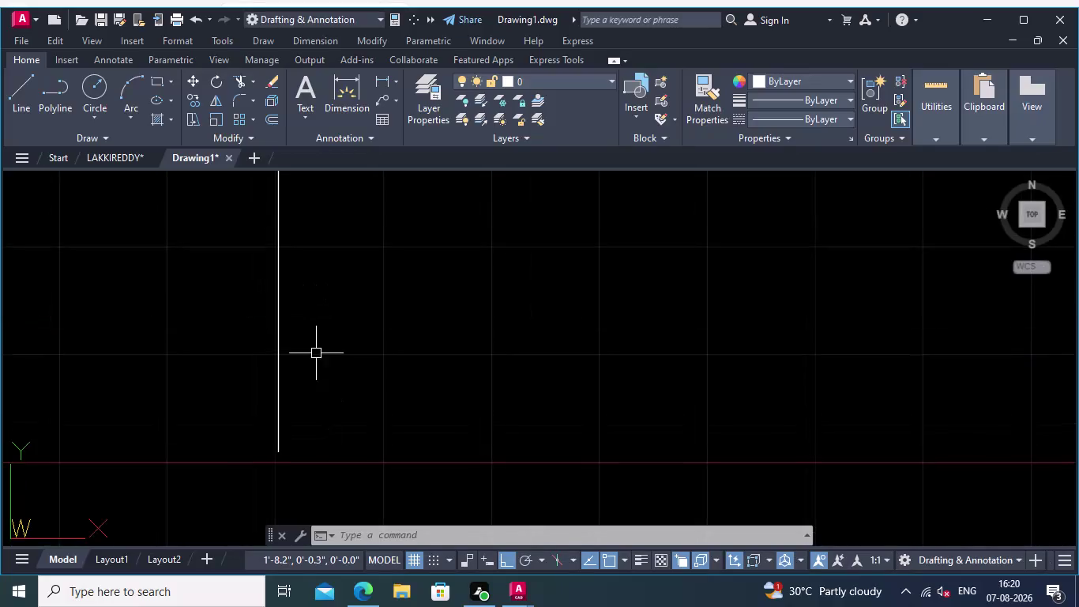
Zoom and pan to bring the vertical line's lower end into view for a new line.
scroll(down, 3)
middle_drag(342, 316, 342, 370)
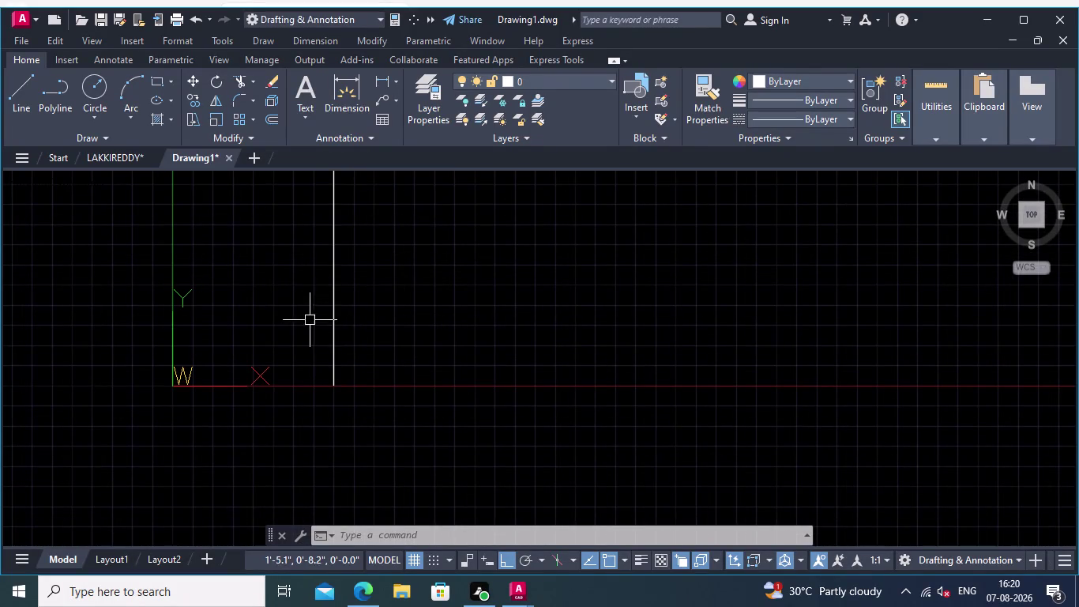
middle_drag(310, 321, 278, 310)
middle_drag(263, 296, 245, 271)
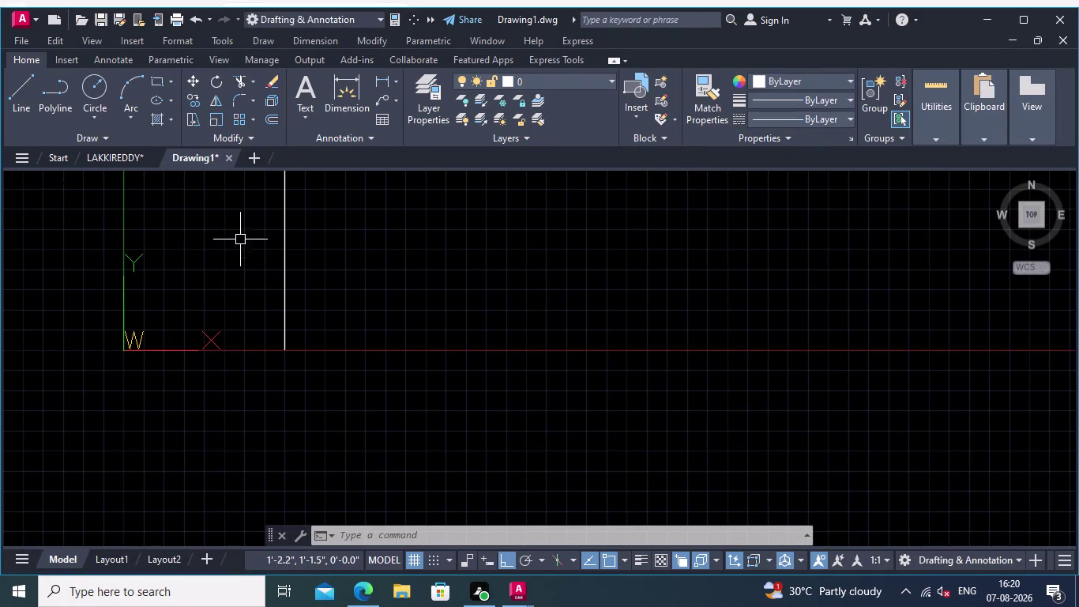
scroll(down, 3)
scroll(up, 3)
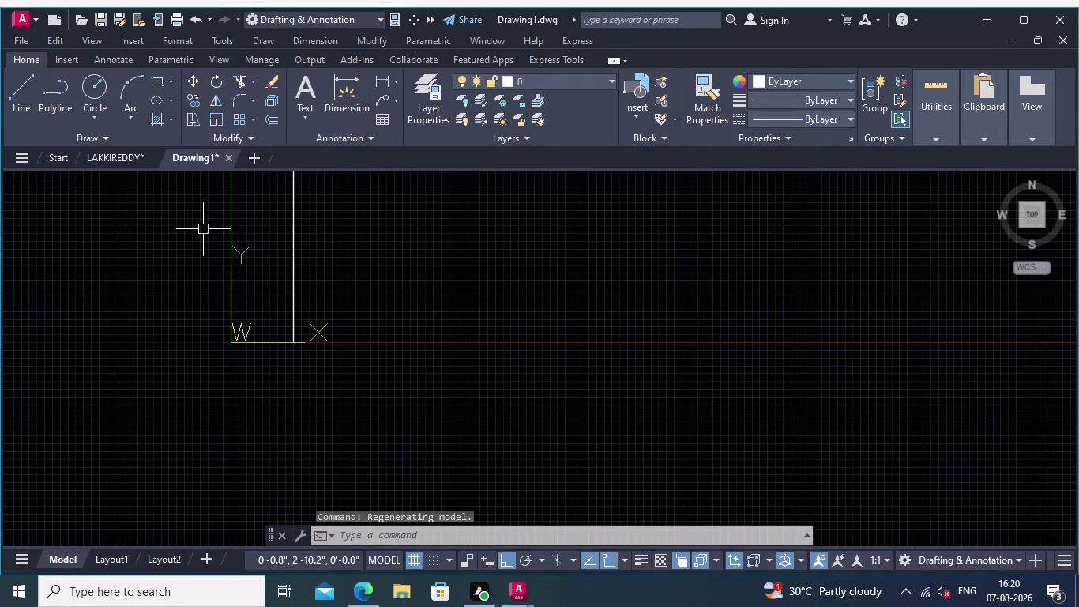
click(16, 82)
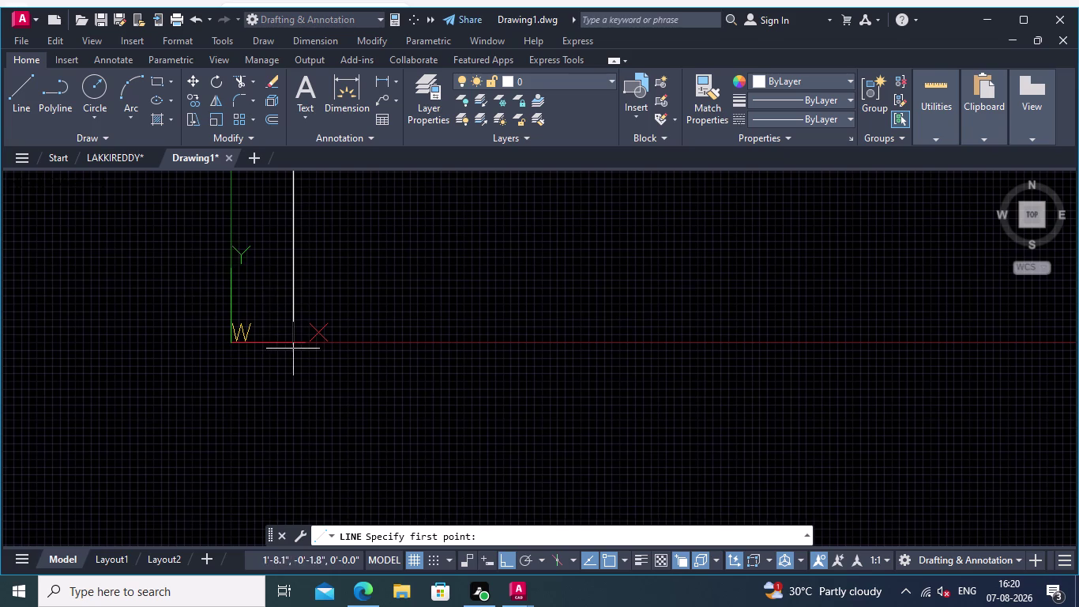
middle_drag(286, 331, 258, 230)
scroll(up, 3)
middle_drag(281, 274, 394, 457)
scroll(up, 3)
scroll(up, 3)
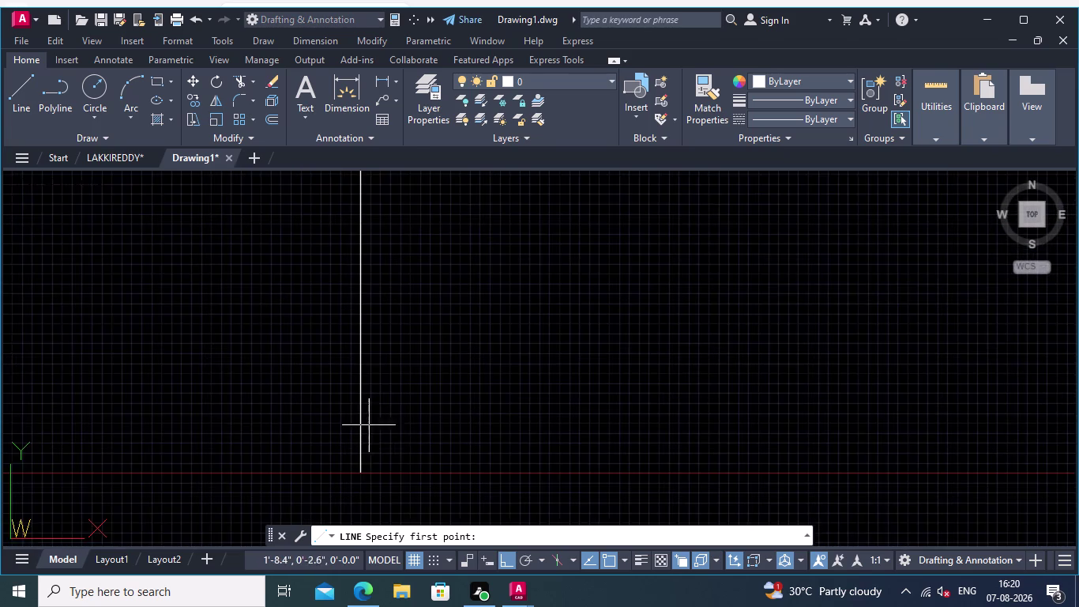
middle_drag(373, 447, 379, 366)
scroll(up, 3)
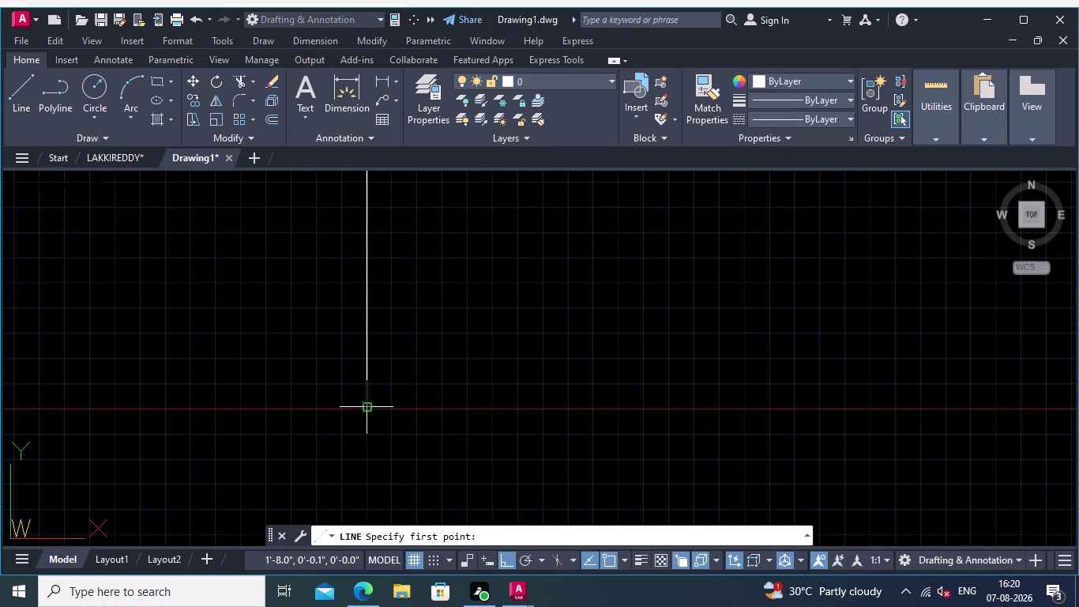
Draw a 0.40 horizontal line rightward from the vertical line's lower endpoint, forming an L corner.
click(367, 408)
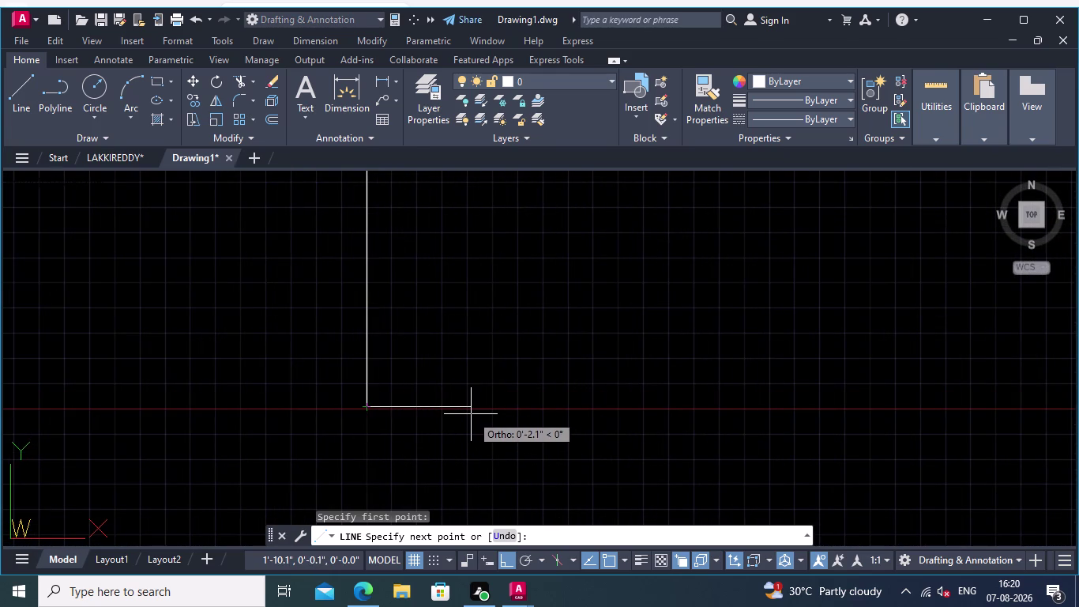
text(0.40)
key(Return)
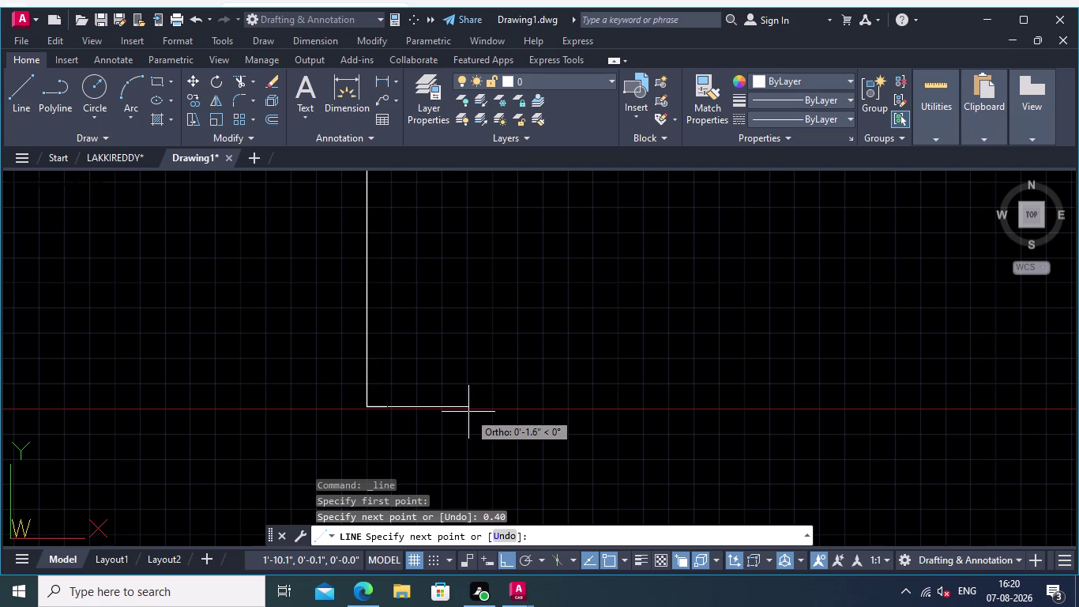
key(Return)
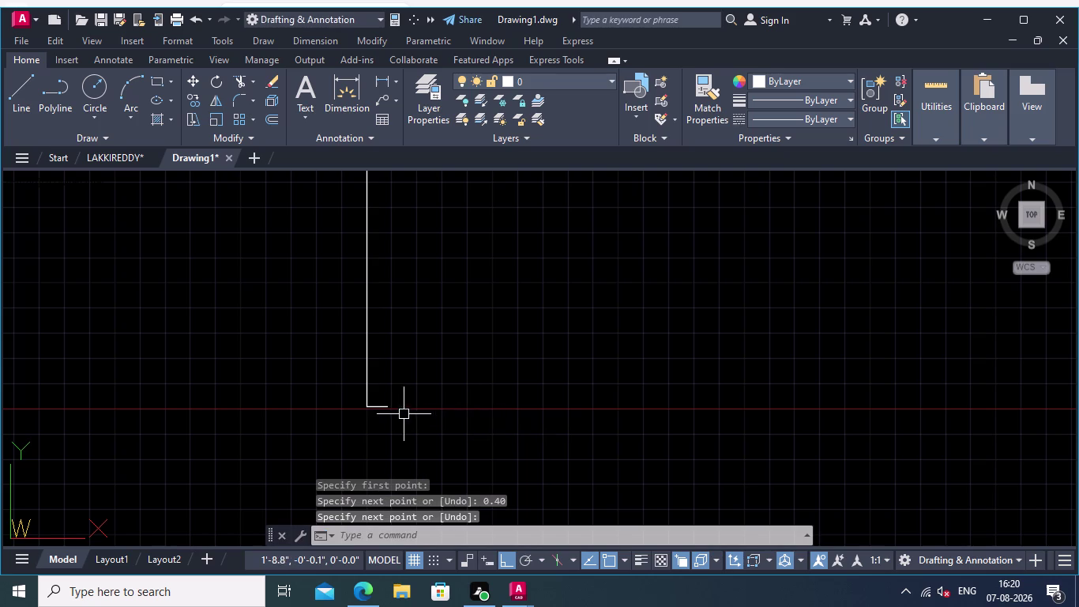
scroll(up, 3)
middle_drag(385, 427, 365, 297)
scroll(up, 3)
middle_drag(337, 305, 364, 456)
scroll(up, 3)
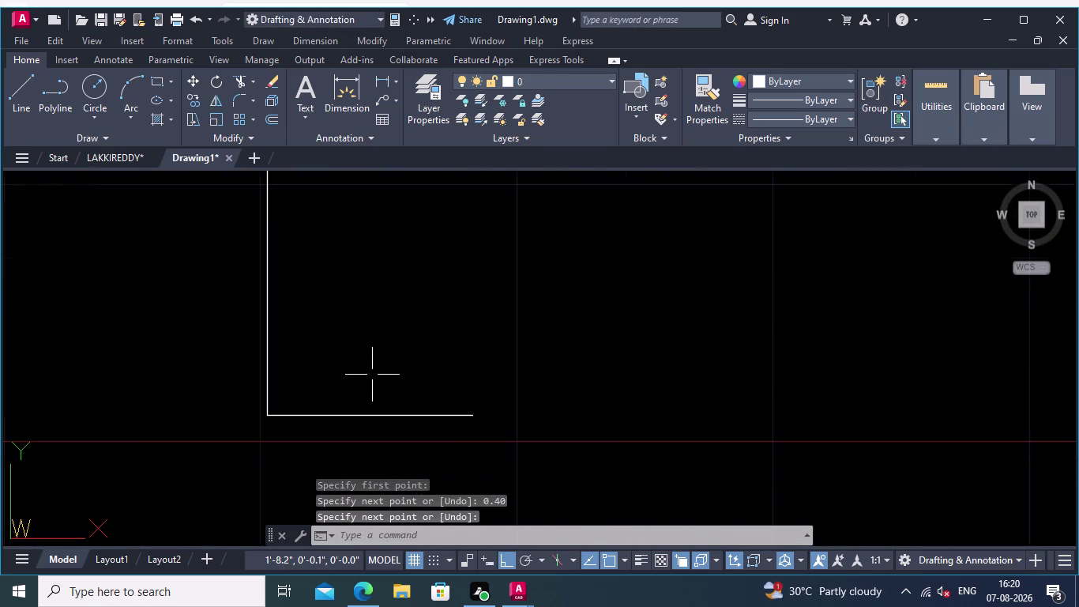
middle_drag(373, 370, 373, 332)
middle_drag(372, 346, 341, 330)
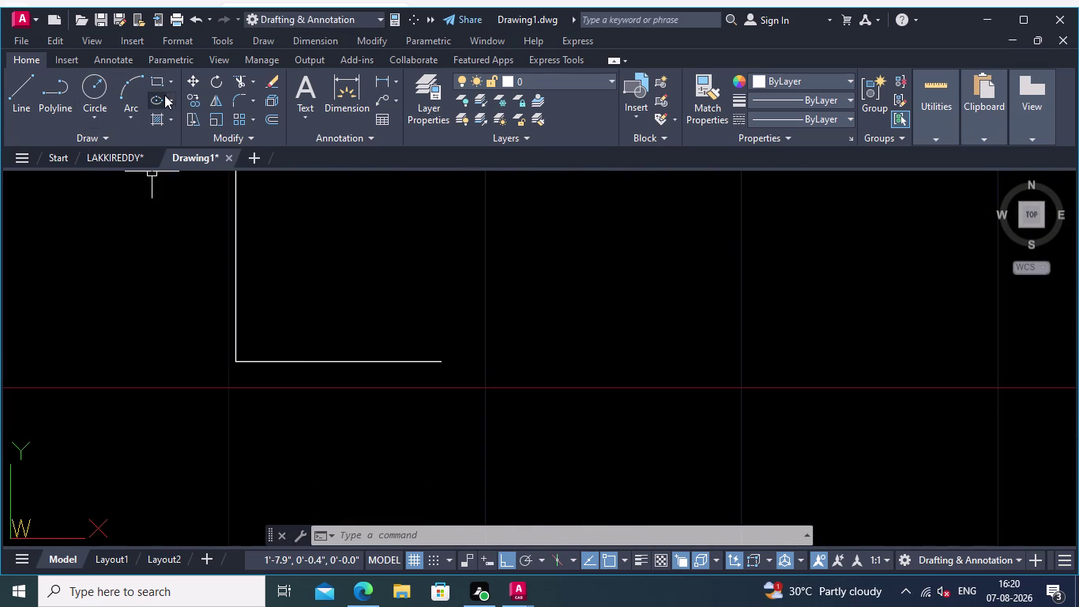
click(271, 119)
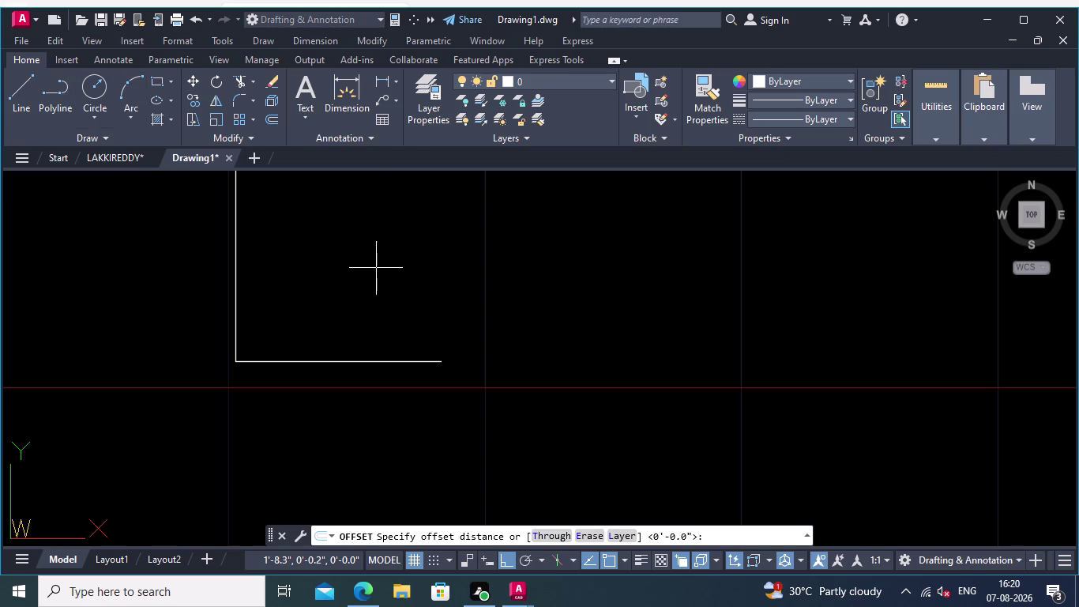
Offset the horizontal base line 0.05 upward to create its parallel copy.
click(372, 359)
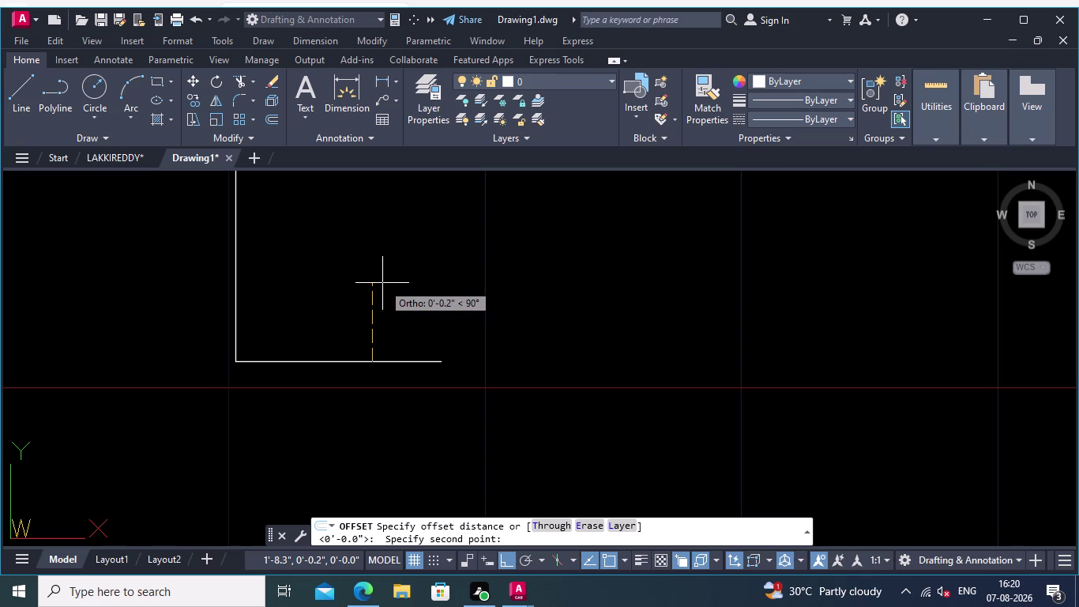
text(0.)
text(05)
key(Return)
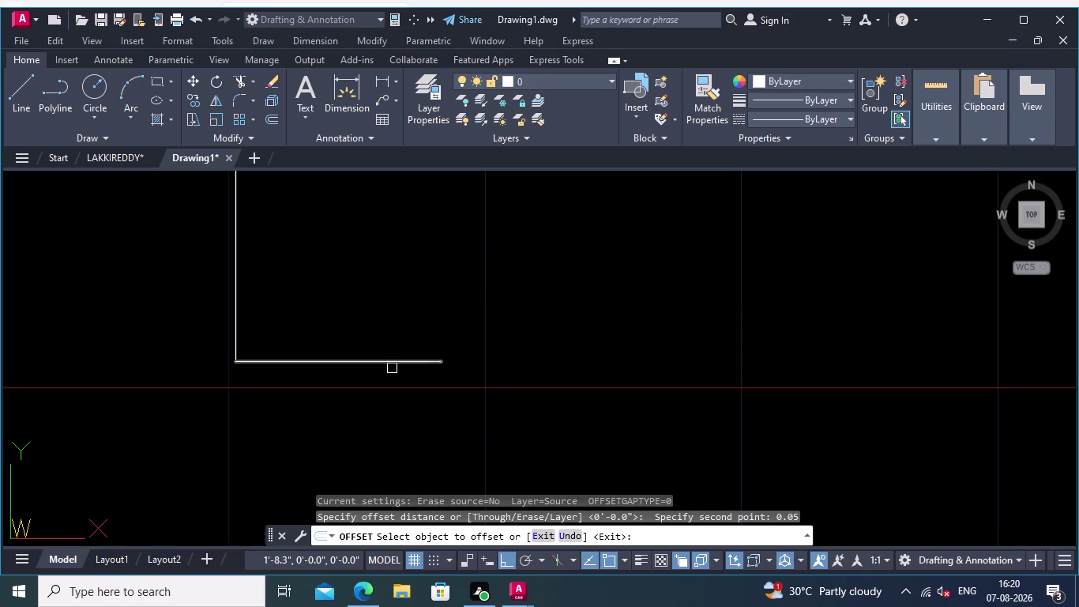
click(392, 364)
click(396, 313)
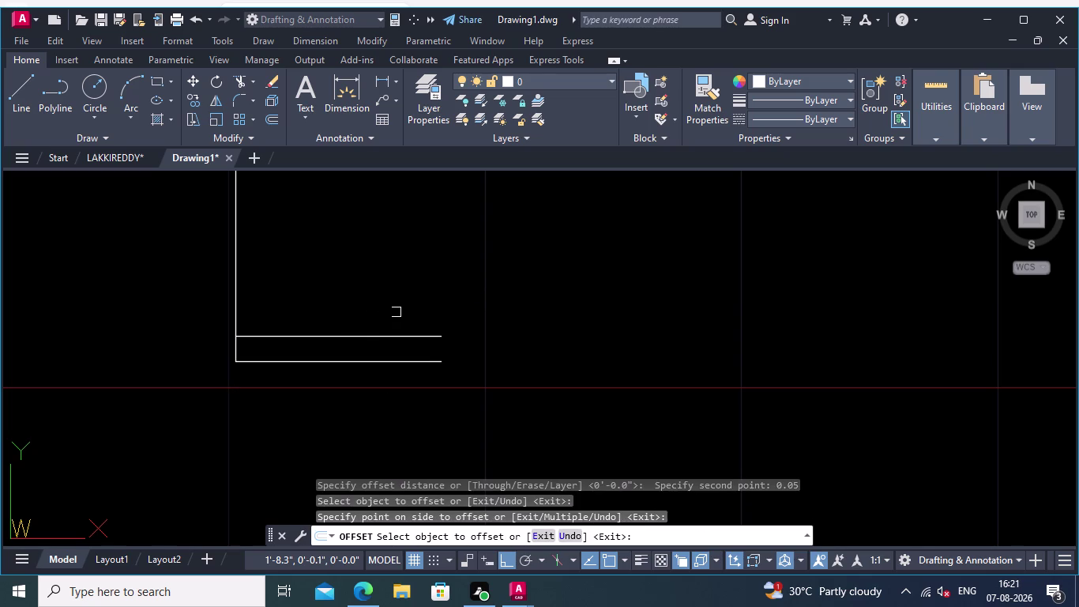
scroll(up, 3)
middle_drag(427, 290, 480, 273)
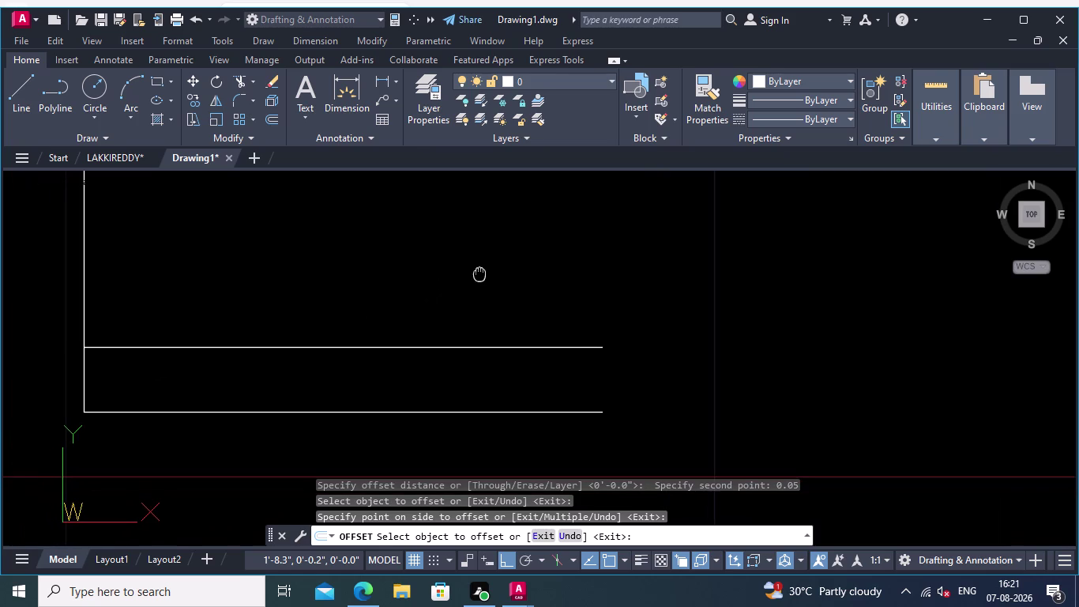
middle_drag(480, 272, 481, 273)
scroll(down, 3)
scroll(down, 3)
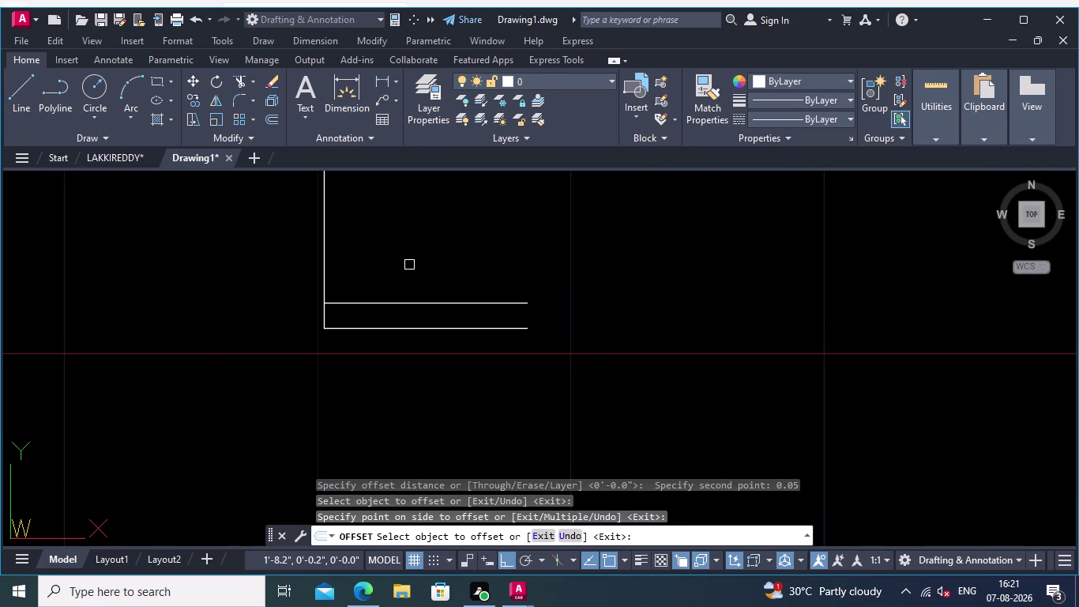
Restart Offset with a distance of 0.01.
key(Return)
key(Return)
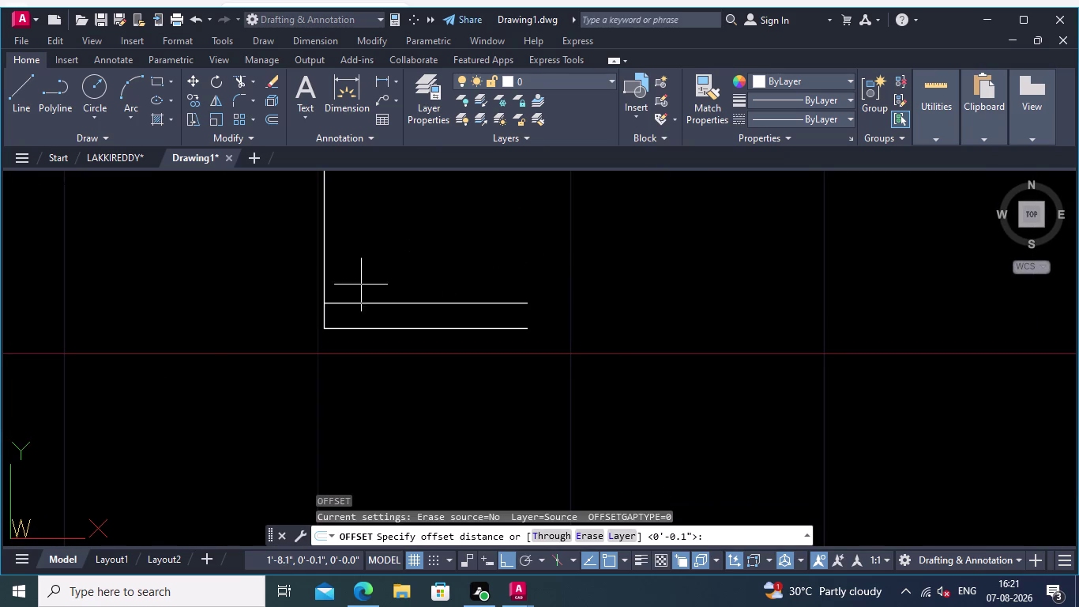
click(322, 281)
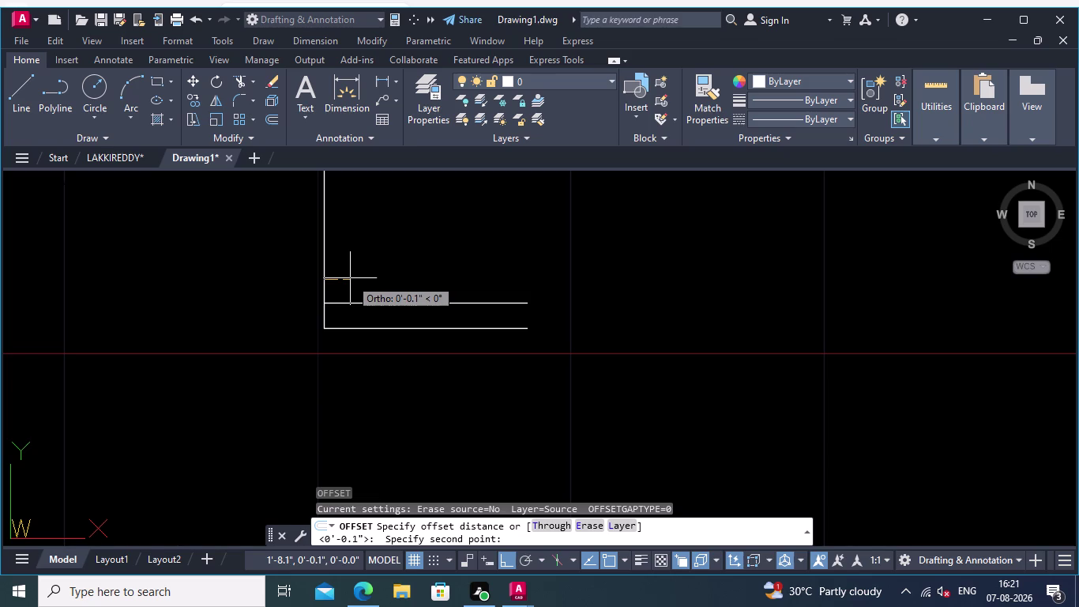
text(0.0)
key(1)
key(Return)
click(325, 289)
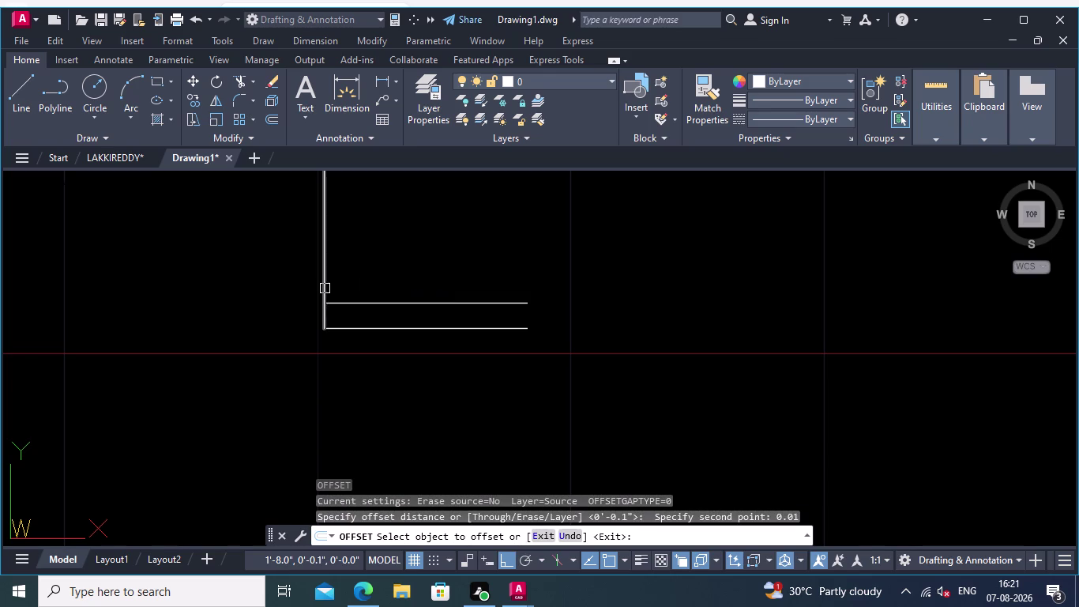
Offset the vertical line right and both horizontal lines inward by 0.01.
click(337, 288)
scroll(up, 3)
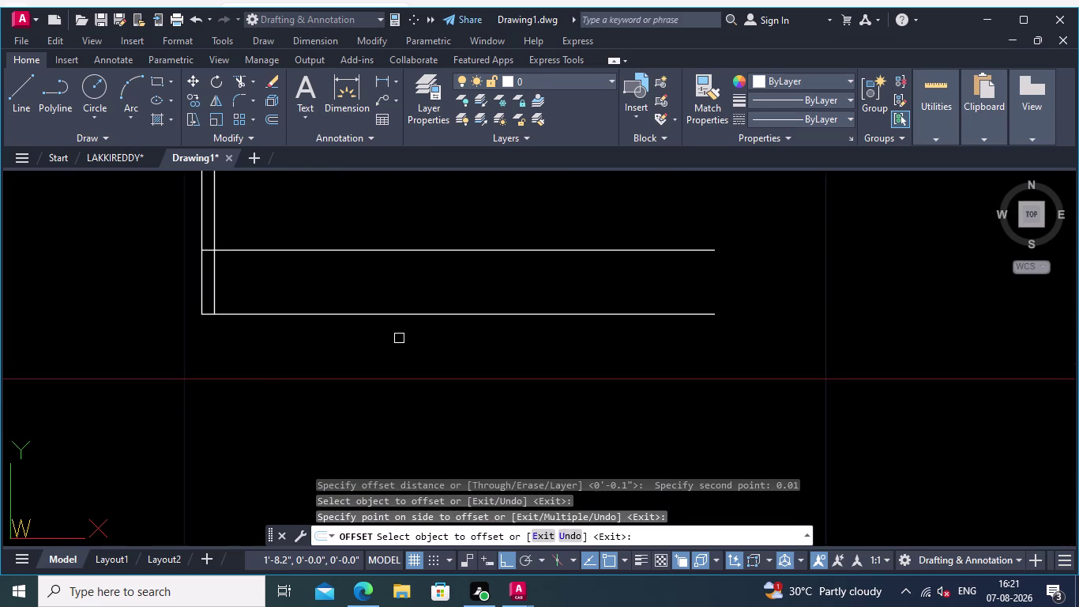
click(388, 252)
click(388, 270)
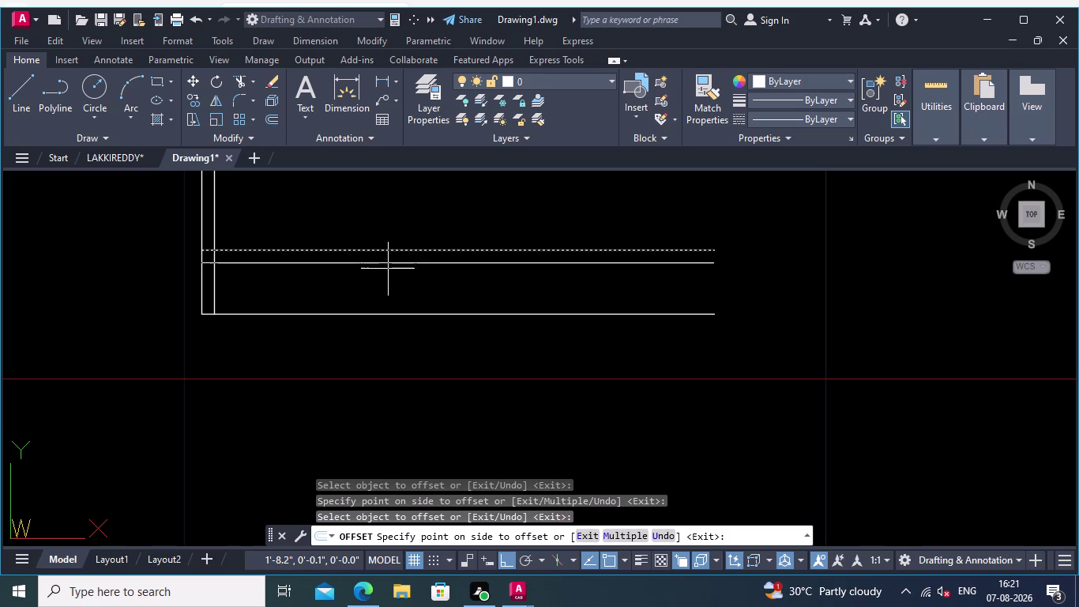
click(404, 315)
click(405, 299)
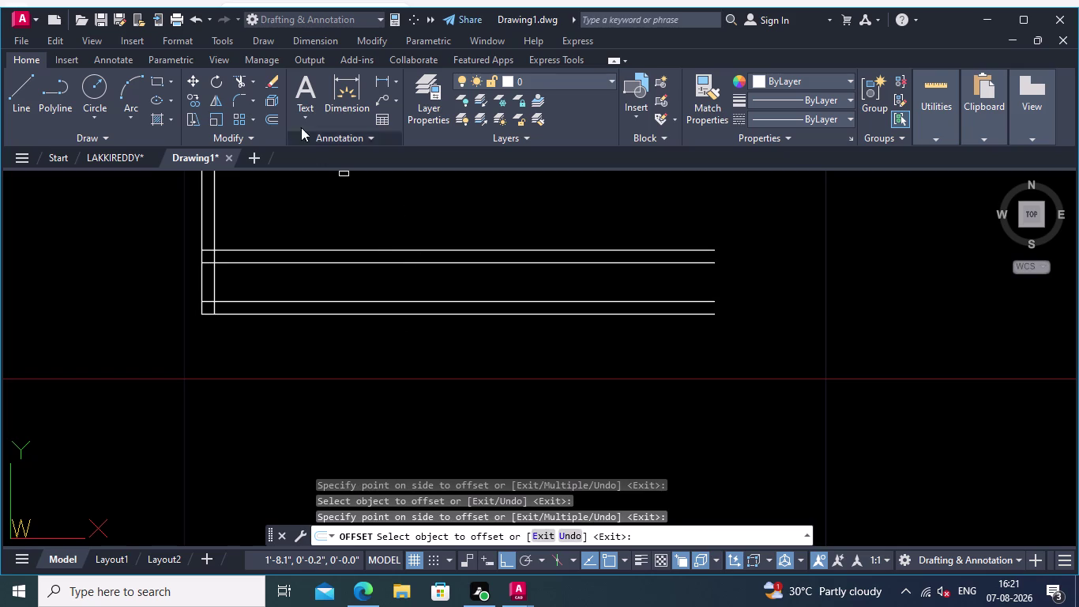
click(240, 81)
middle_drag(290, 223, 338, 222)
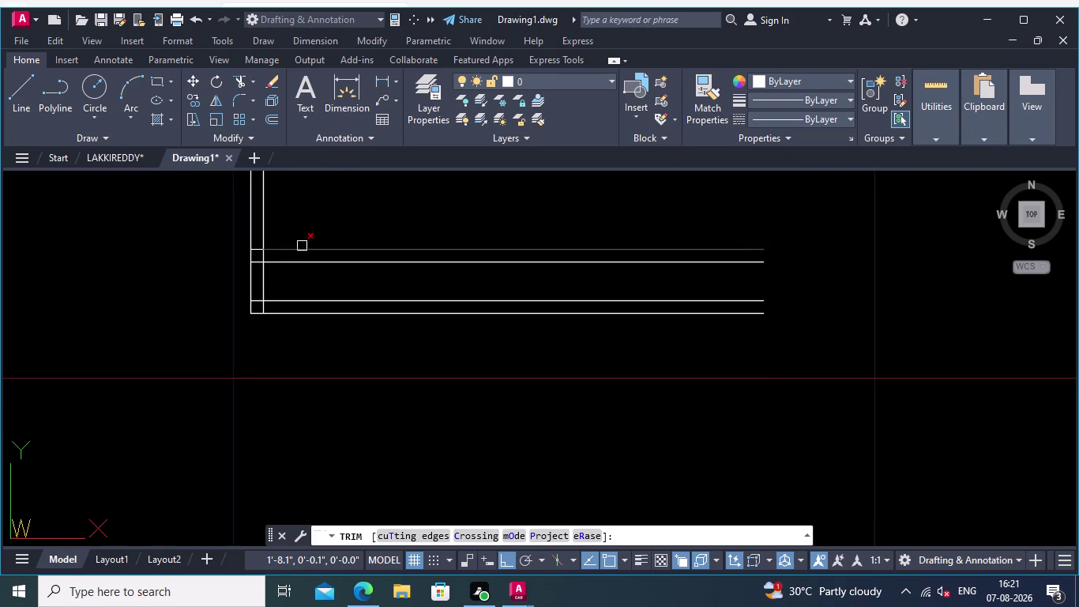
Trim the first overlapping line ends and crossing segments of the double outline.
scroll(up, 3)
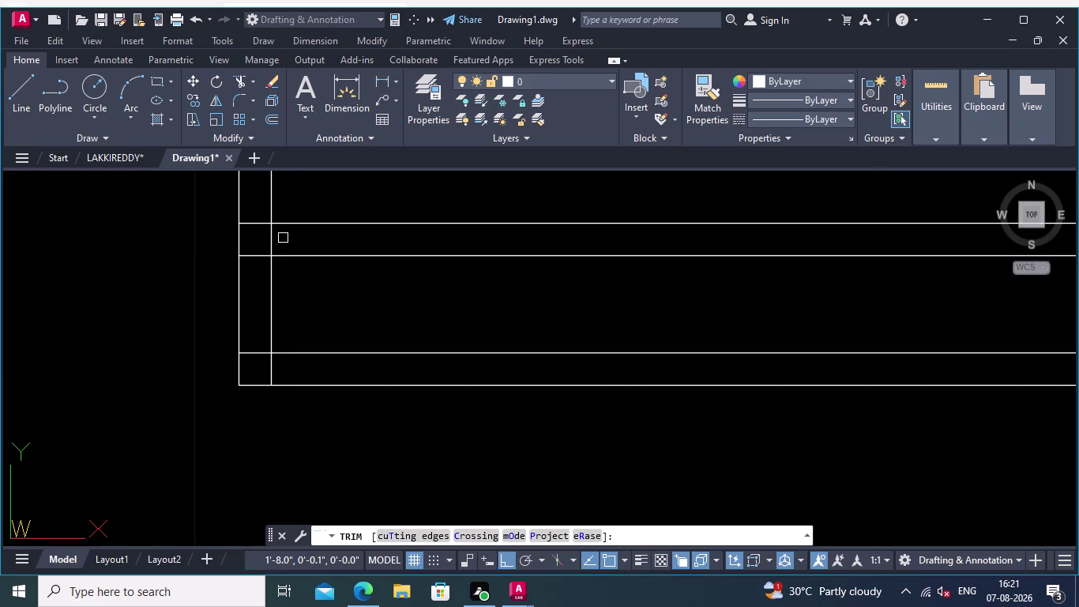
click(283, 238)
click(262, 256)
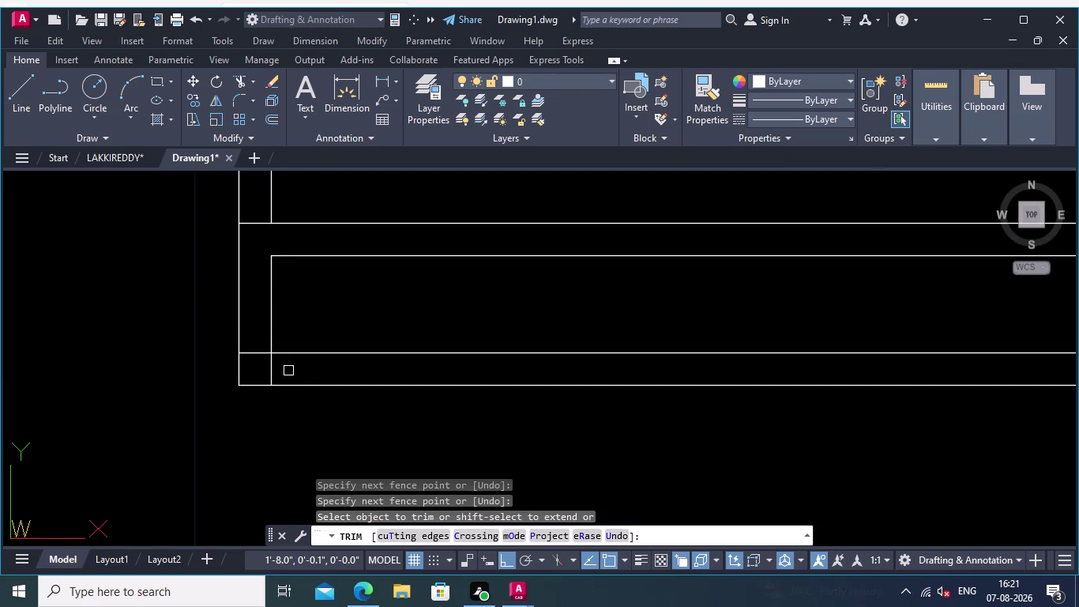
drag(288, 370, 274, 364)
click(260, 351)
click(268, 363)
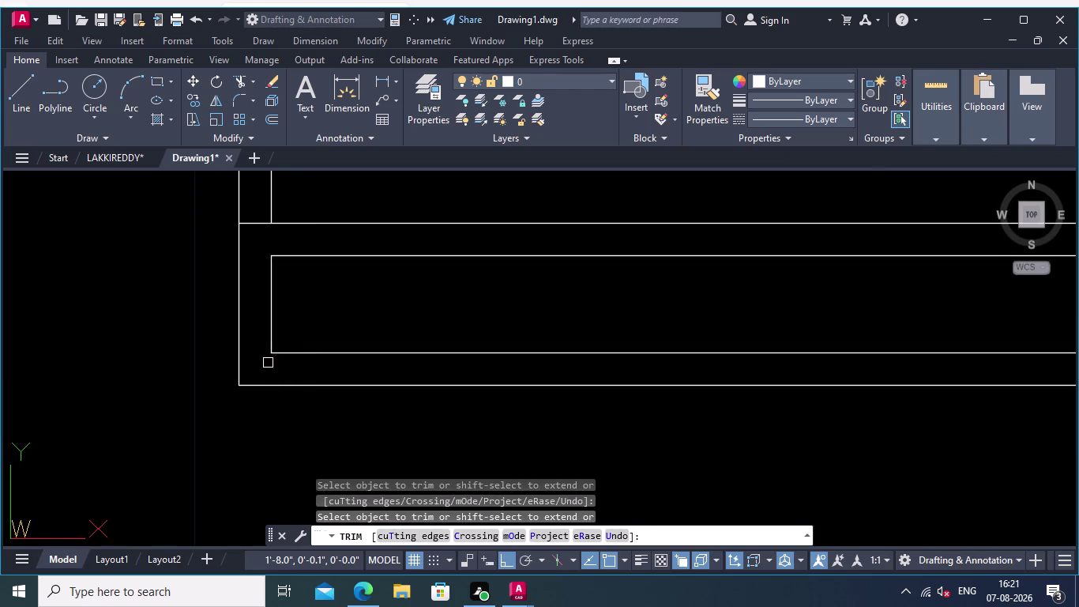
Trim the remaining excess segments at the base's left corner.
scroll(down, 3)
middle_drag(376, 239, 351, 259)
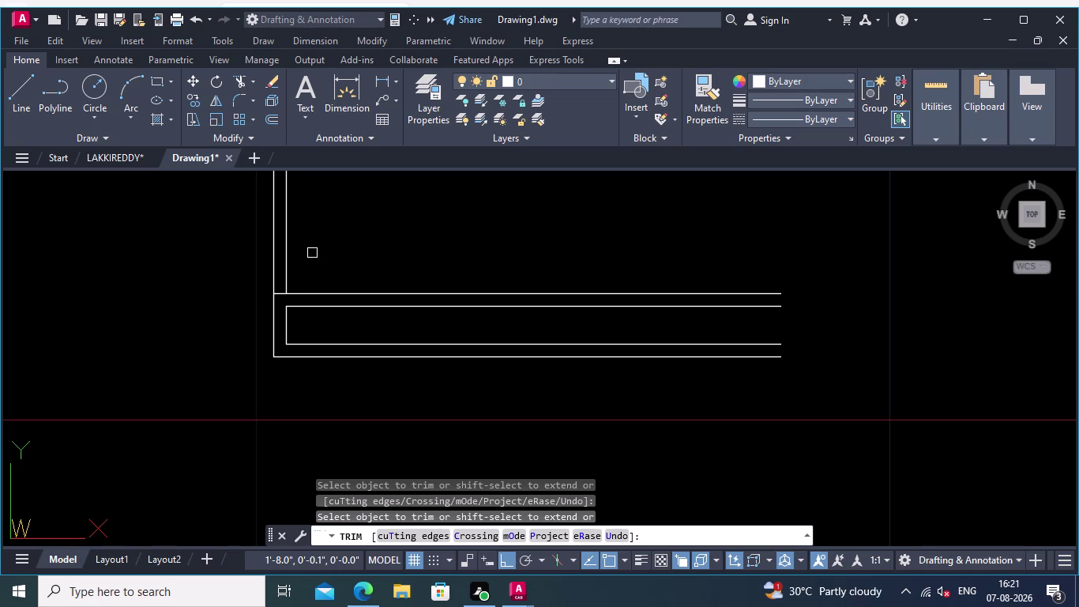
click(305, 264)
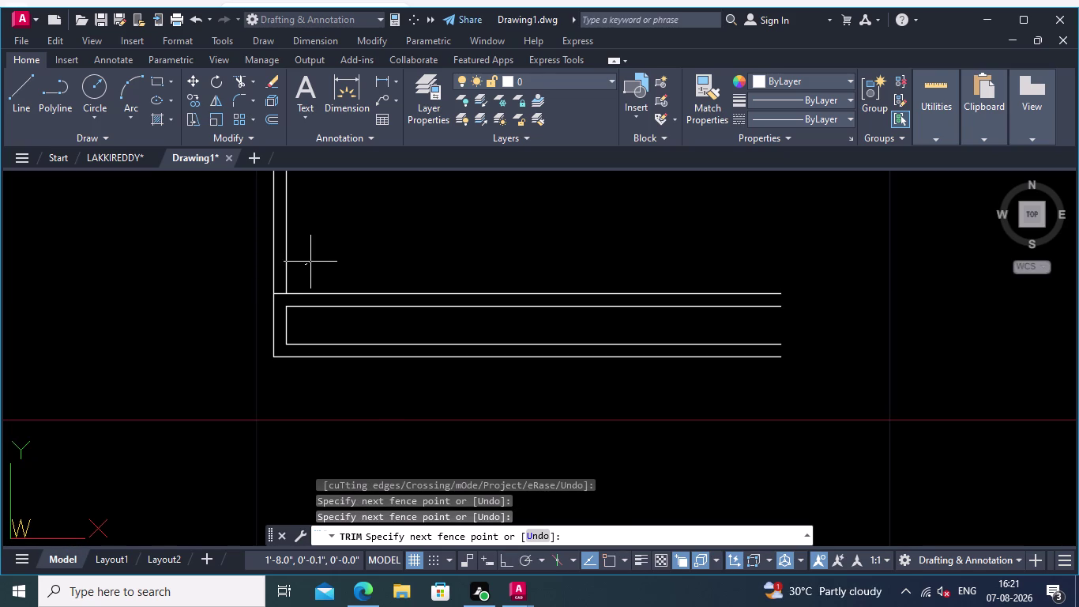
click(231, 263)
middle_drag(355, 244, 319, 243)
middle_drag(585, 238, 404, 238)
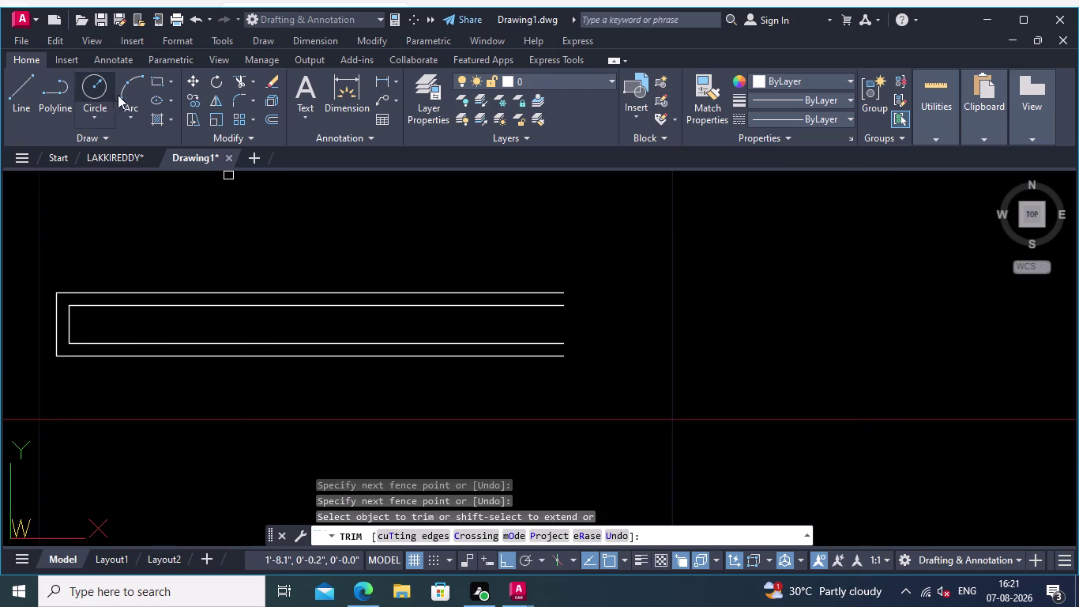
click(20, 78)
middle_drag(673, 320, 618, 321)
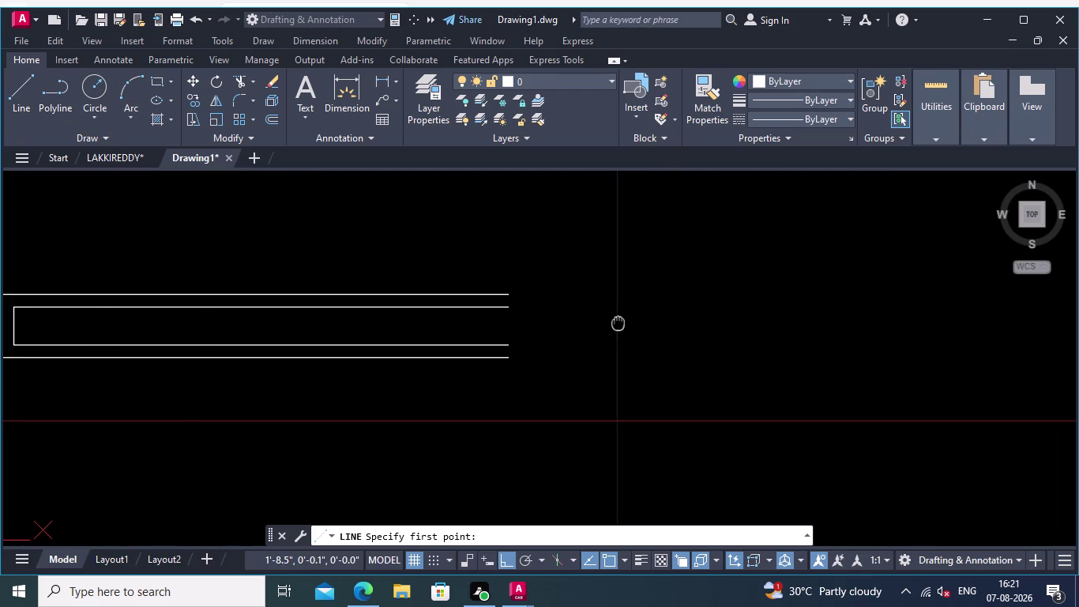
middle_drag(563, 319, 659, 303)
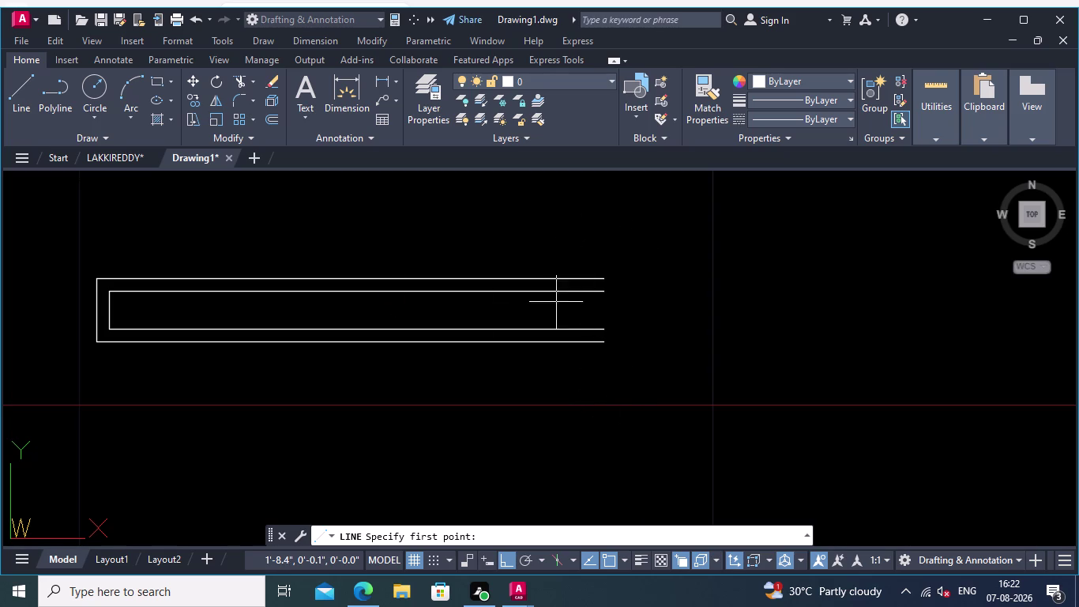
click(16, 83)
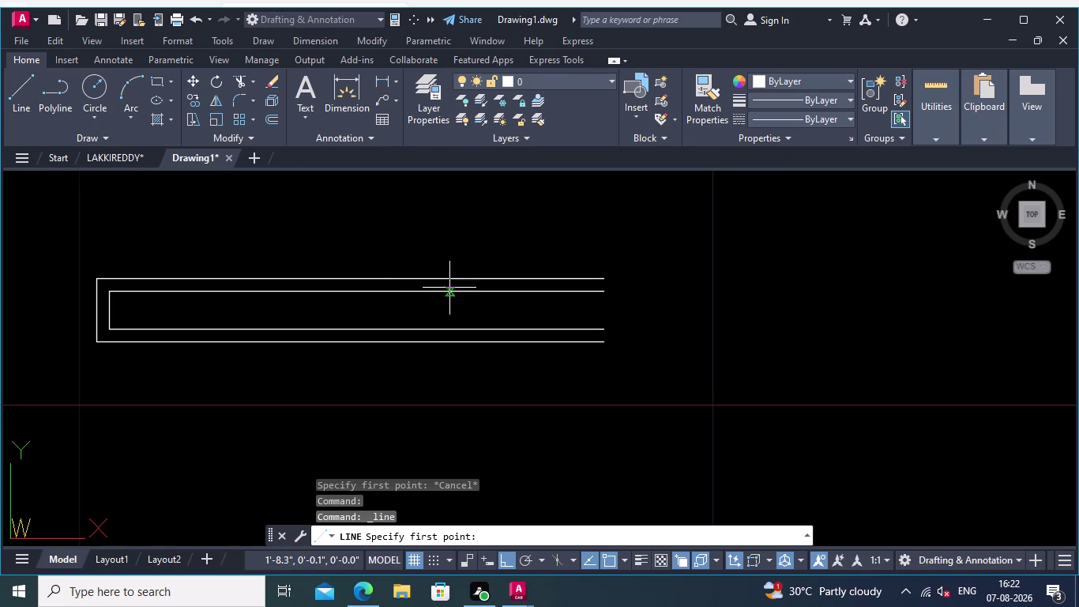
scroll(up, 3)
scroll(up, 3)
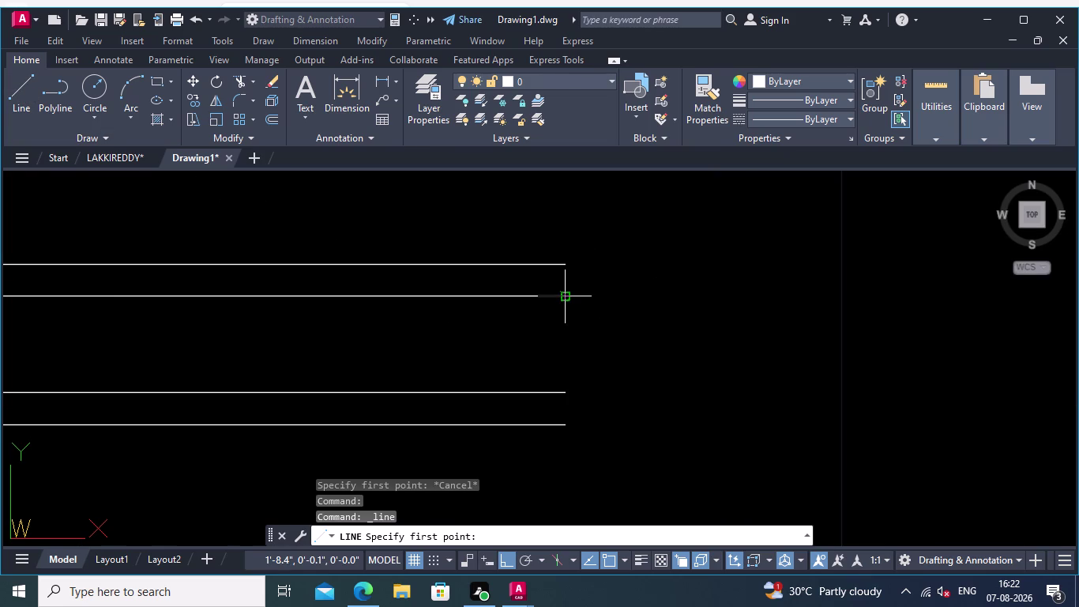
click(563, 296)
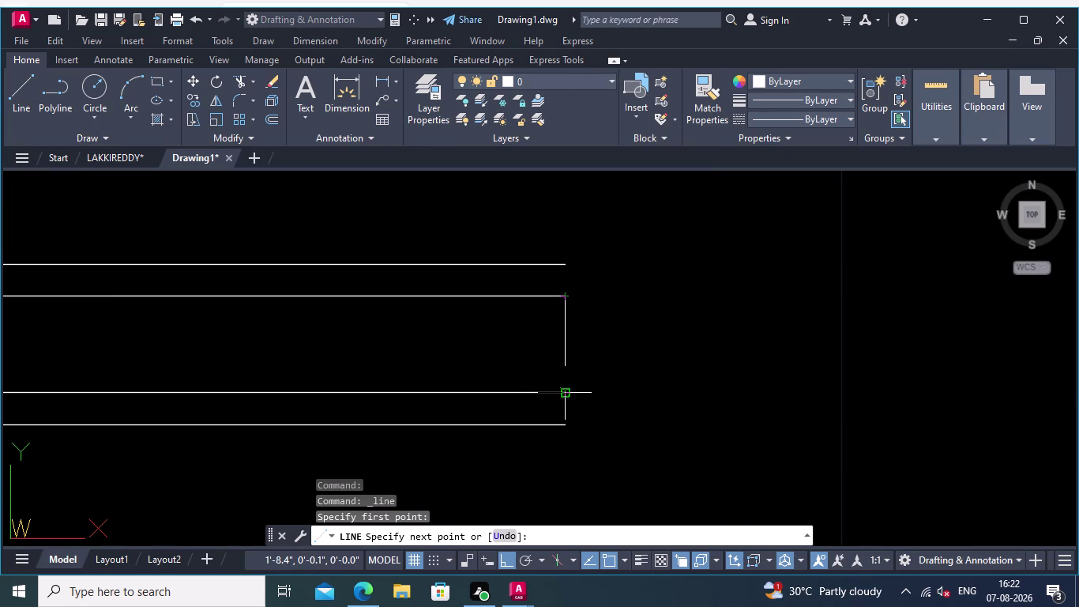
key(Escape)
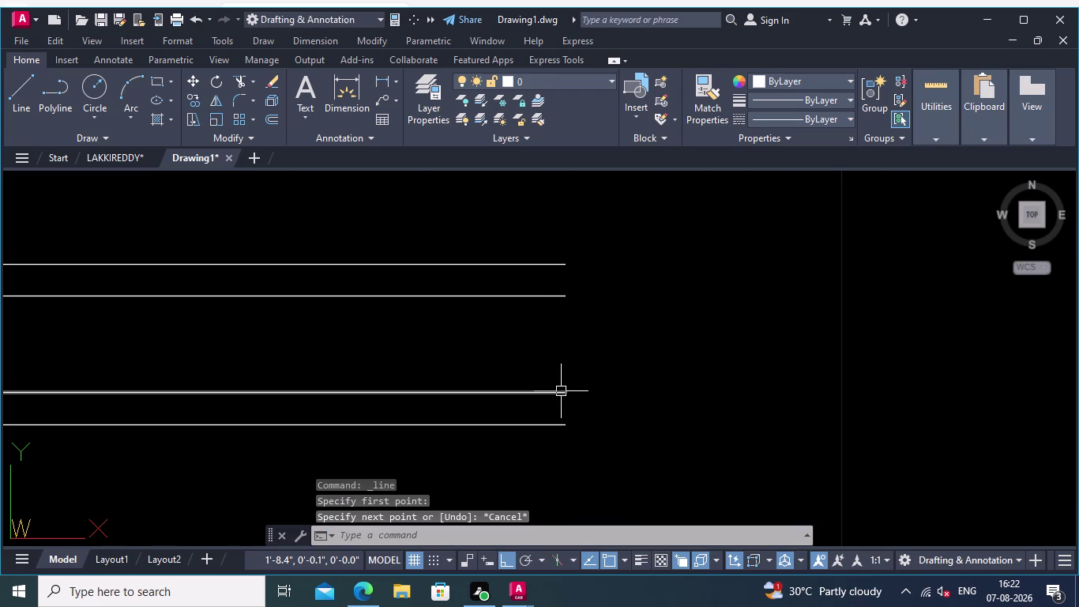
middle_drag(547, 333, 487, 342)
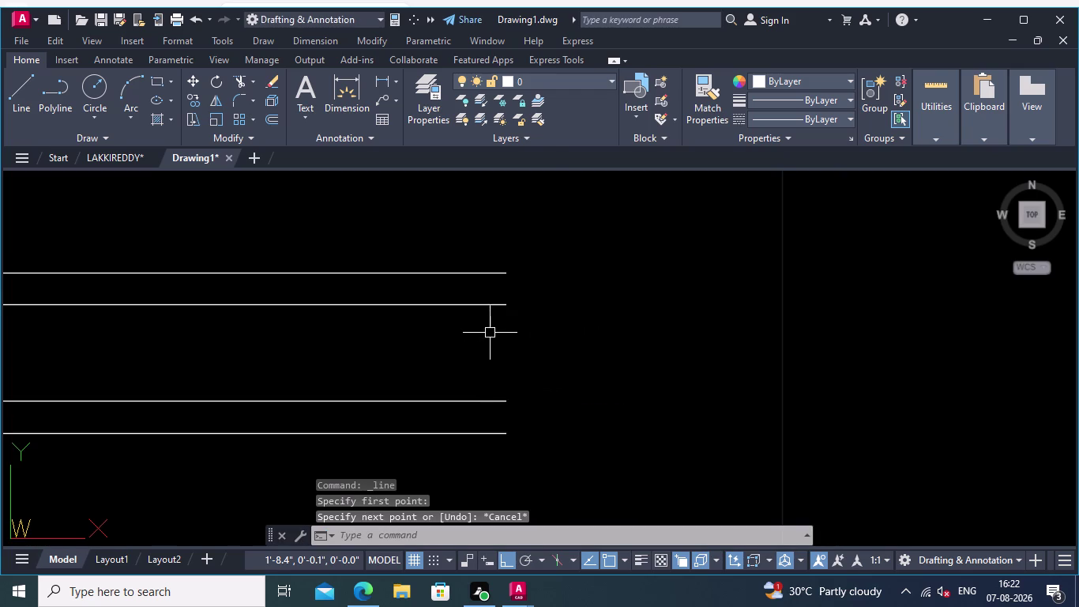
scroll(down, 3)
scroll(down, 3)
scroll(down, 3)
scroll(up, 3)
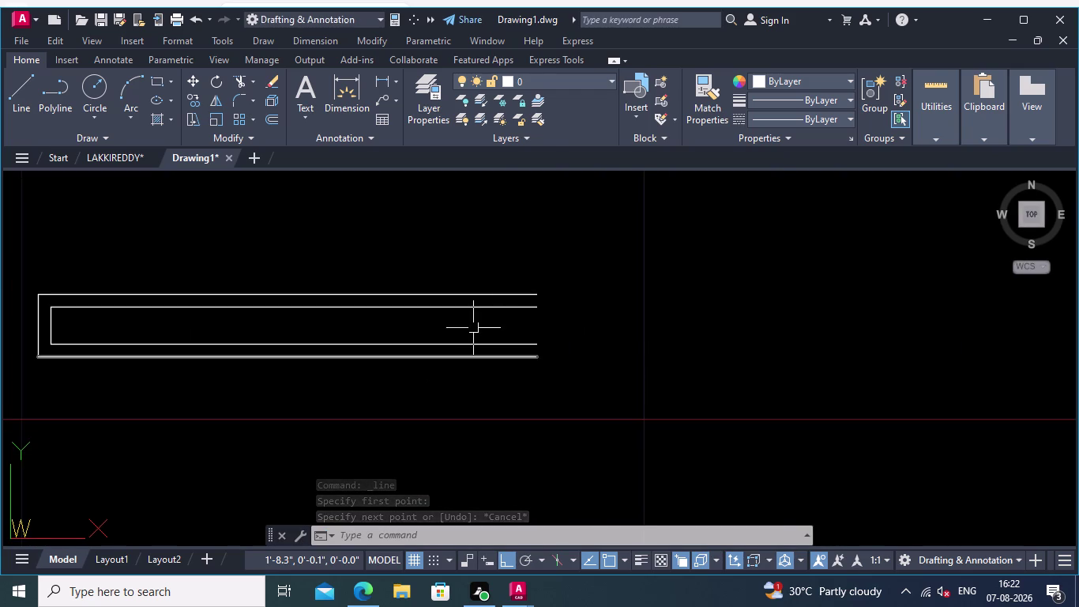
scroll(up, 3)
middle_drag(552, 280, 550, 270)
scroll(down, 3)
click(515, 334)
click(509, 373)
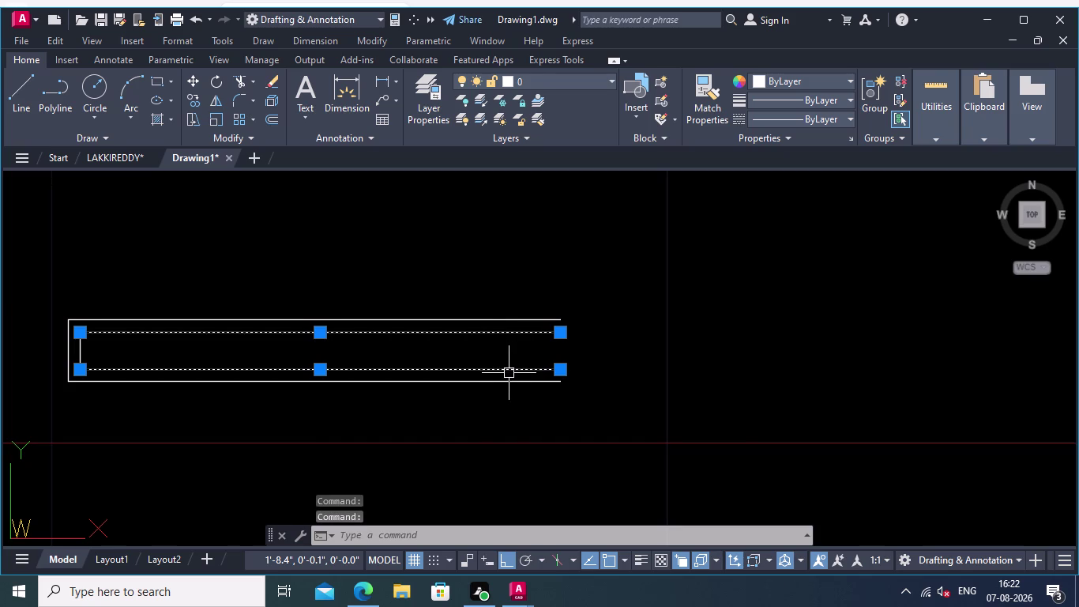
Delete the inner horizontal offset lines and the leftover short vertical line.
key(Delete)
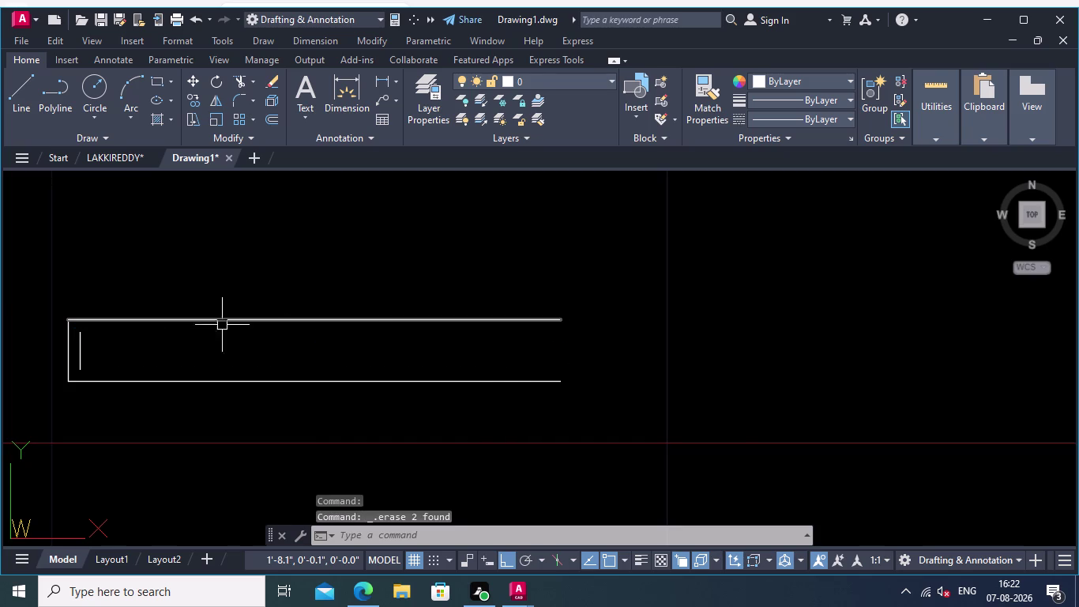
middle_drag(293, 335, 701, 383)
scroll(up, 3)
click(528, 416)
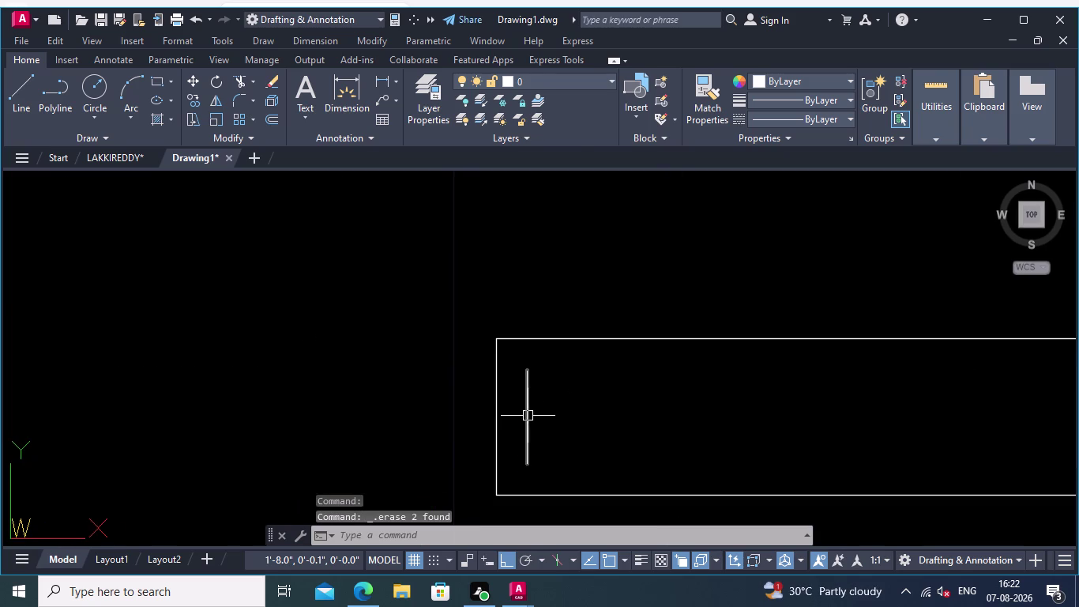
key(Delete)
scroll(down, 3)
middle_drag(775, 319, 616, 300)
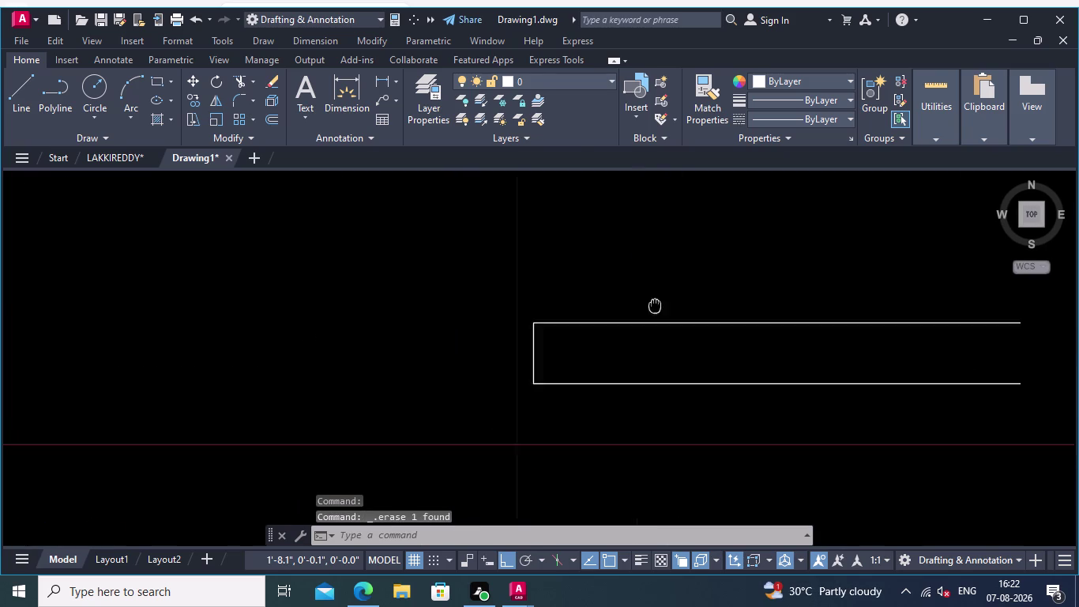
middle_drag(616, 299, 574, 290)
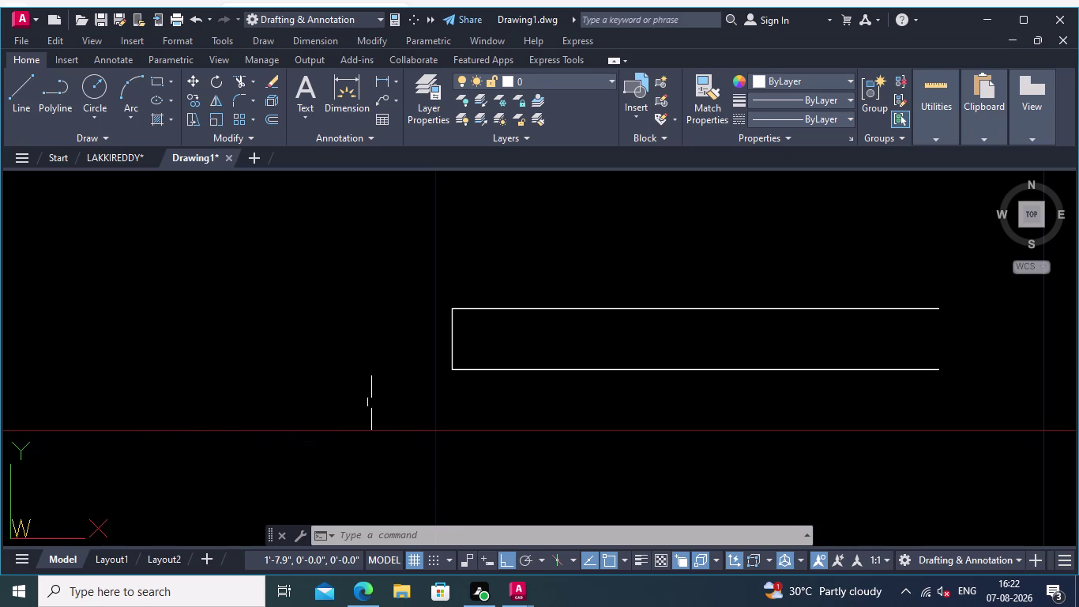
middle_drag(436, 388, 355, 373)
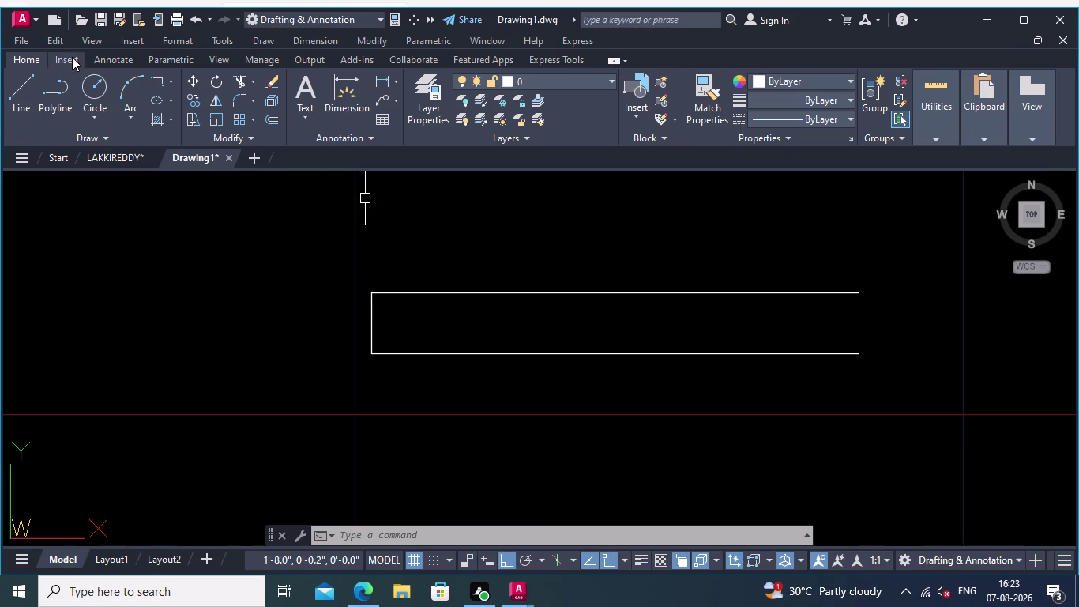
click(26, 76)
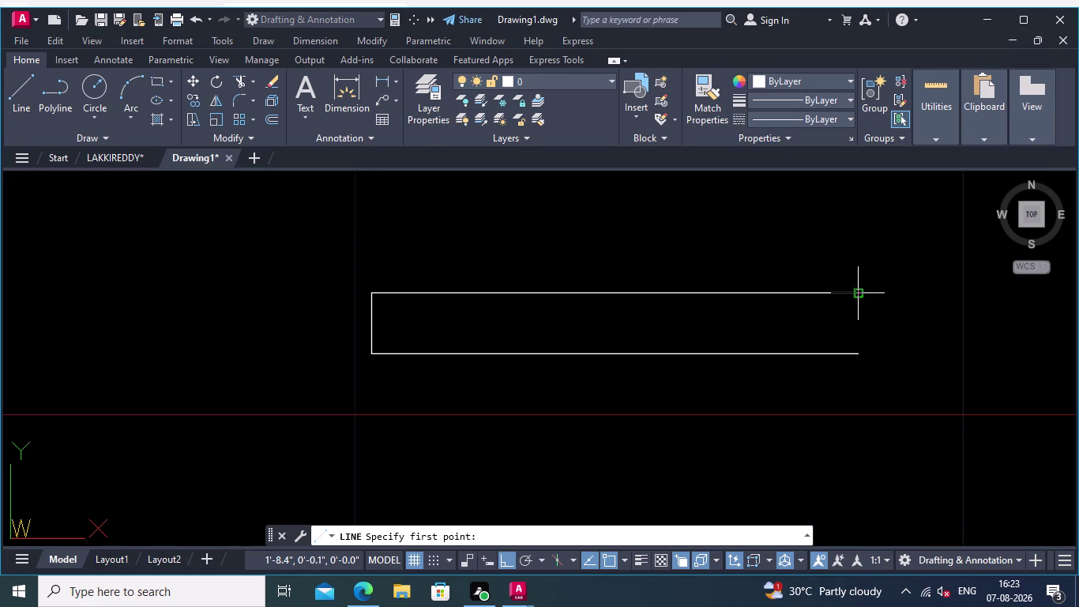
Draw a line between the outline's top-right and bottom-right endpoints to close it.
click(855, 294)
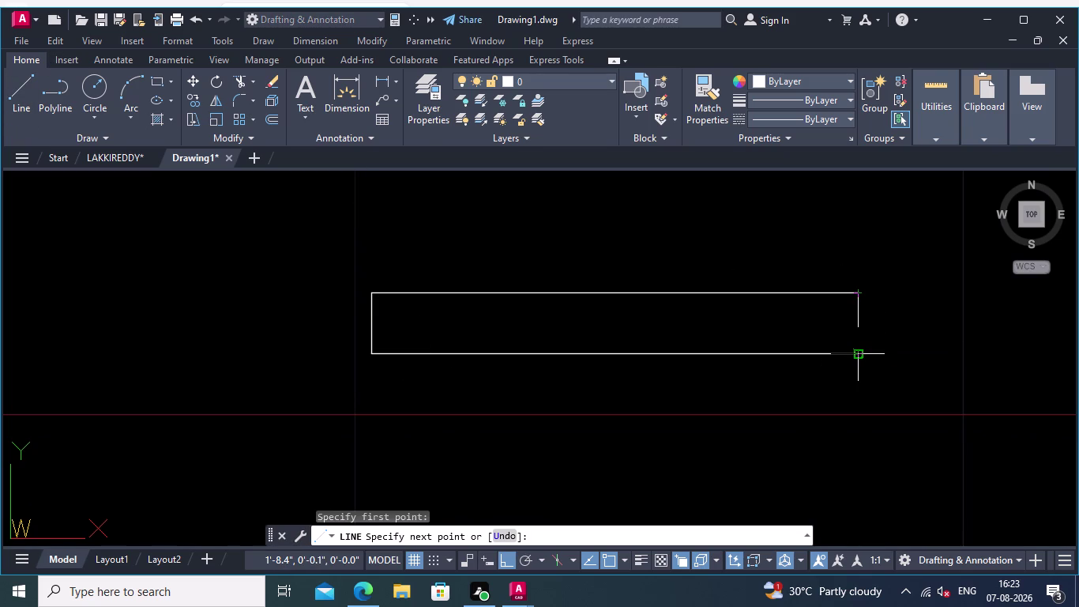
click(856, 350)
key(Return)
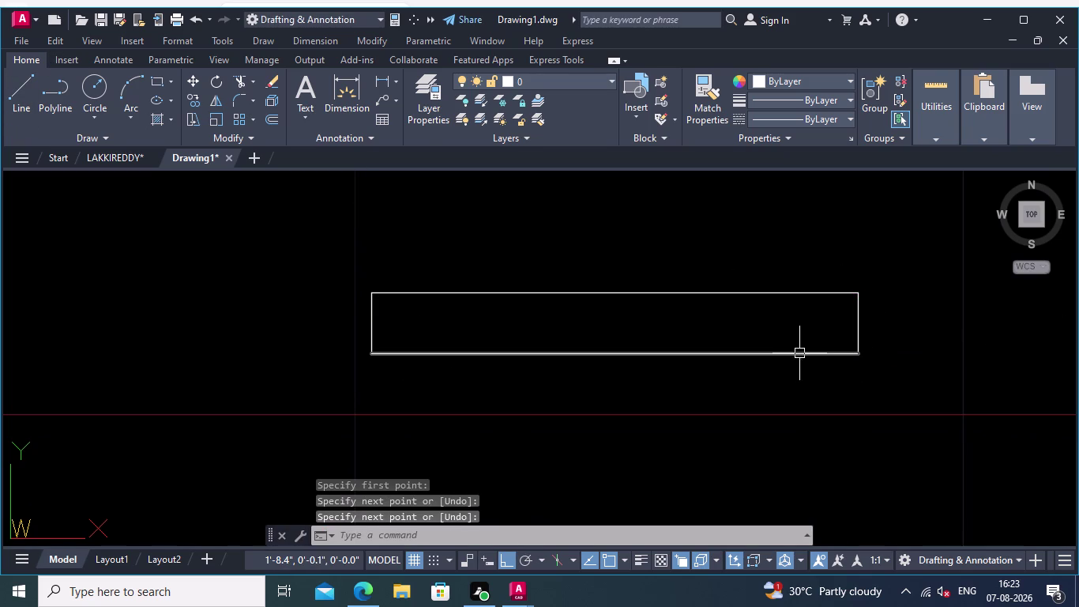
middle_drag(795, 339, 759, 328)
JOIN the outline's top, bottom, right and left sides into a single polyline.
text(jo)
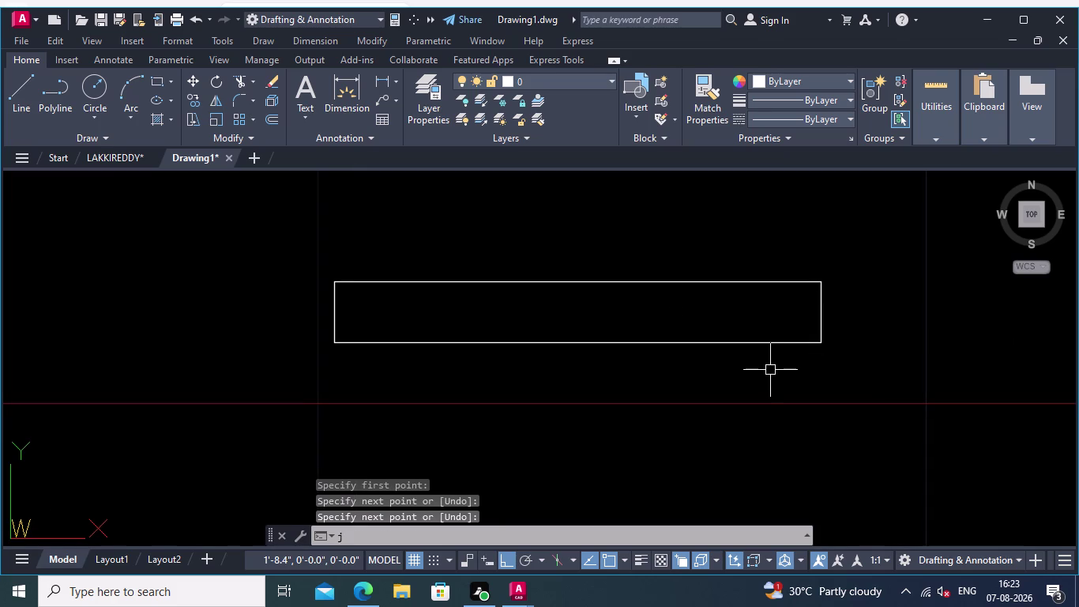
text(in)
key(Return)
click(827, 395)
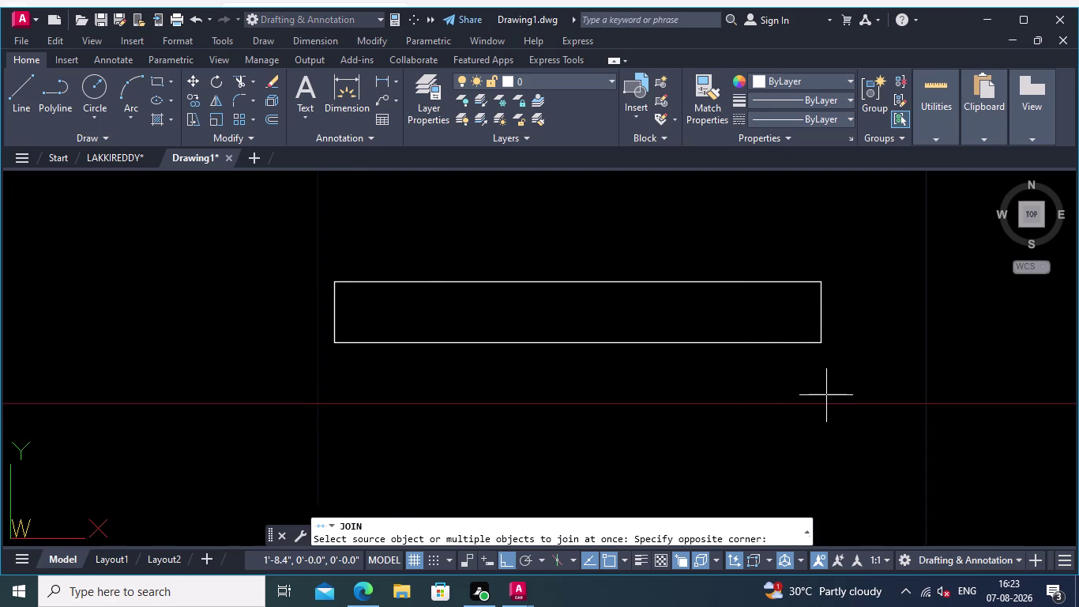
click(403, 222)
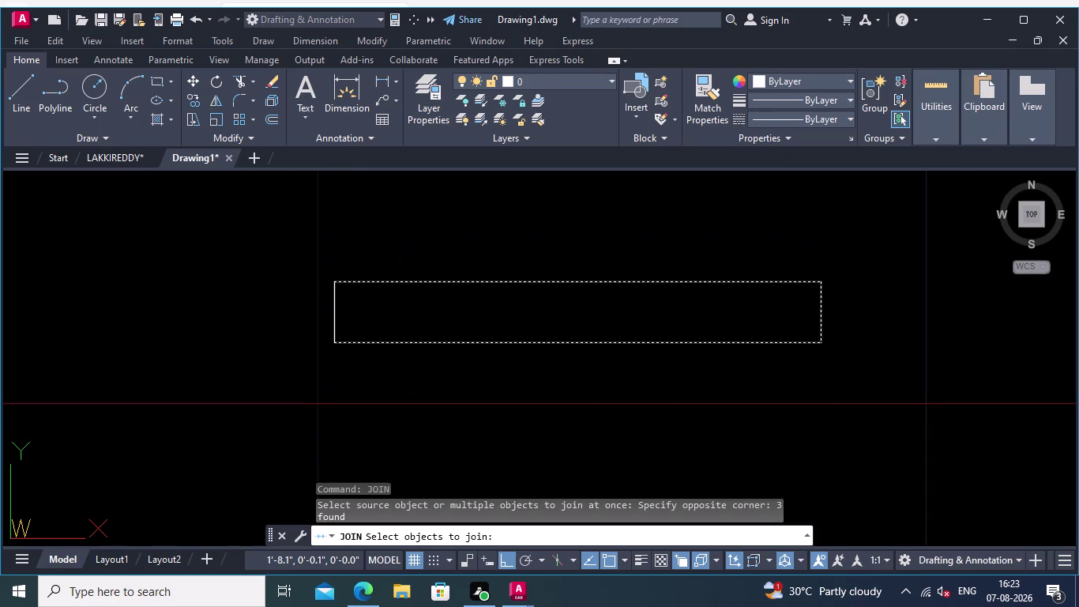
middle_drag(453, 275, 709, 323)
click(596, 363)
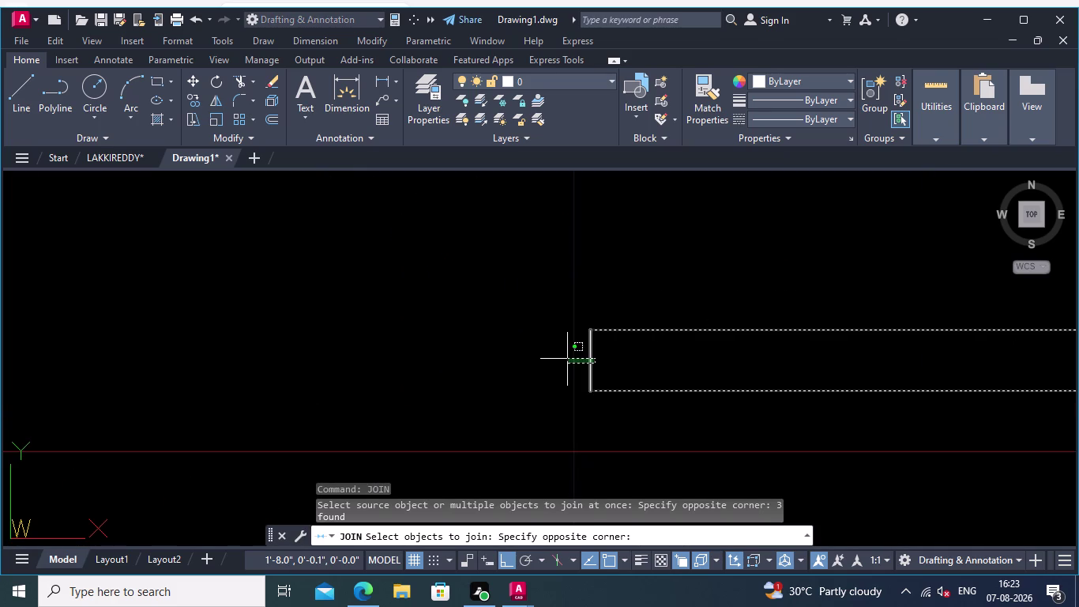
click(567, 359)
key(Return)
scroll(down, 3)
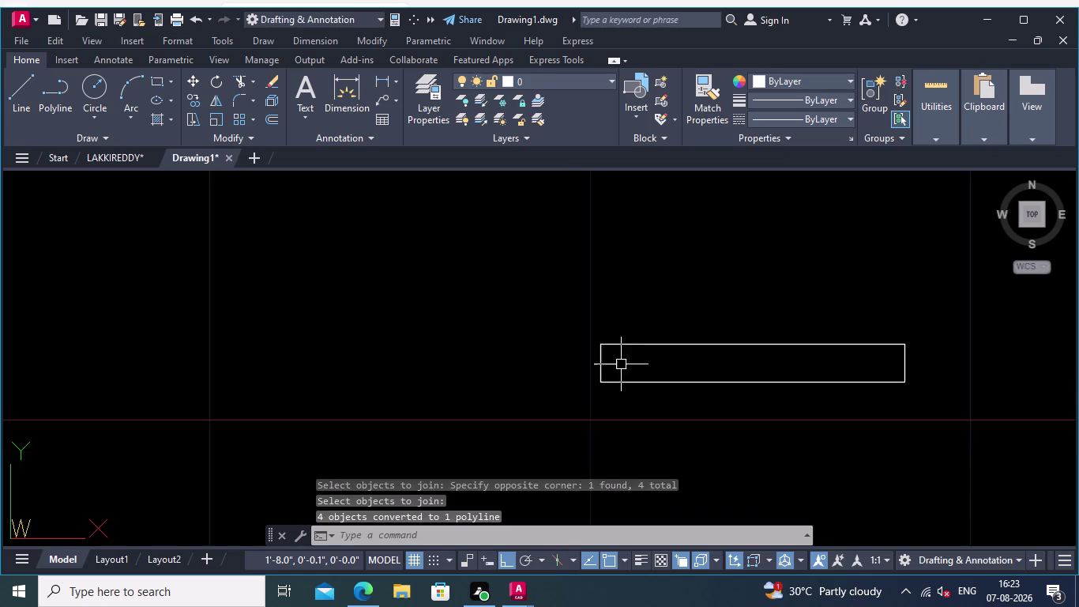
middle_drag(625, 355, 541, 299)
click(271, 113)
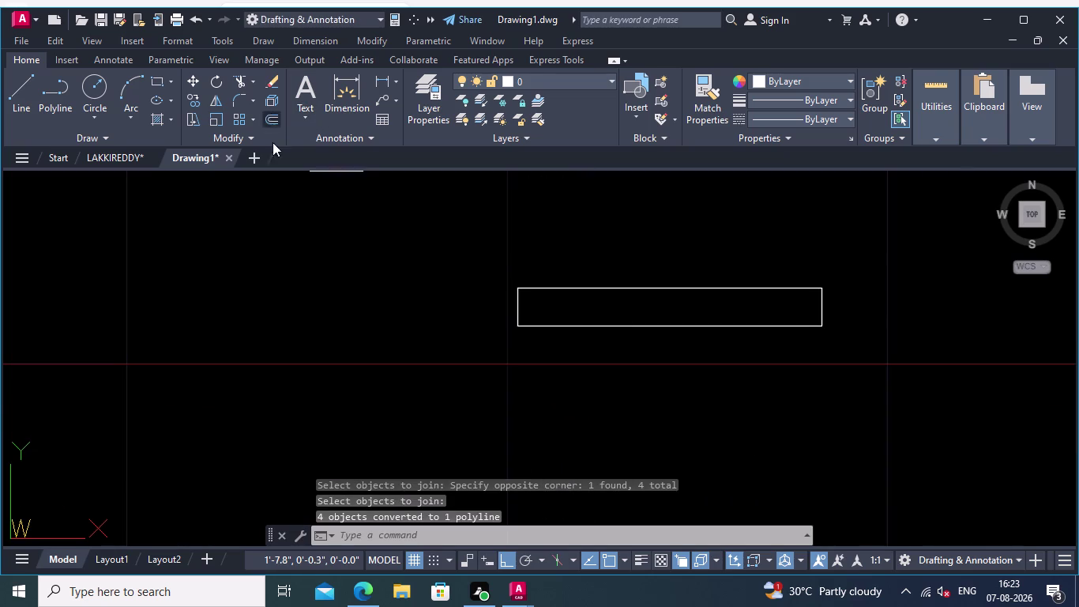
scroll(up, 3)
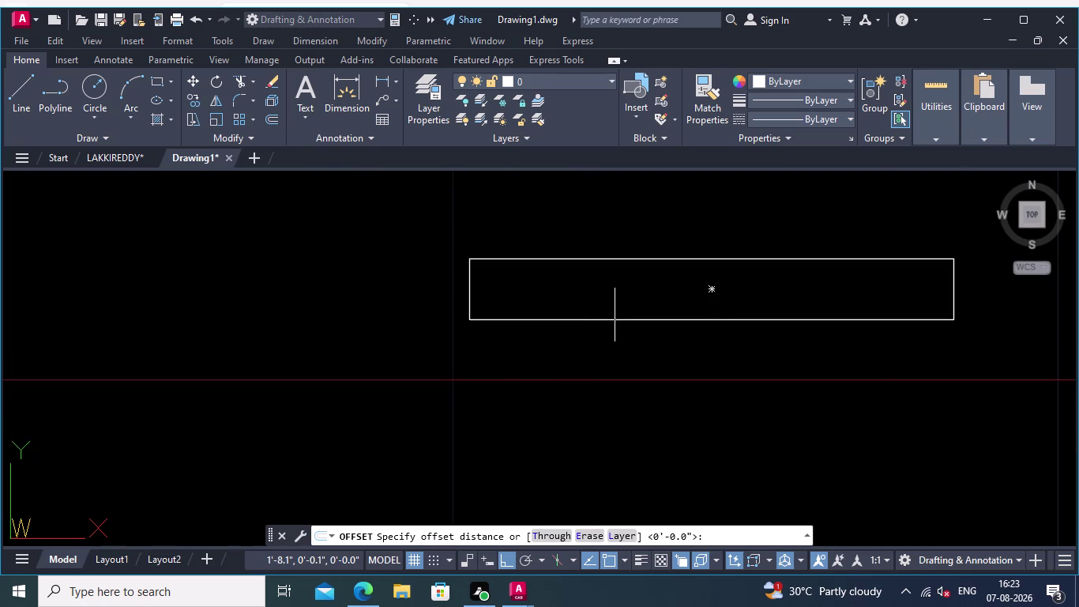
Offset the closed base polyline 0.01 inward to form an inner rectangle.
click(670, 259)
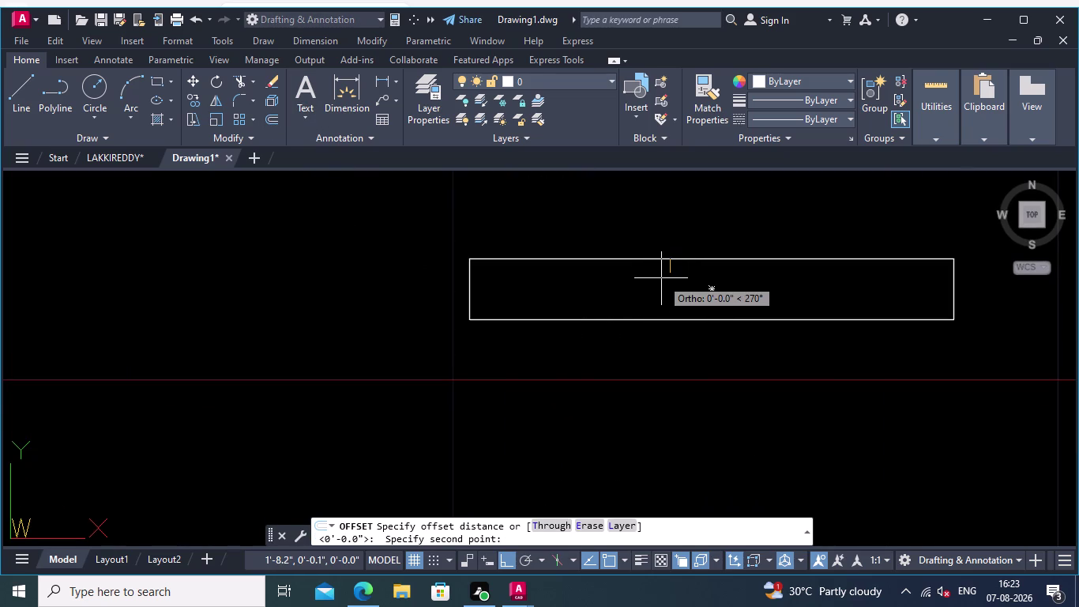
text(0.01)
key(Return)
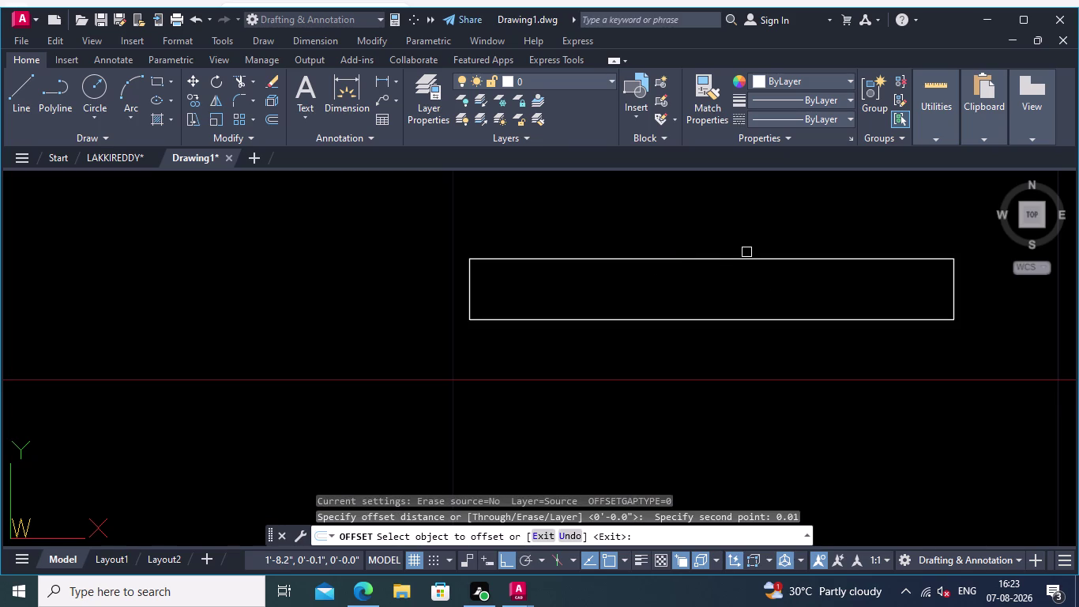
click(745, 256)
click(739, 292)
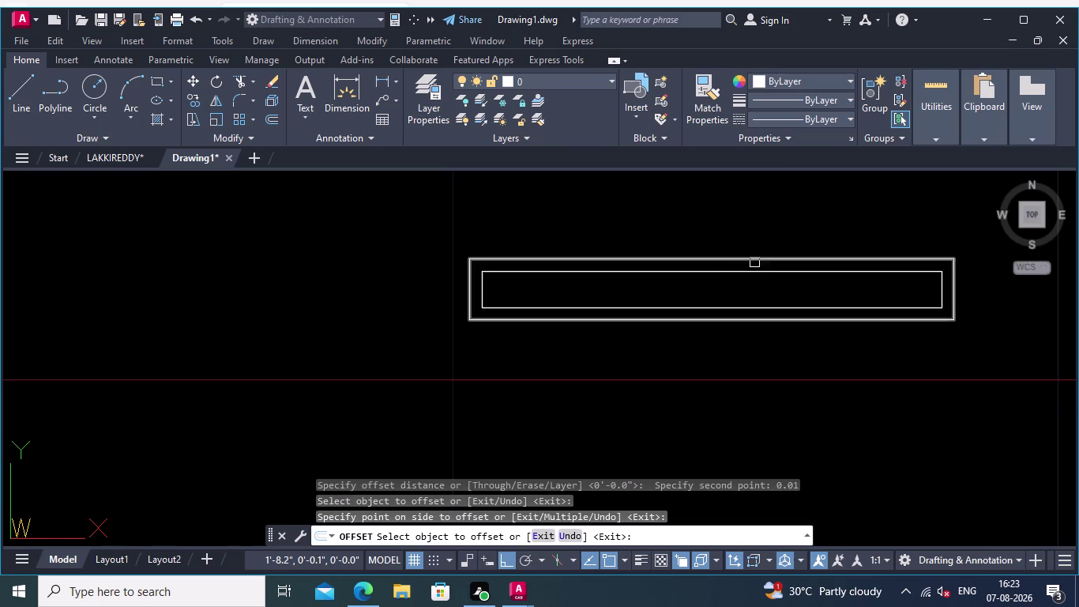
middle_drag(754, 262, 689, 294)
key(Return)
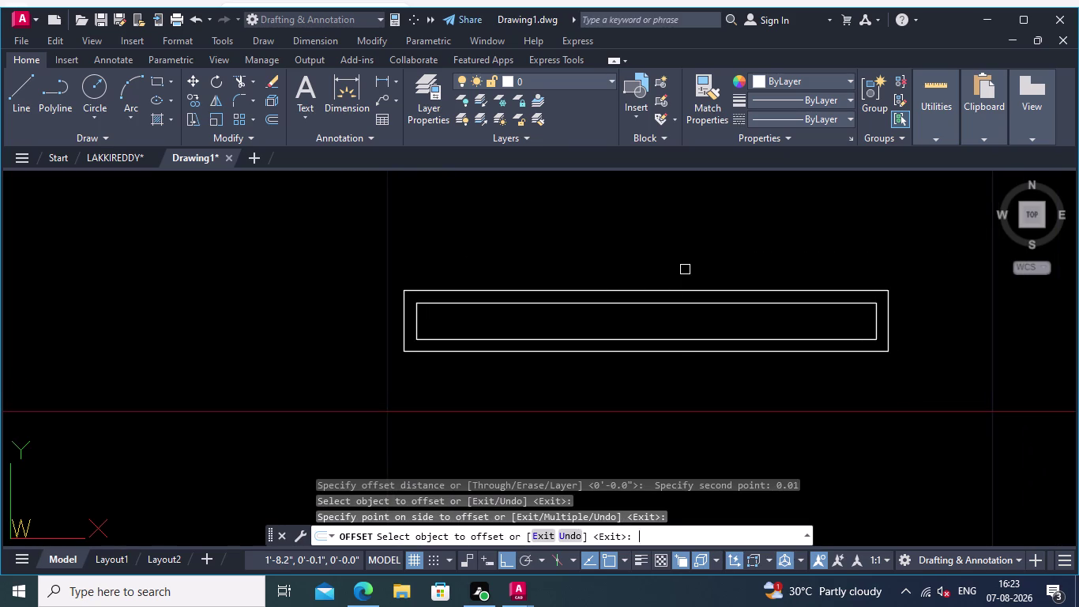
middle_drag(644, 263, 716, 272)
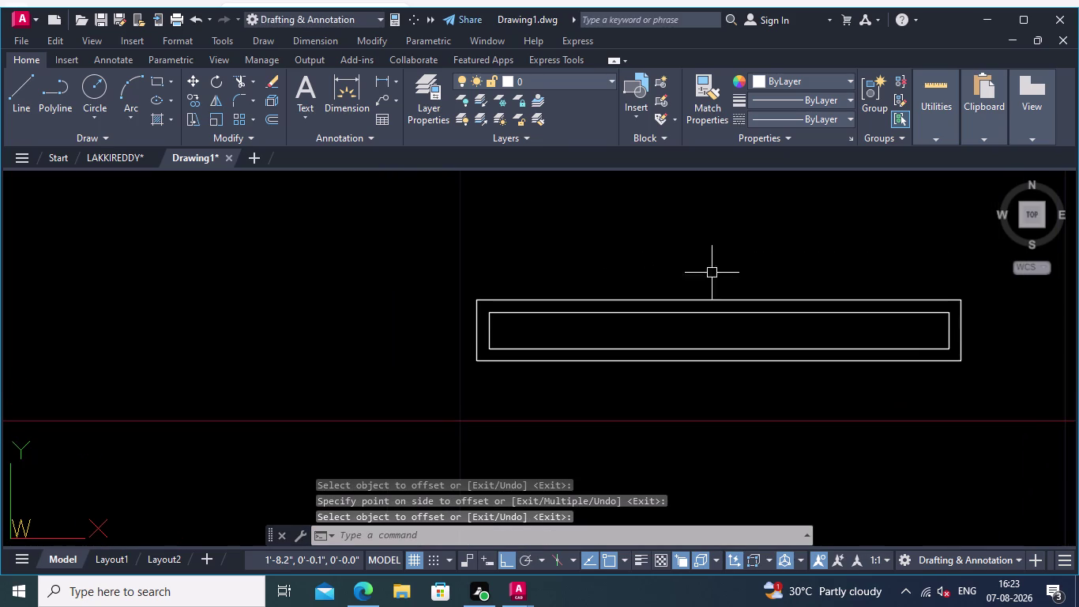
middle_drag(509, 244, 644, 258)
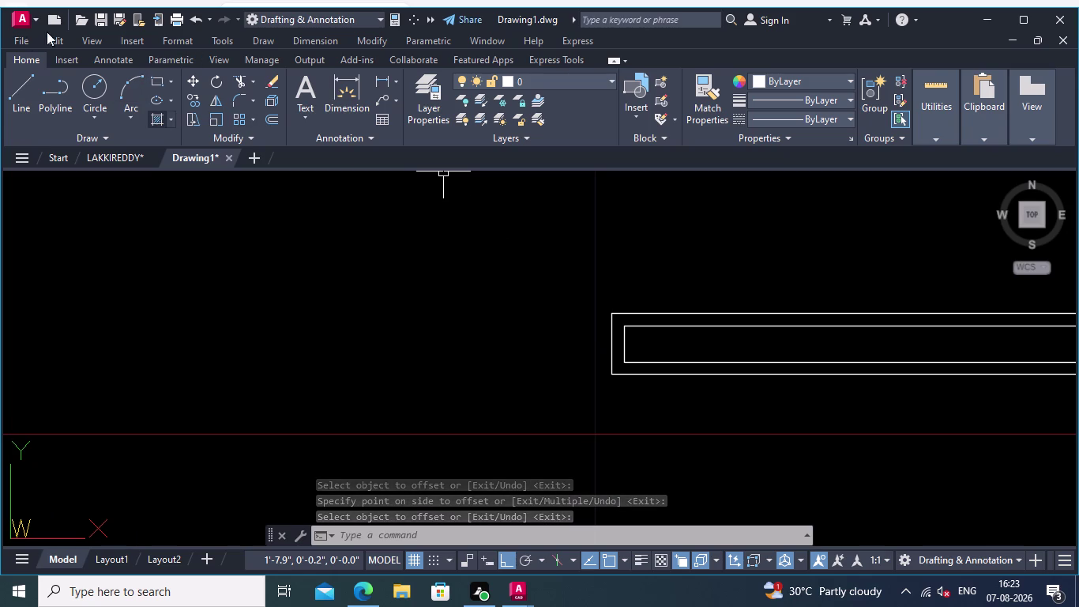
click(27, 75)
middle_drag(586, 313, 342, 273)
Make a first attempt at a 0.05 line from the base's top-left corner.
scroll(up, 3)
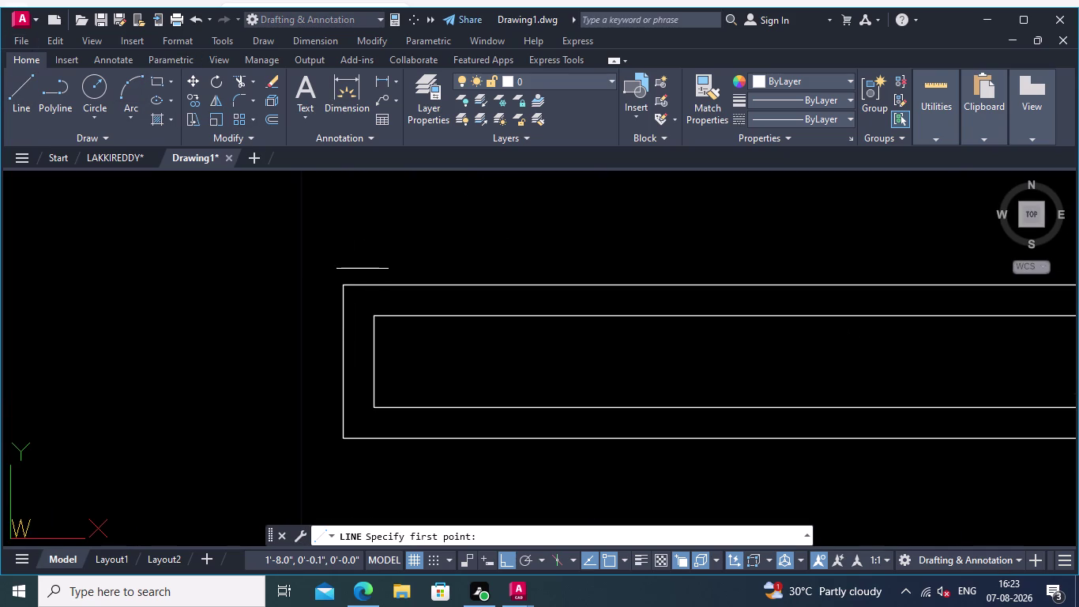
click(344, 283)
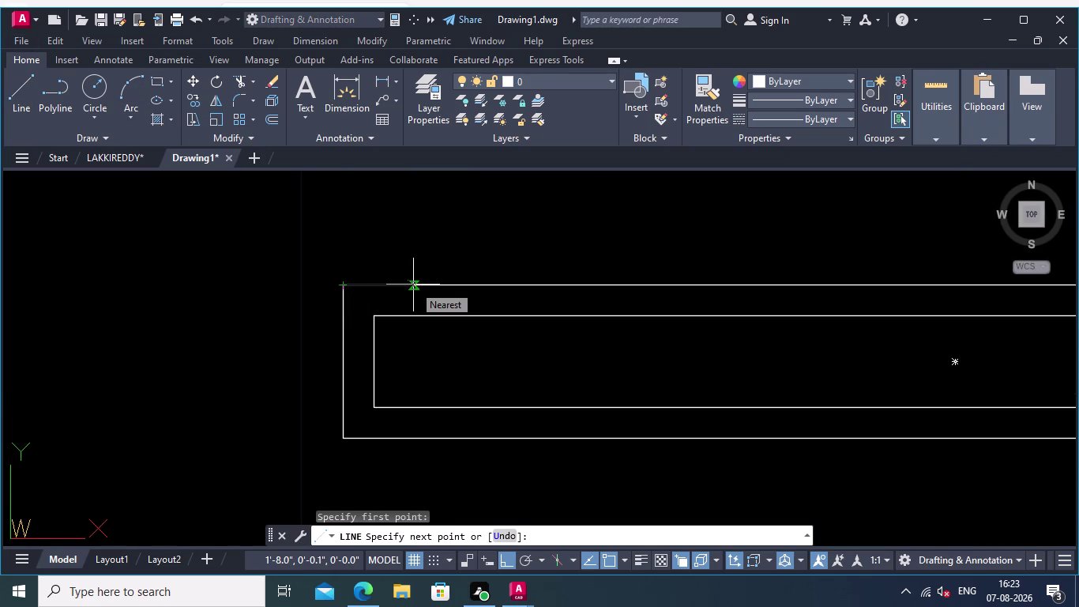
text(0.05)
key(Return)
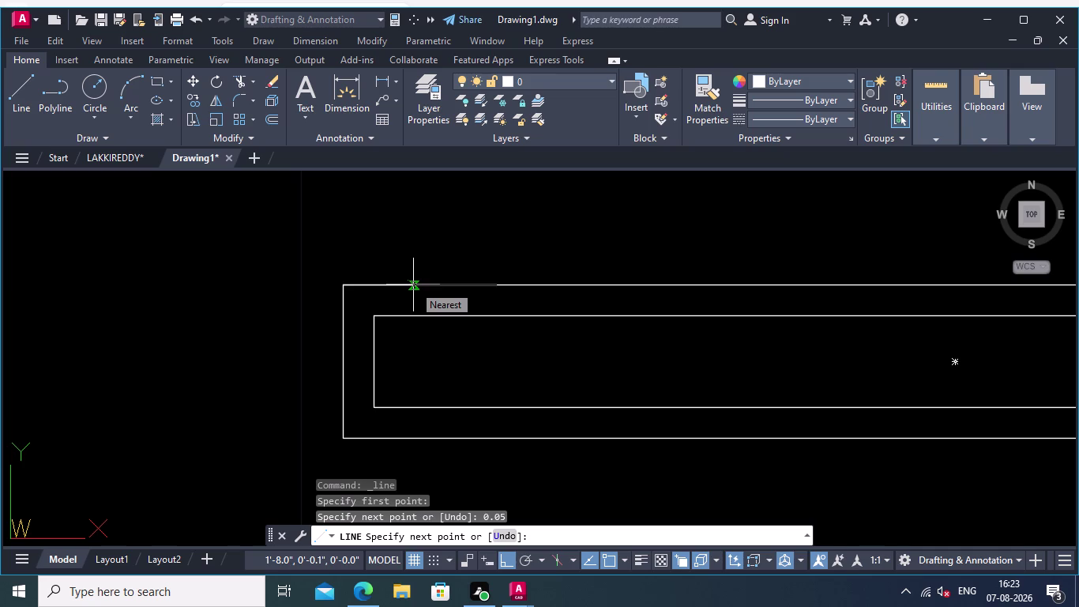
key(Return)
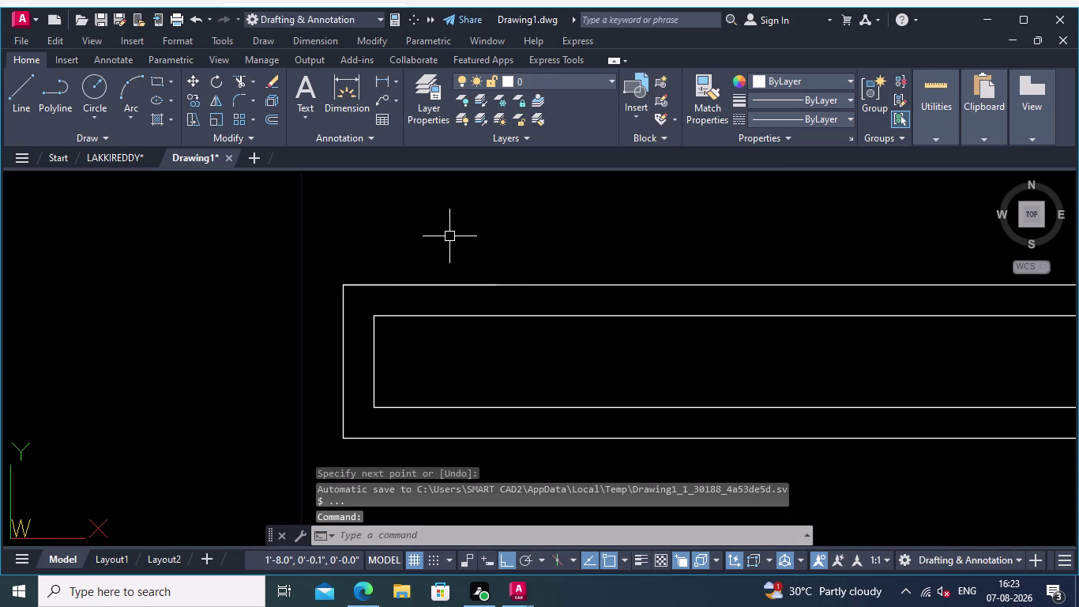
click(22, 84)
From the top-left corner, draw 0.05 along the base top, then 0.05 upward.
click(340, 287)
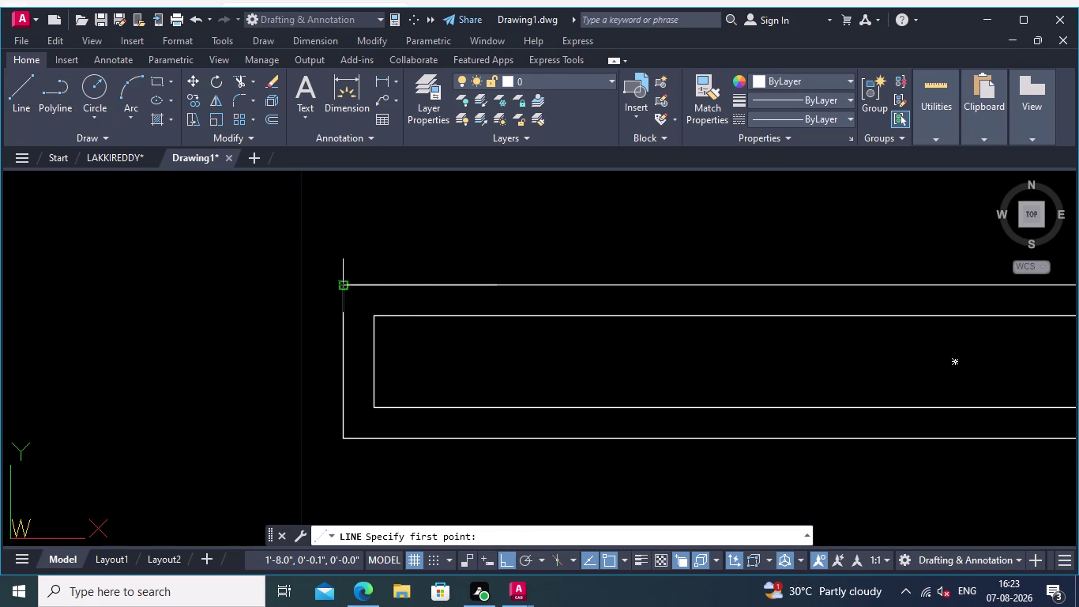
text(0.05)
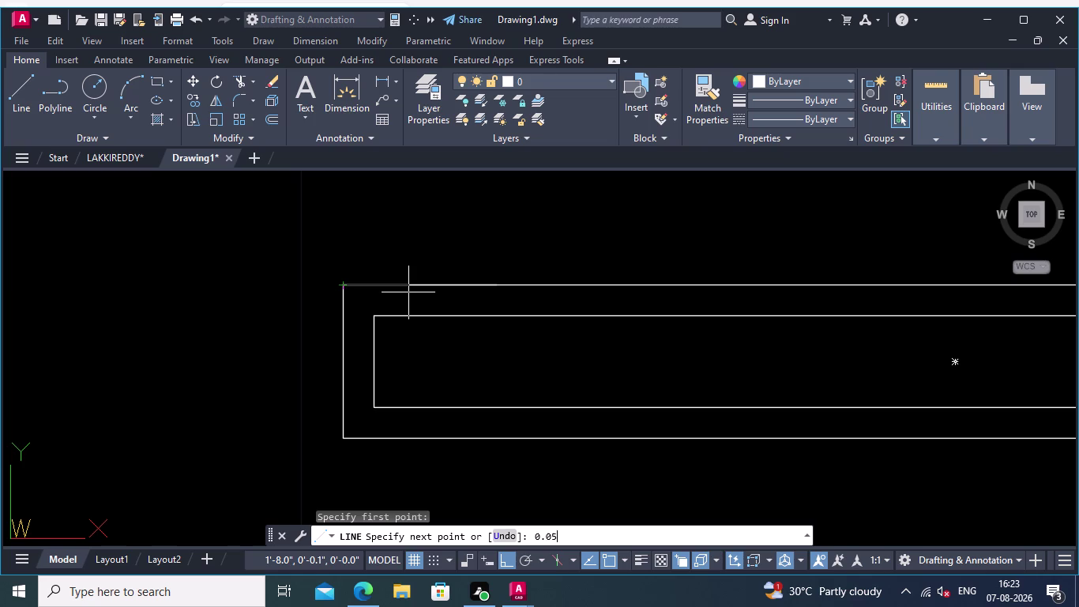
key(Return)
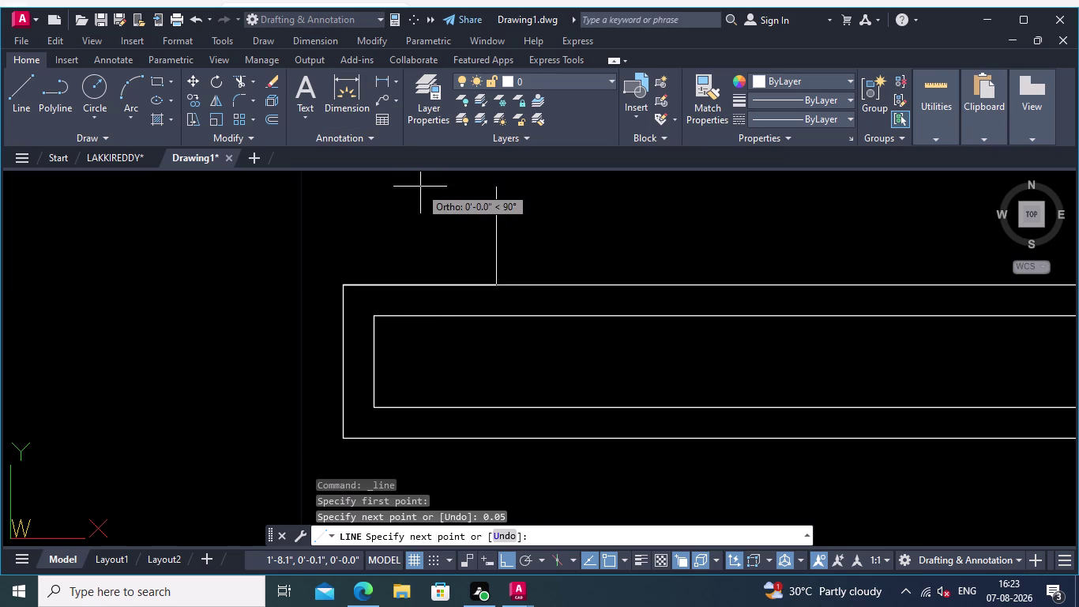
middle_drag(471, 211, 372, 282)
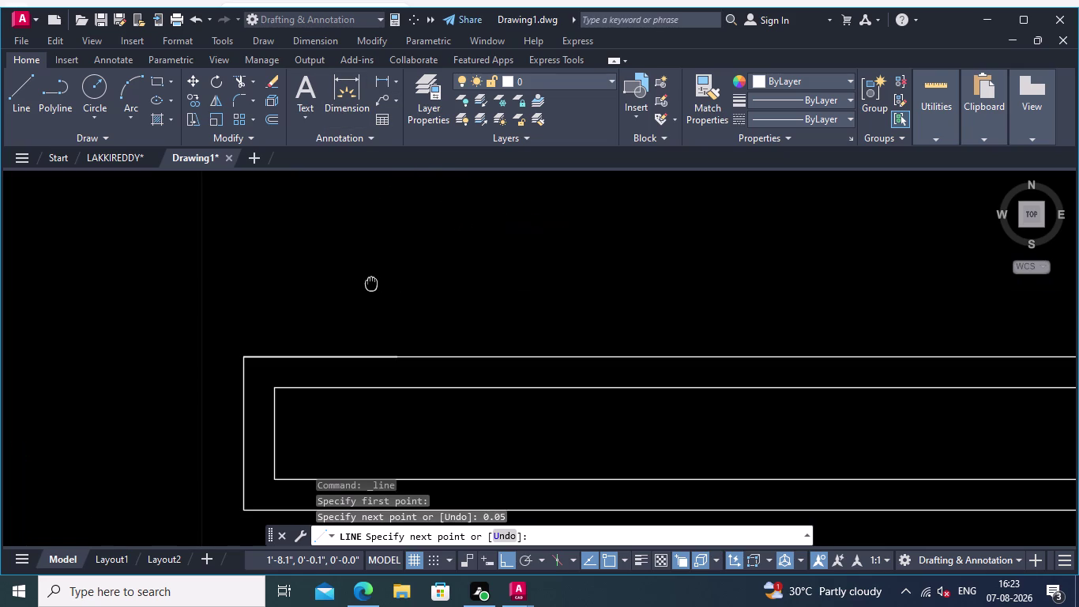
middle_drag(371, 282, 369, 253)
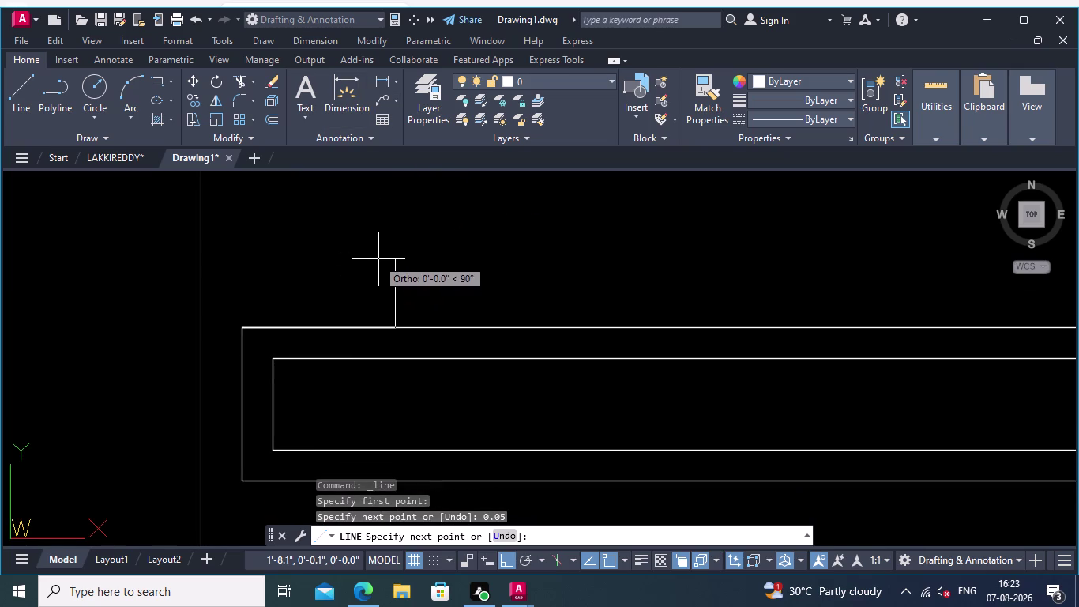
text(0.05)
key(Return)
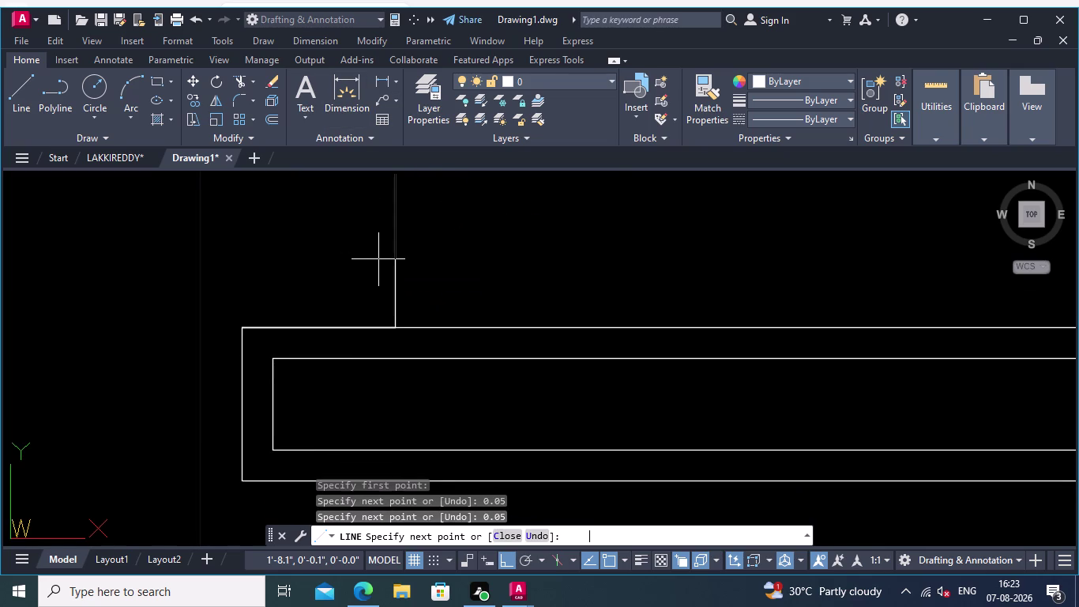
middle_drag(623, 266, 488, 268)
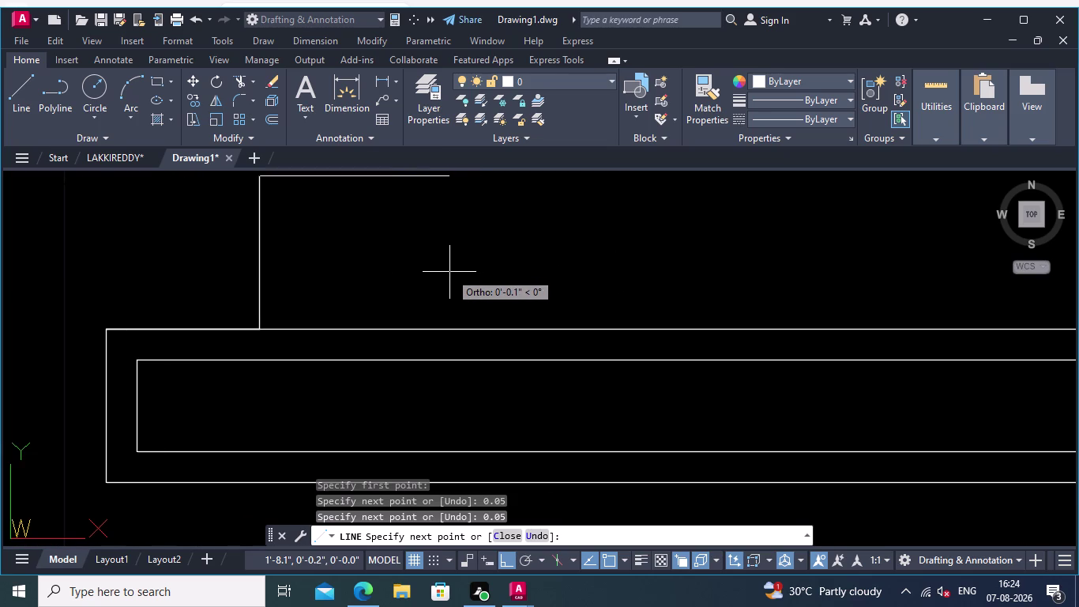
key(Escape)
scroll(down, 3)
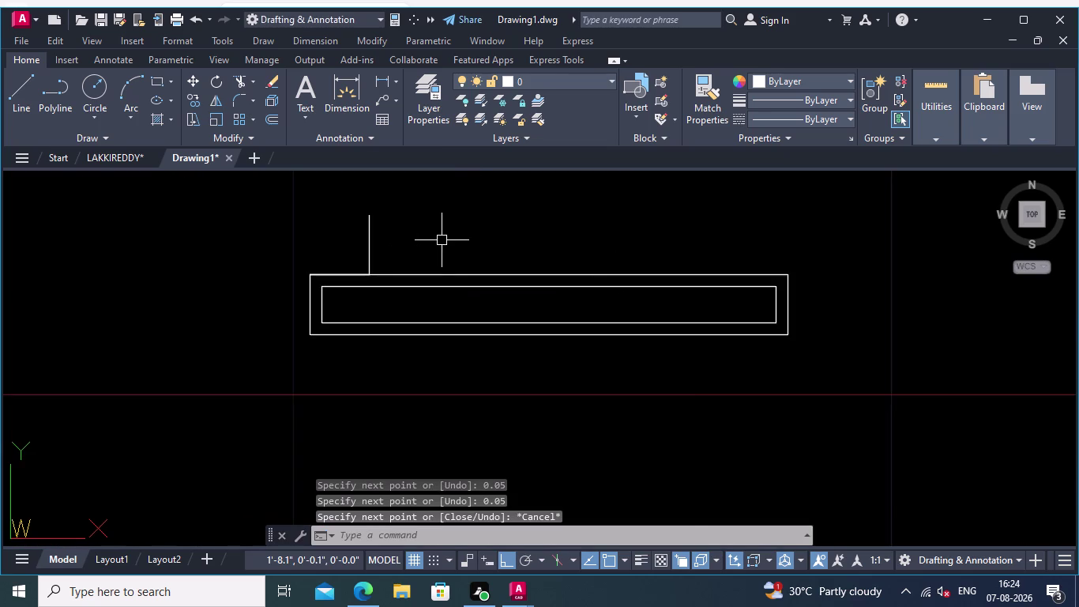
middle_drag(443, 241, 245, 240)
click(22, 84)
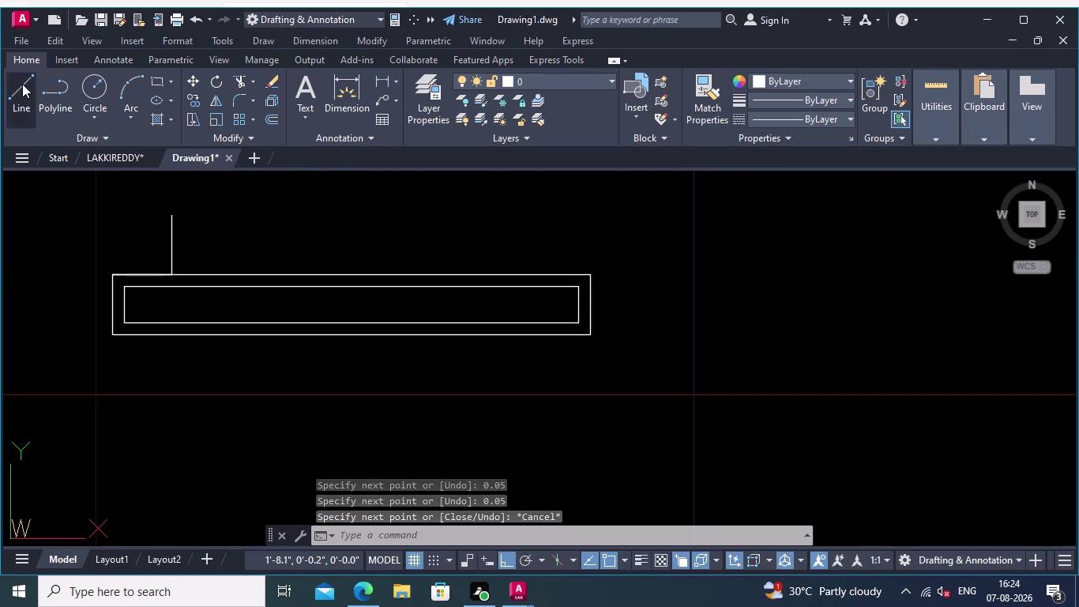
Start a line at the base's top-right corner, running 0.05 leftward along its top.
scroll(up, 3)
scroll(up, 3)
middle_drag(580, 275, 659, 278)
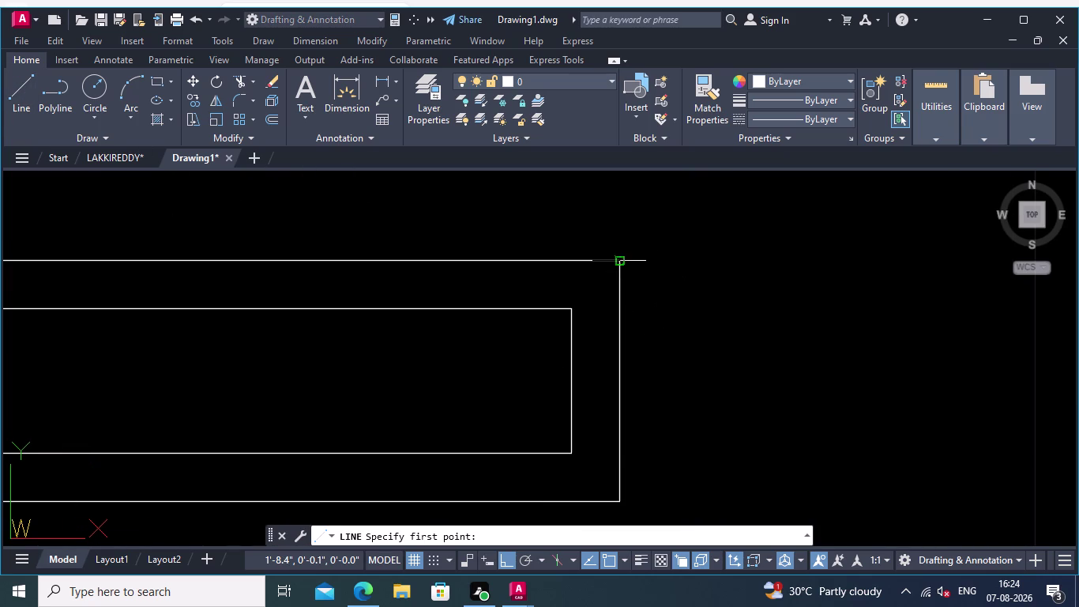
click(618, 262)
text(0.0)
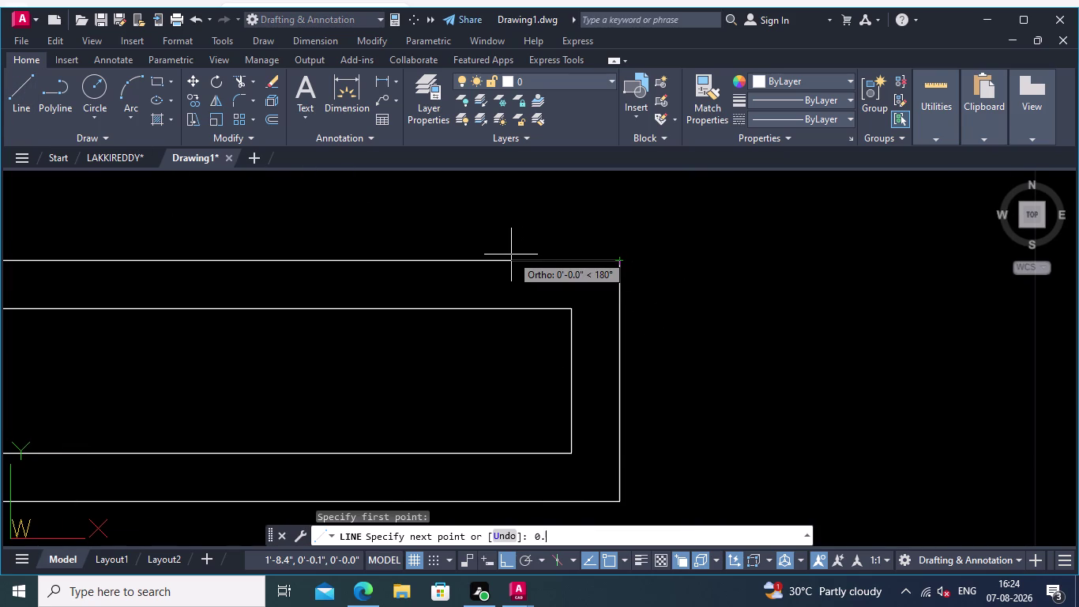
text(5)
key(Return)
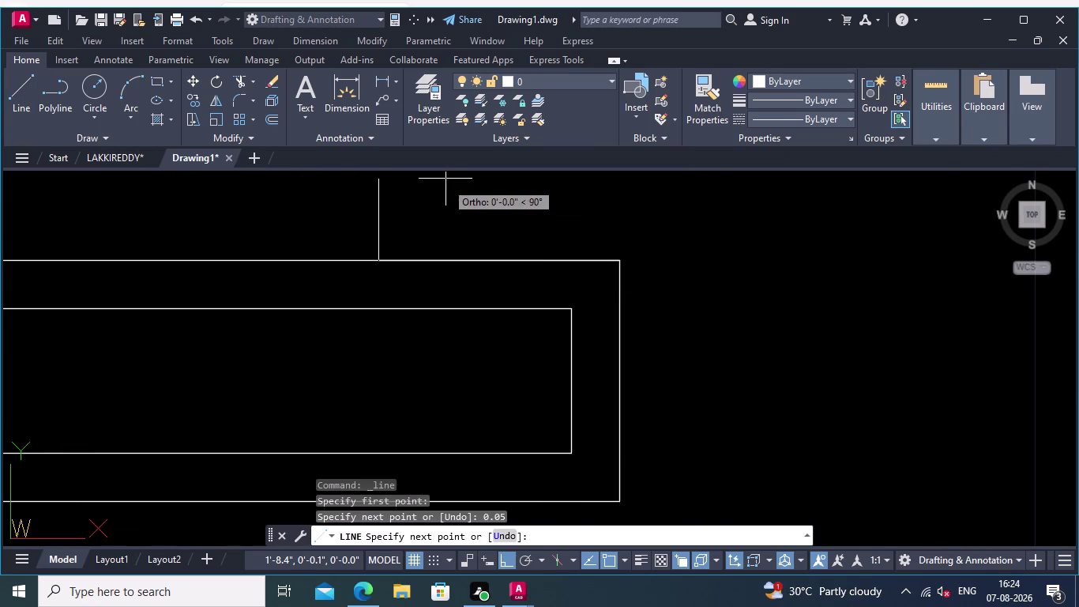
Raise the shaft's right edge 0.05 upward from that point.
middle_drag(449, 210, 537, 275)
scroll(down, 3)
middle_drag(526, 207, 526, 295)
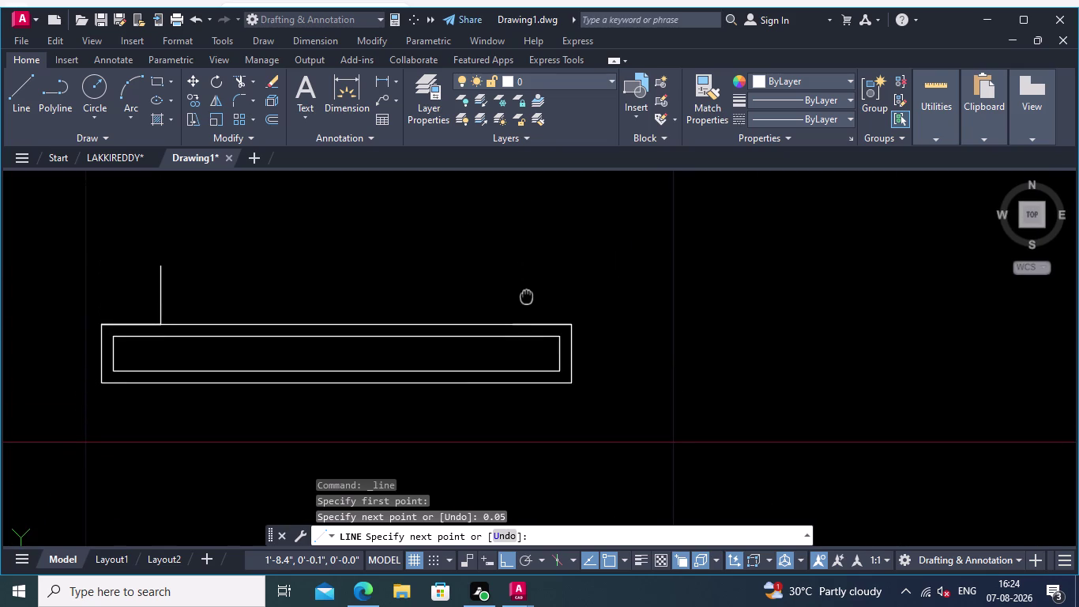
middle_drag(526, 295, 523, 296)
text(0.0)
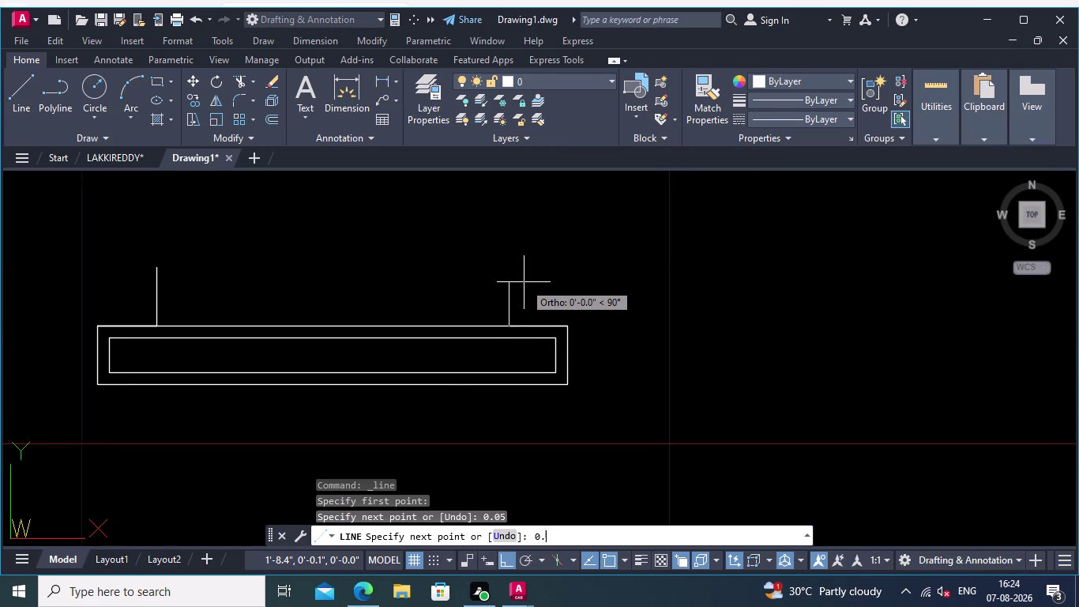
text(5)
key(Return)
middle_drag(306, 256, 316, 262)
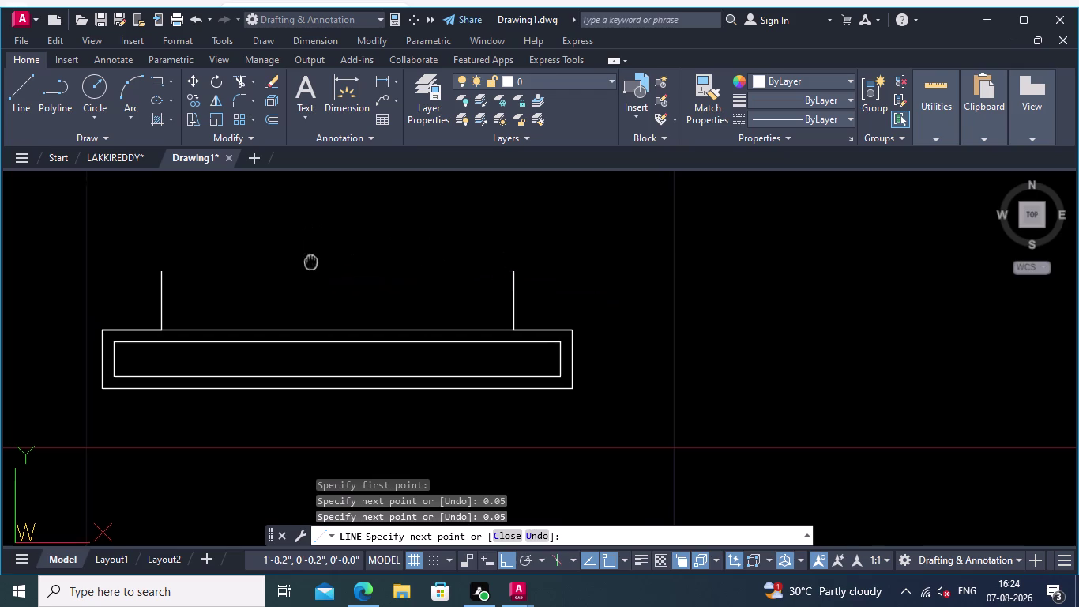
middle_drag(316, 262, 607, 313)
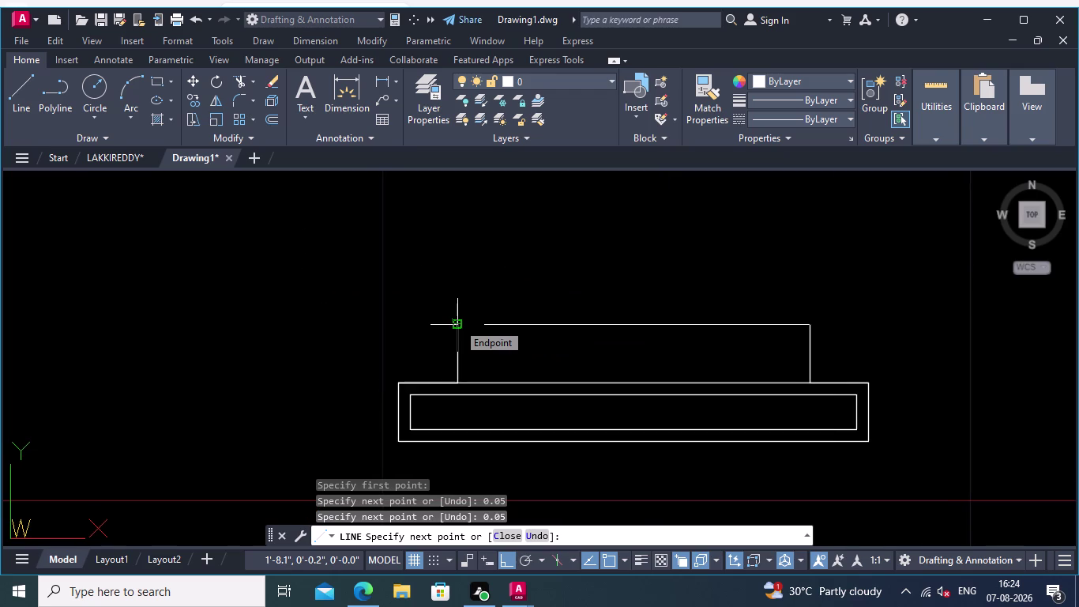
Close the shaft's top edge onto the left edge's top endpoint and end the line.
click(457, 322)
key(Return)
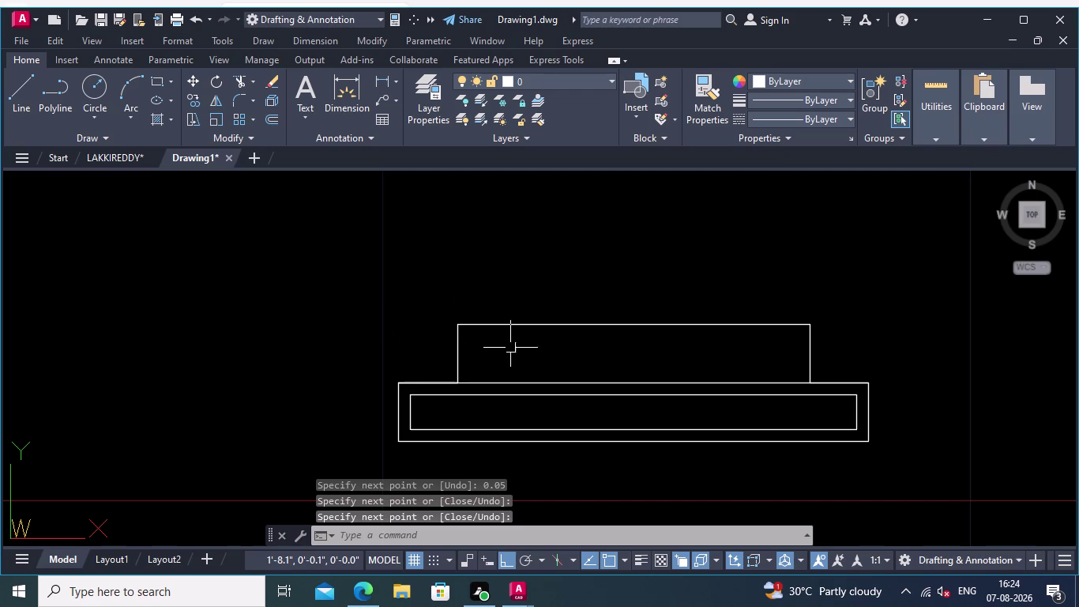
middle_drag(593, 358, 572, 333)
middle_drag(600, 308, 545, 307)
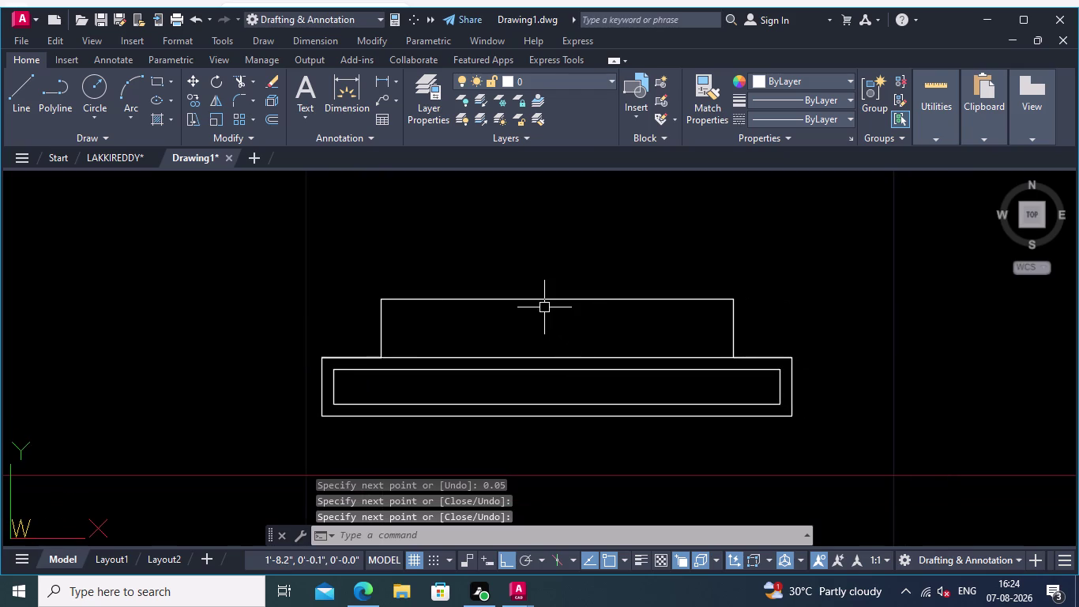
scroll(up, 3)
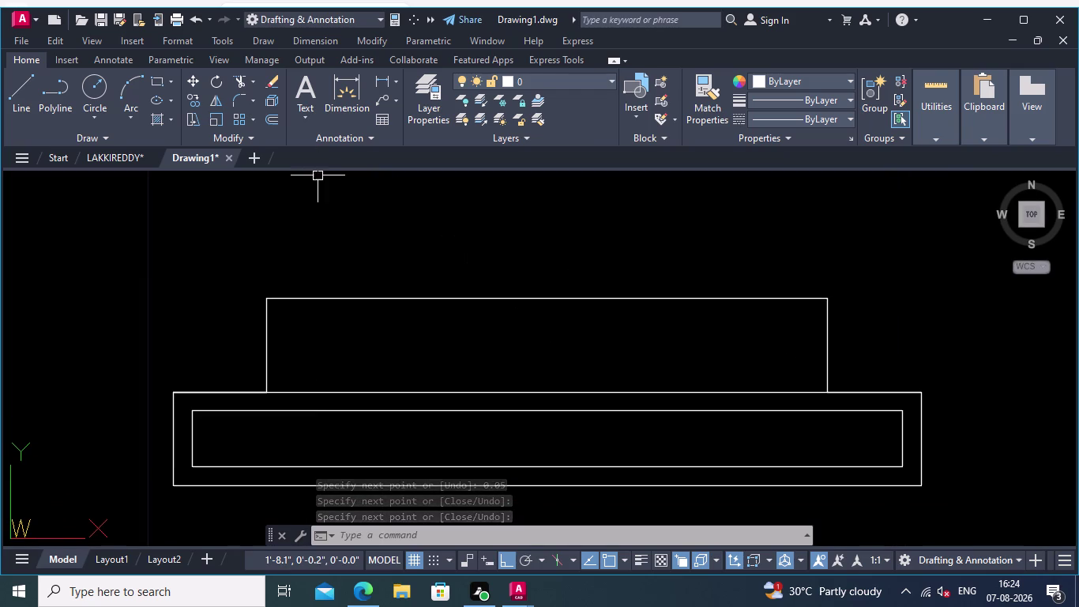
Start JOIN and select the shaft's top and right edges.
text(j)
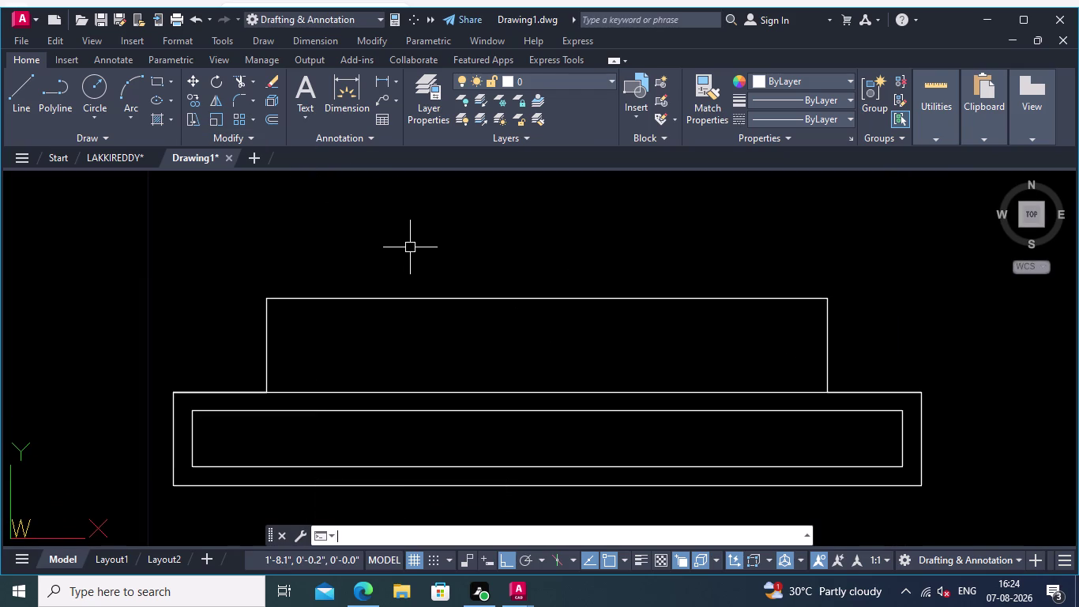
text(oin)
key(Return)
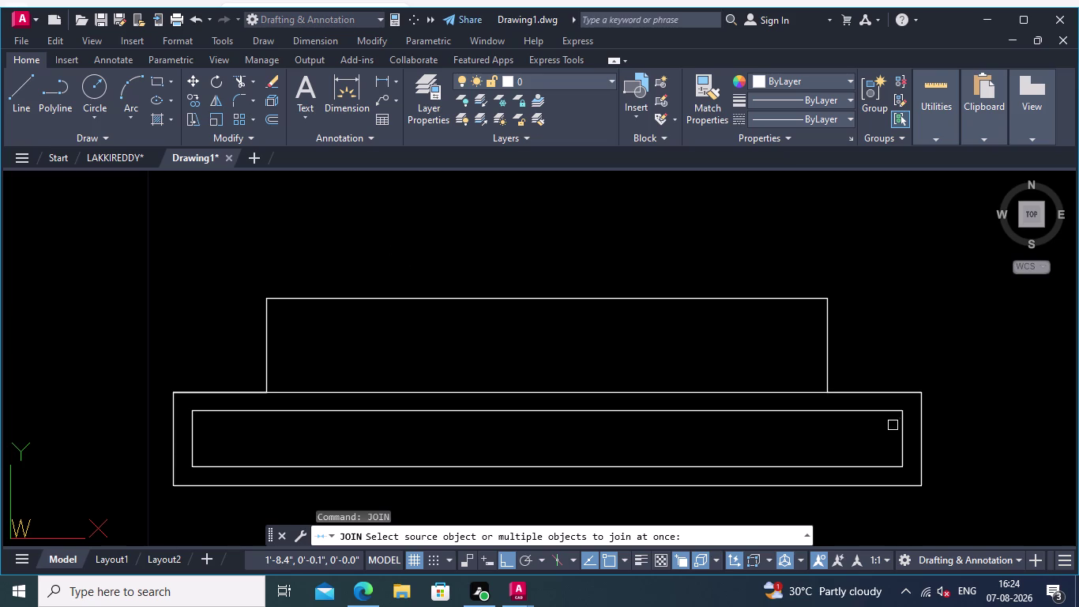
drag(908, 337, 900, 338)
click(689, 271)
middle_drag(573, 328, 617, 328)
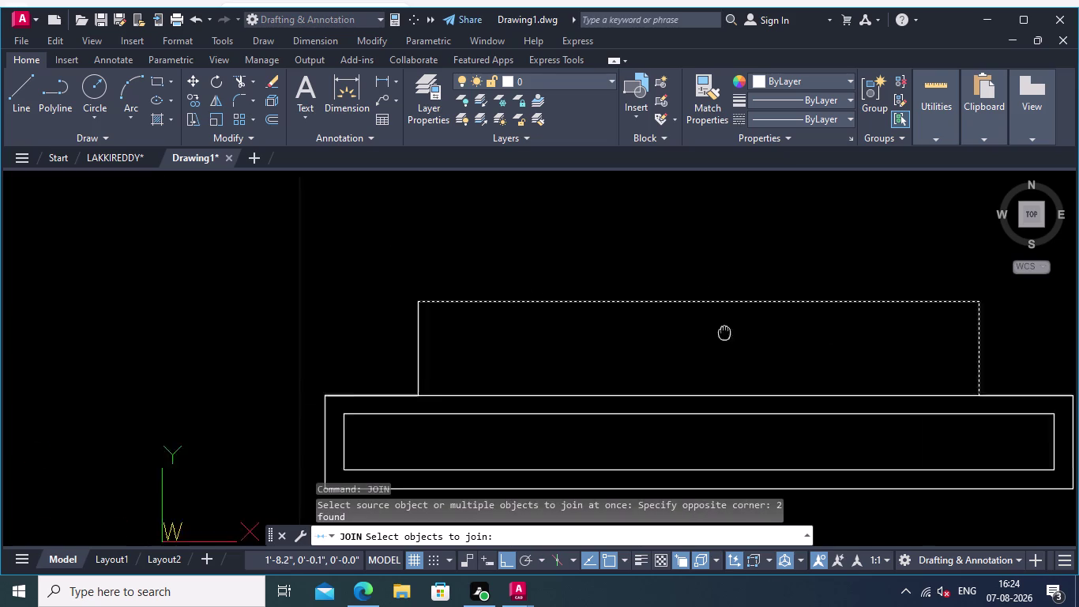
middle_drag(618, 328, 852, 340)
Add the shaft's left edge and merge all three edges into one polyline.
click(497, 347)
click(584, 292)
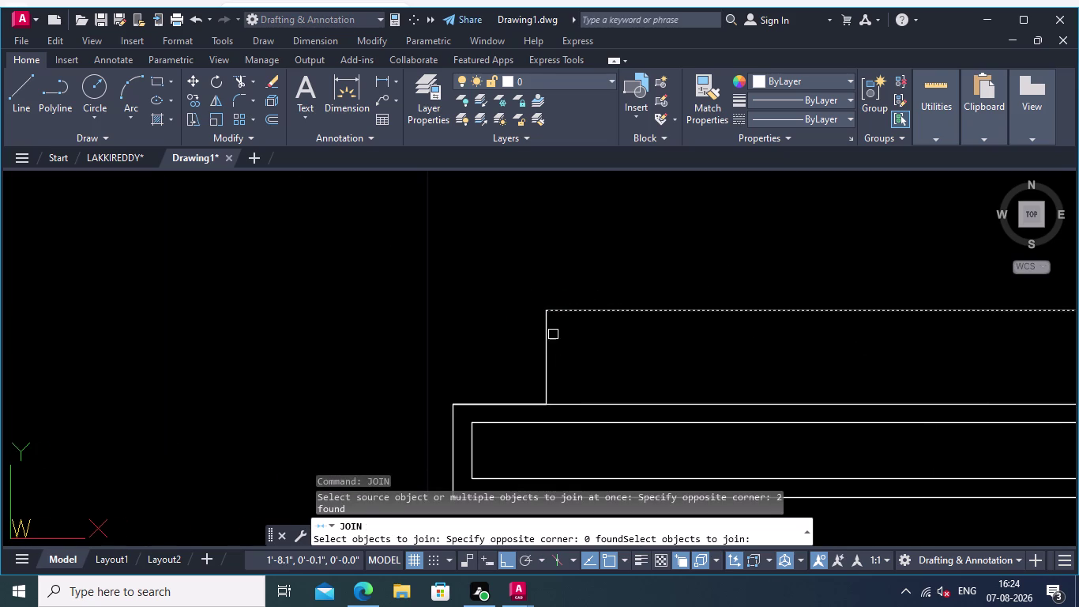
click(541, 350)
click(573, 359)
click(580, 361)
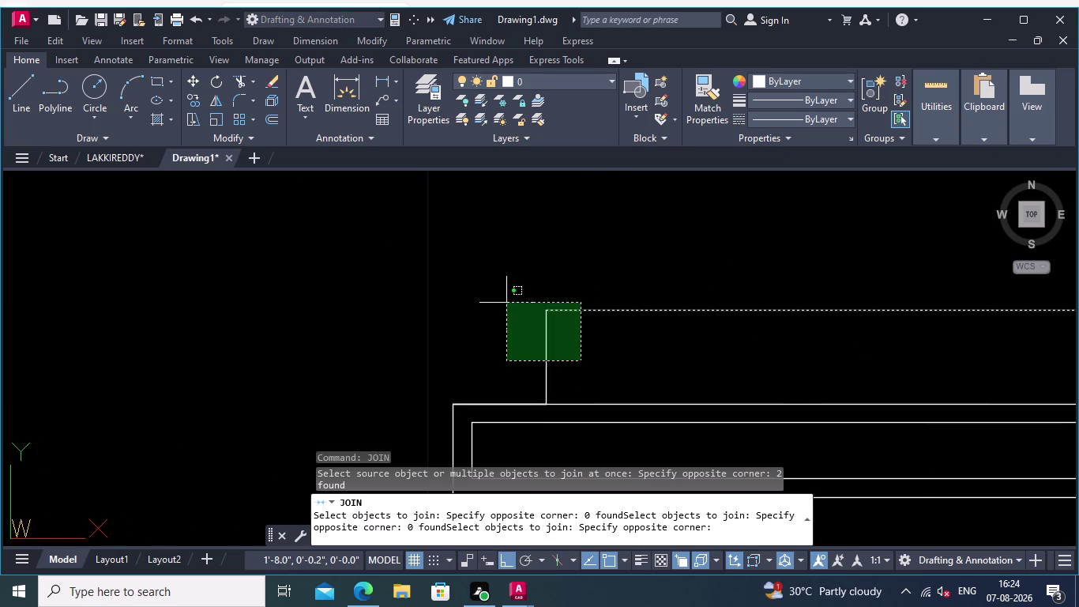
click(507, 303)
middle_drag(539, 300, 483, 274)
key(Return)
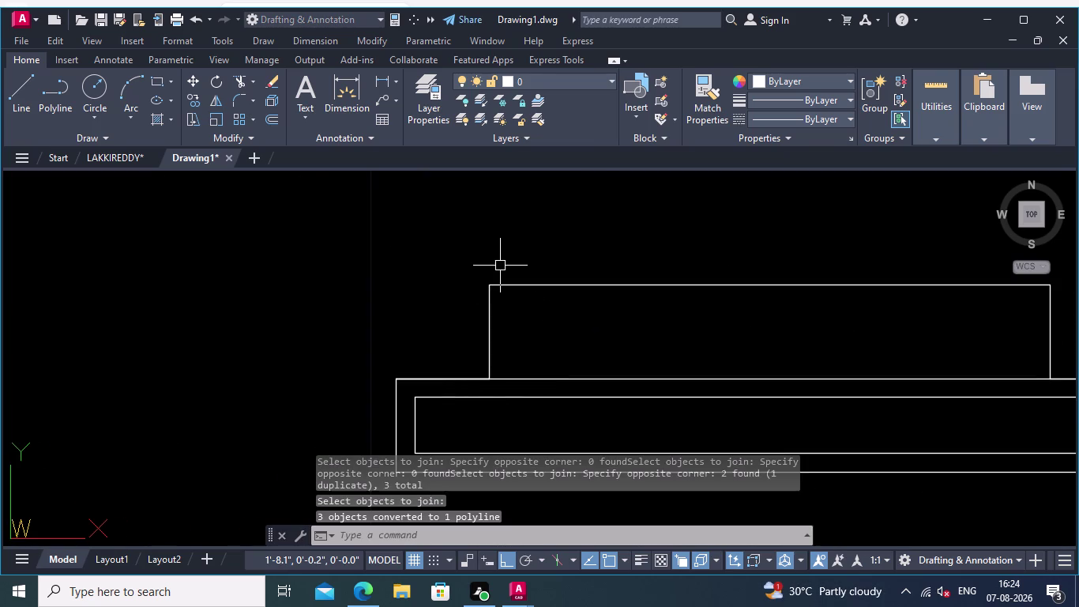
click(273, 119)
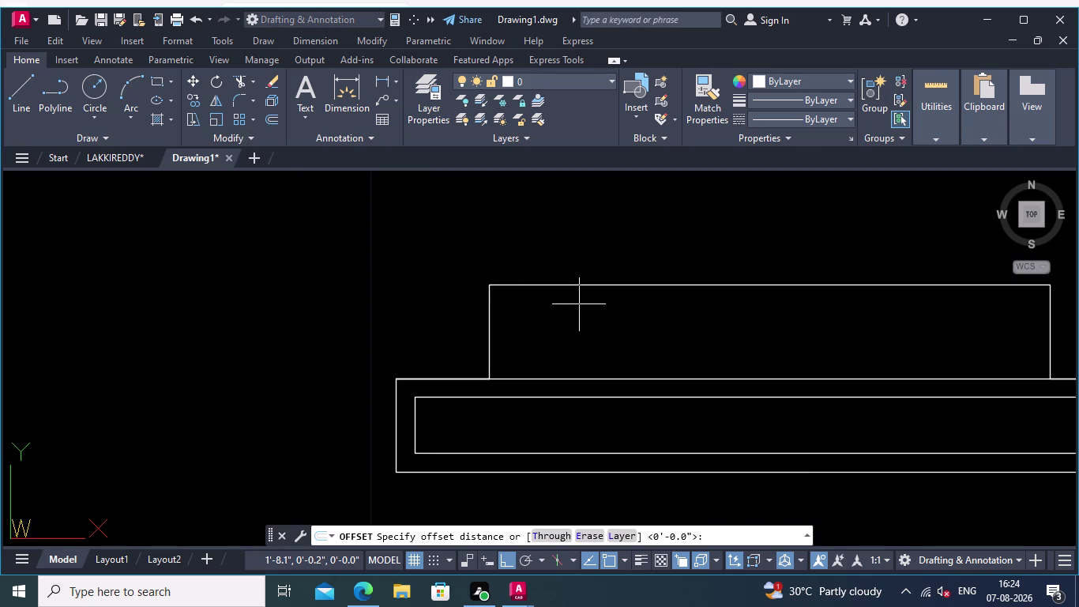
Try a 0.05 offset of the shaft outline, then cancel it.
click(760, 287)
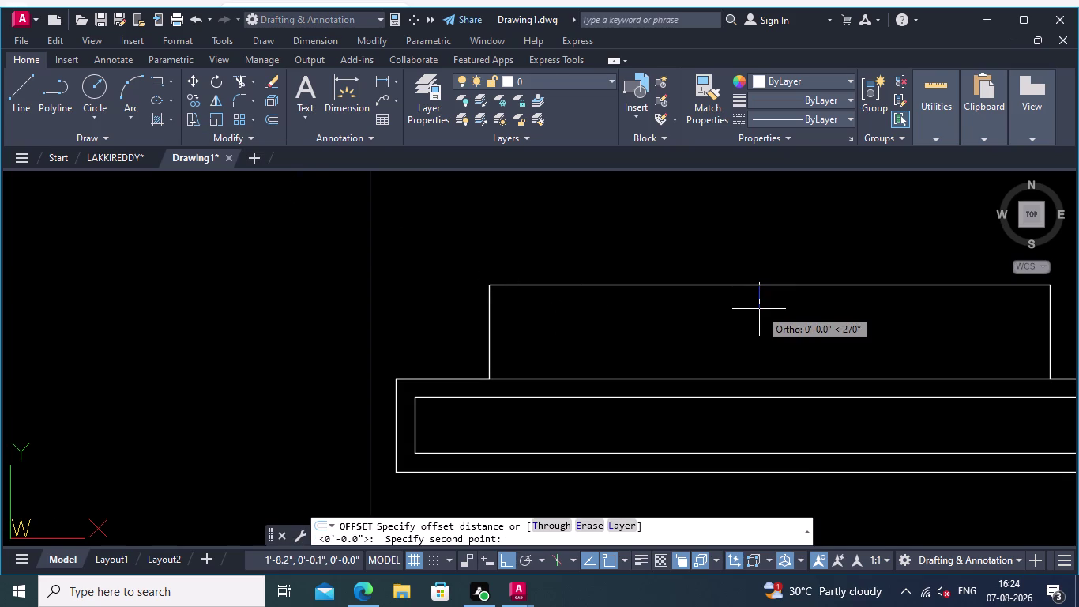
text(0.05)
key(Return)
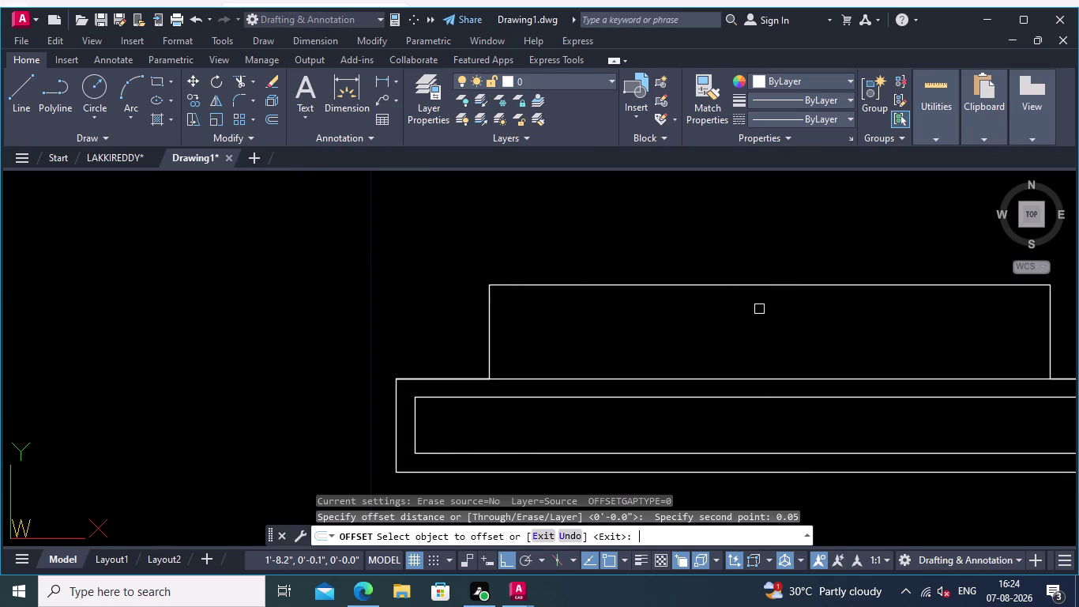
click(782, 286)
click(777, 343)
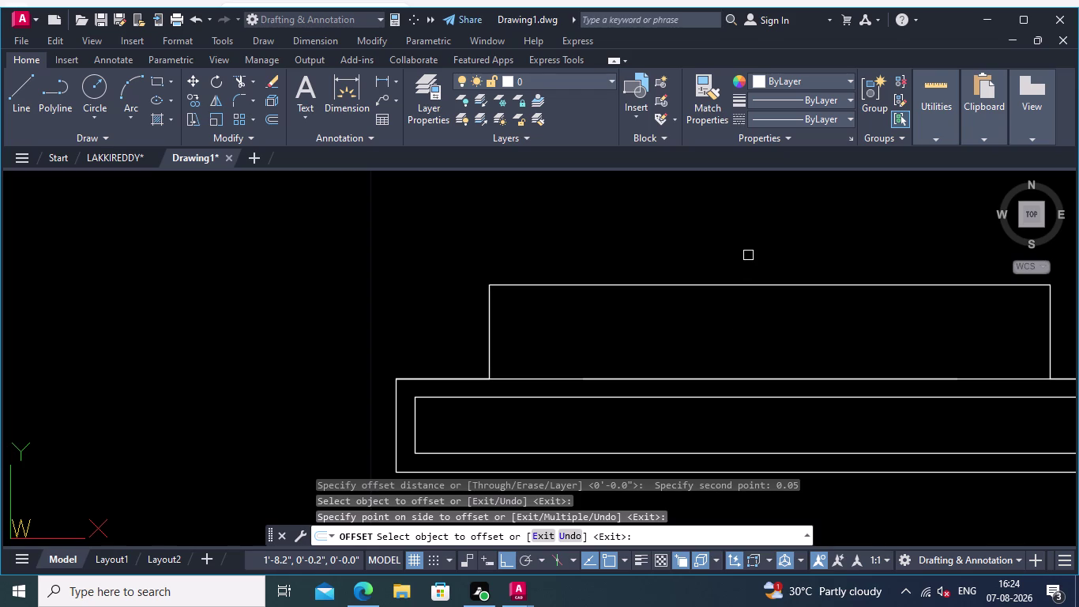
key(Return)
Offset the outline 0.01 to its inside.
key(Return)
text(0)
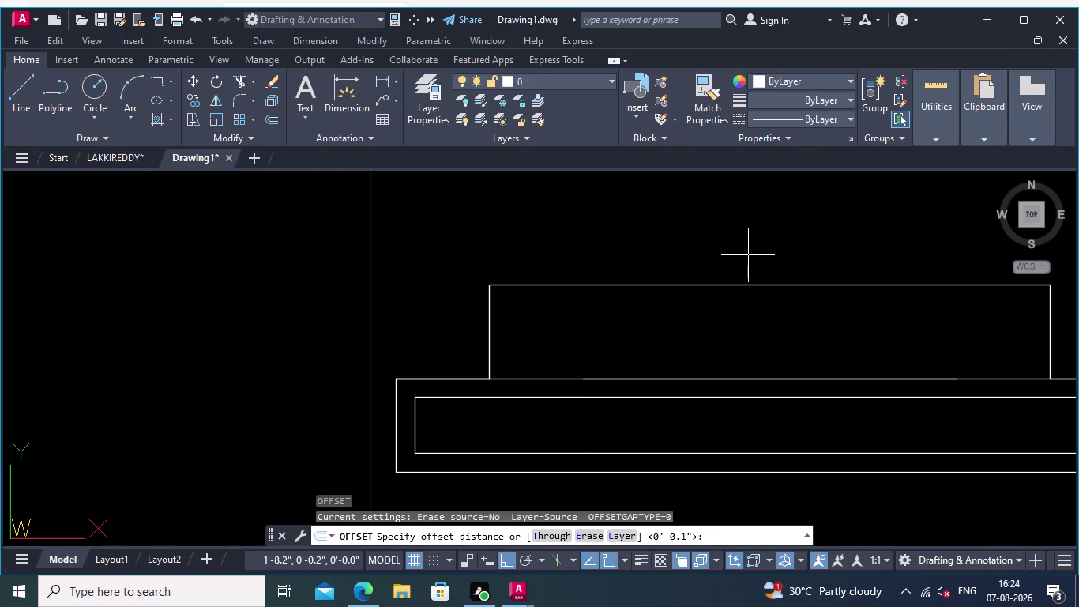
text(.04)
key(BackSpace)
key(1)
key(Return)
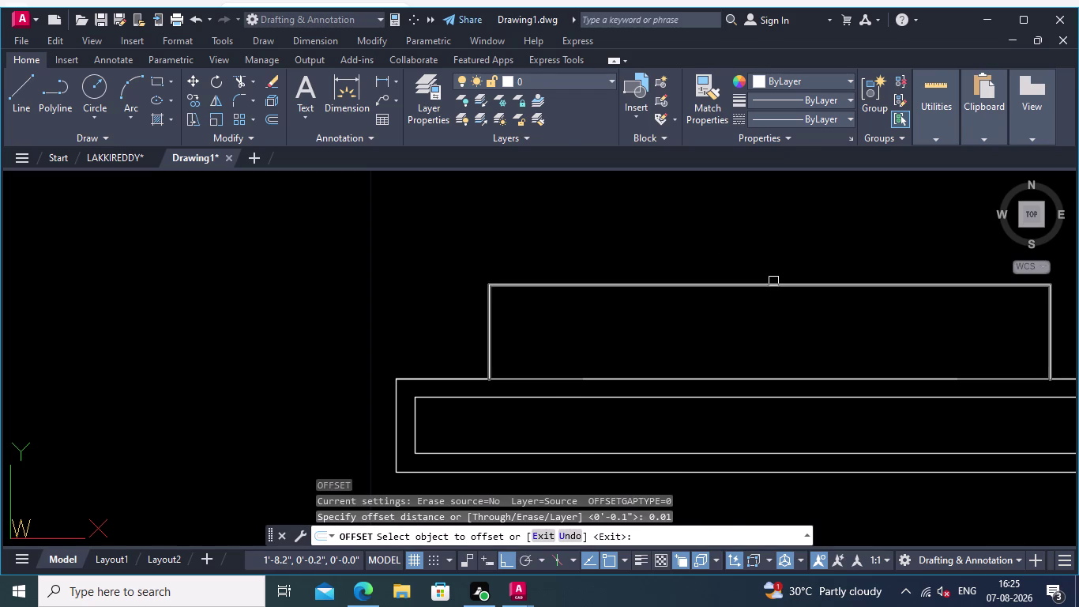
click(774, 281)
click(773, 342)
middle_drag(777, 337, 710, 344)
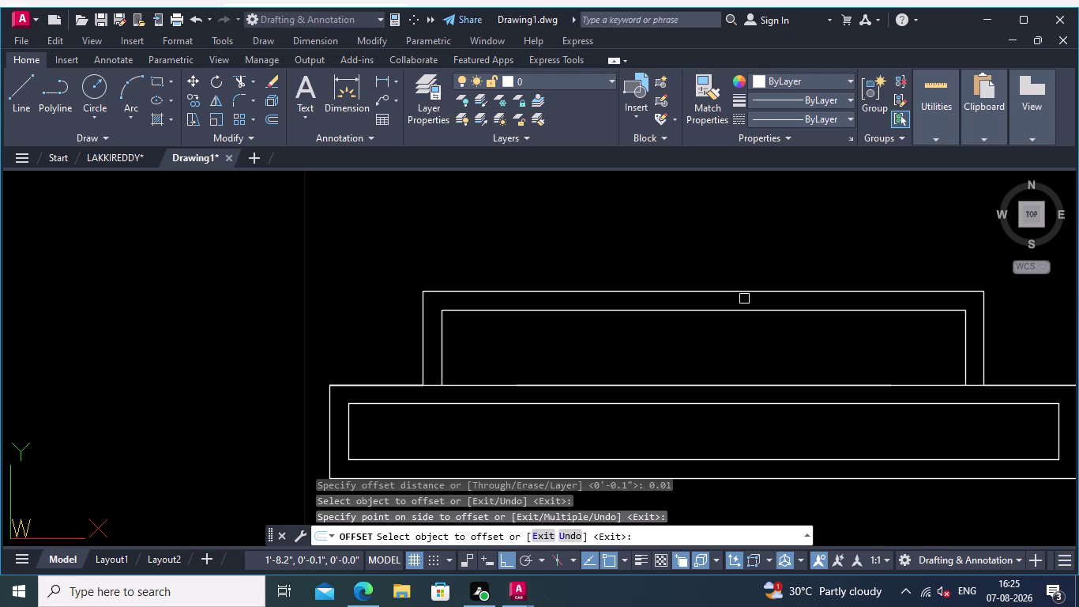
Pan and zoom to centre the base drawing in view.
middle_drag(739, 299, 704, 309)
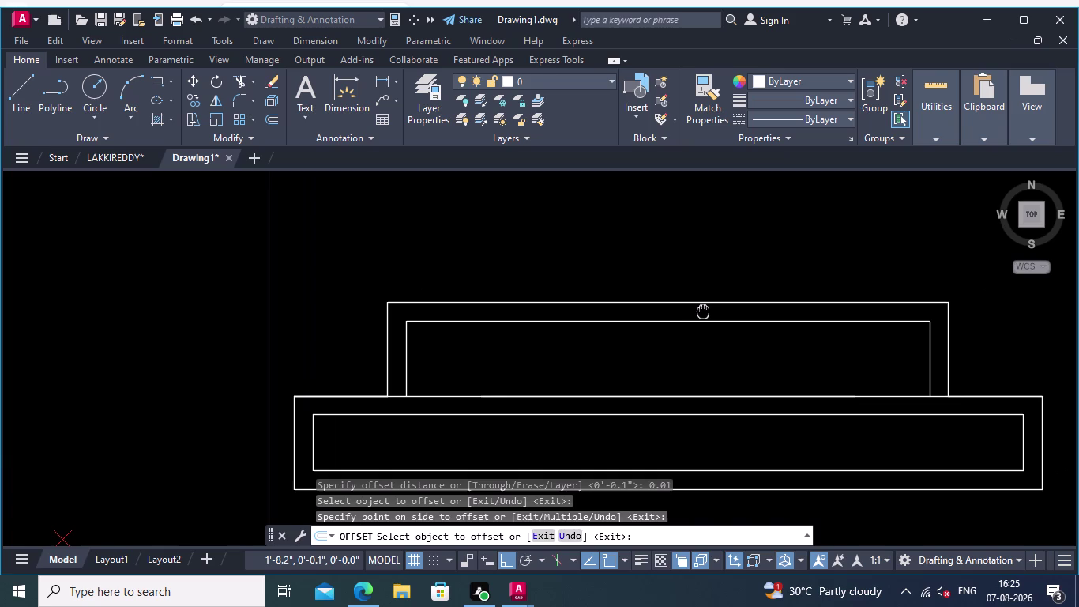
middle_drag(703, 310, 687, 309)
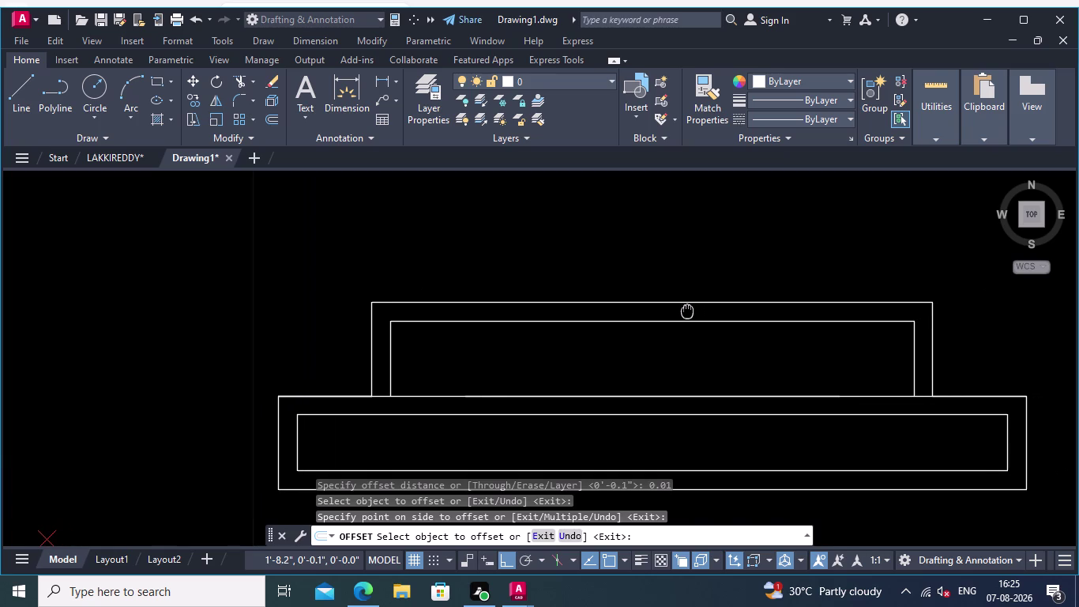
middle_drag(688, 309, 676, 312)
scroll(down, 3)
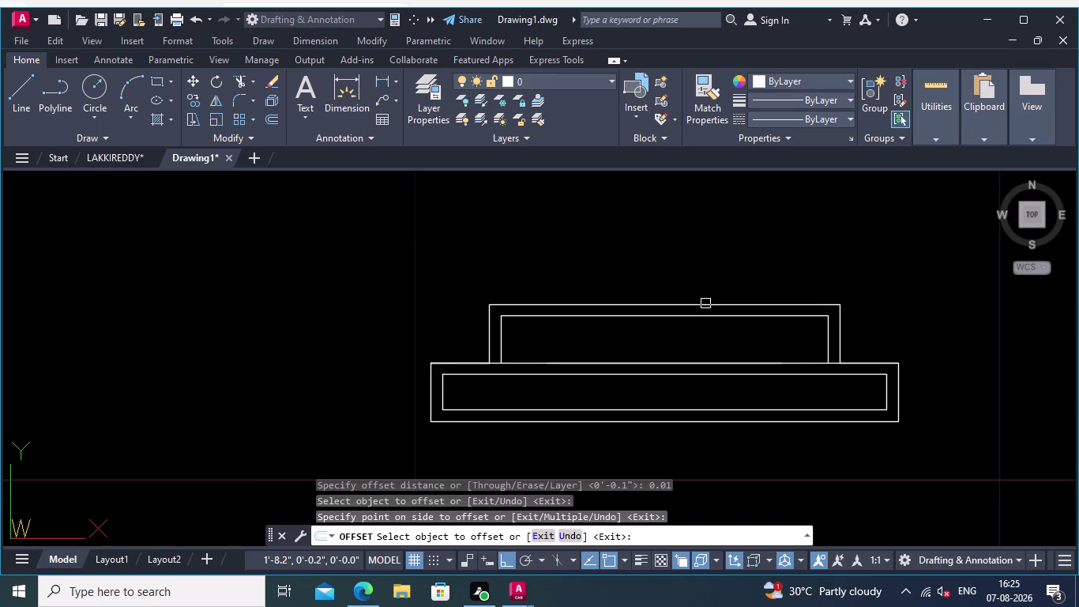
middle_drag(712, 271, 724, 267)
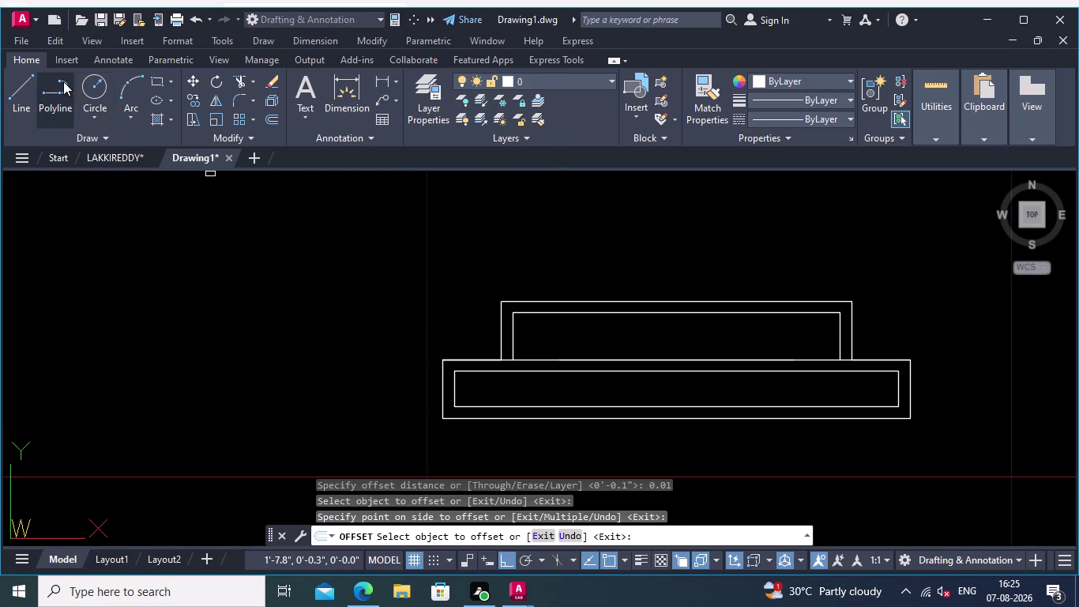
Start a line at the upper block's top-left corner, running 0.05 along the top edge.
click(13, 83)
middle_drag(578, 290, 564, 297)
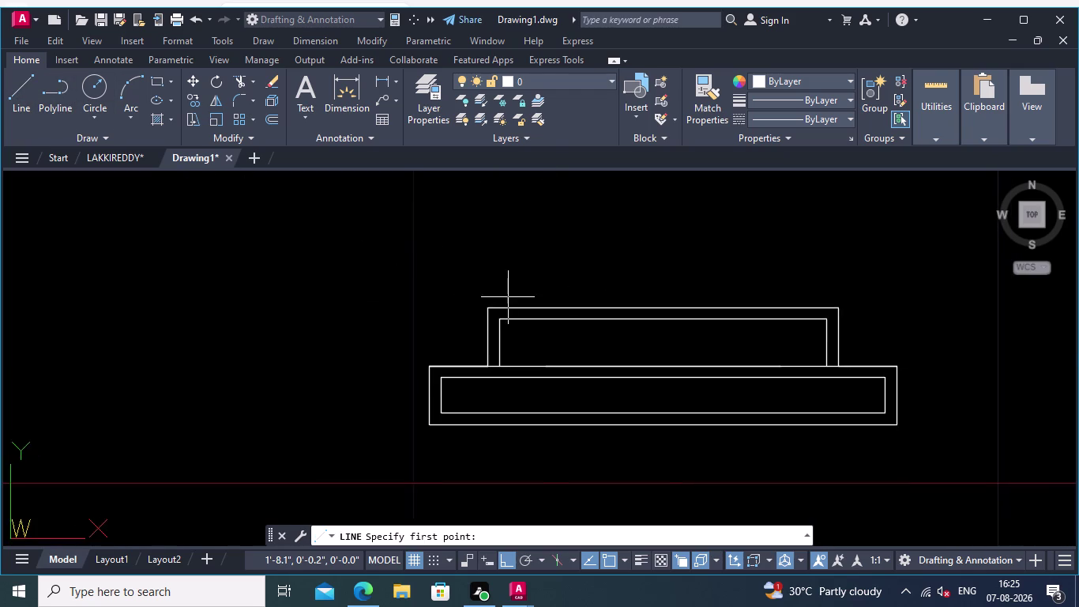
scroll(up, 3)
drag(484, 325, 505, 325)
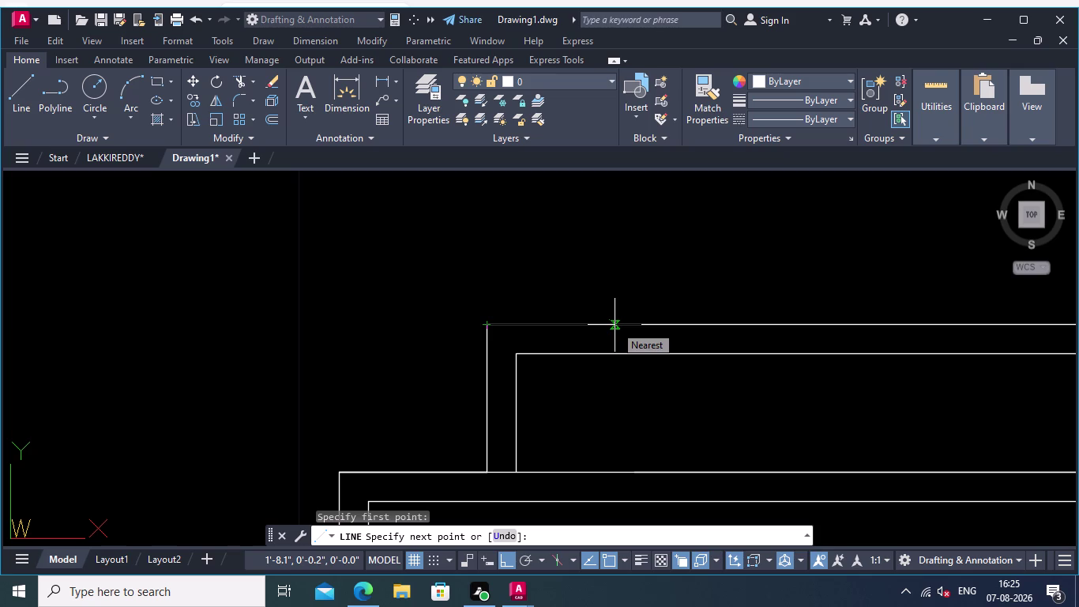
key(0)
text(.)
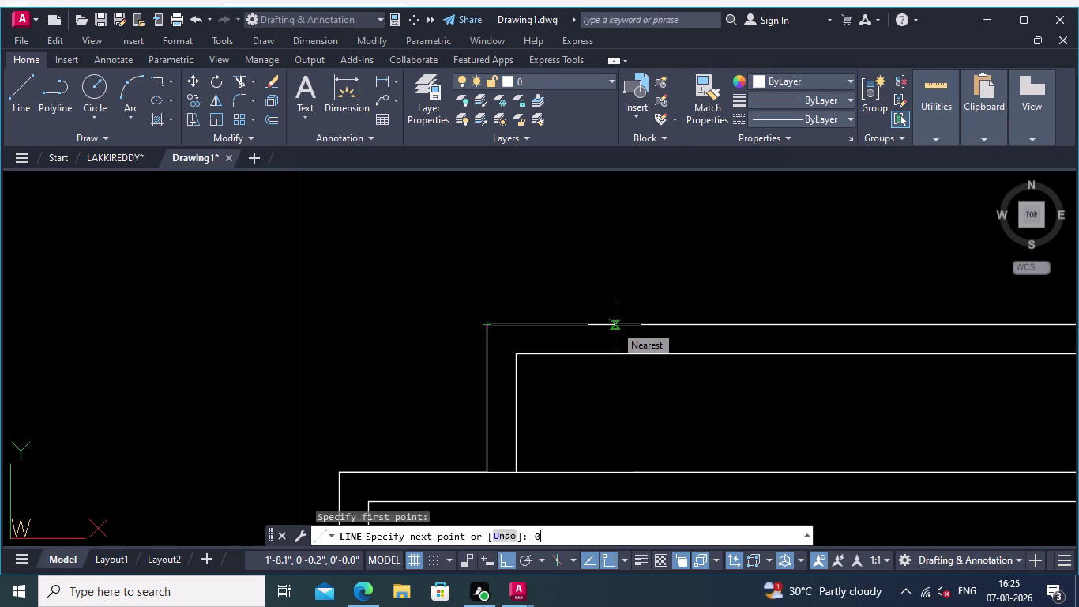
text(05)
key(Return)
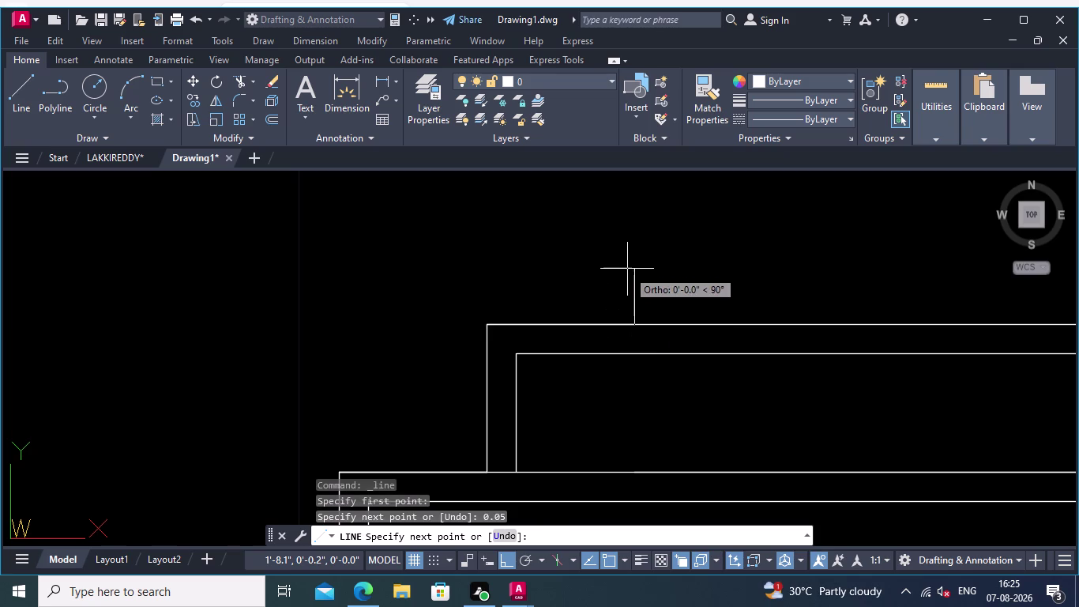
Continue the line 1.77 upward and finish it.
middle_drag(635, 255, 595, 372)
scroll(down, 3)
middle_drag(580, 370, 575, 373)
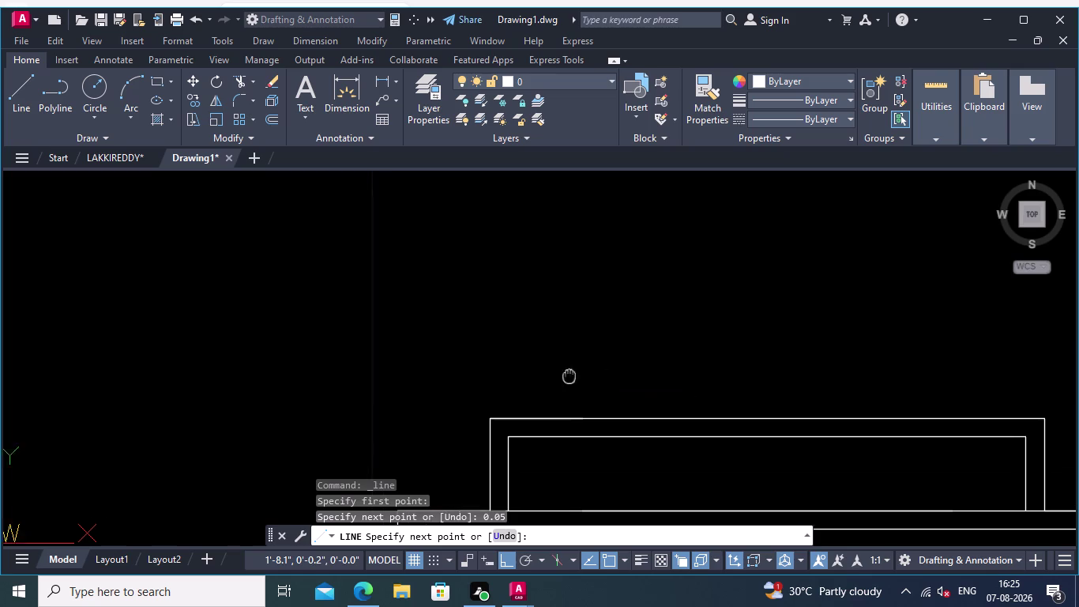
middle_drag(575, 372, 523, 396)
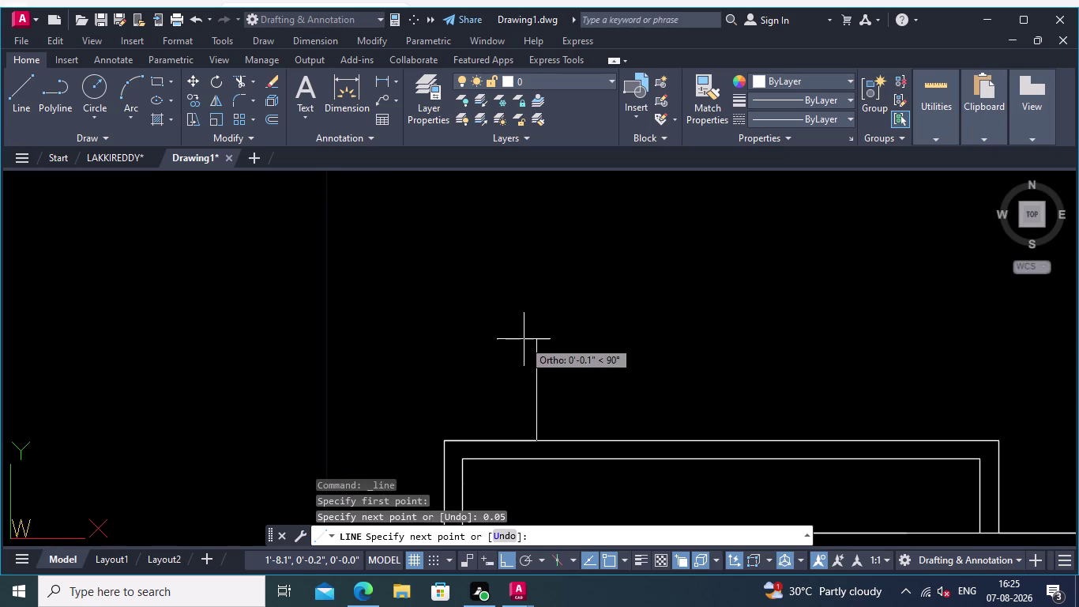
text(1.77)
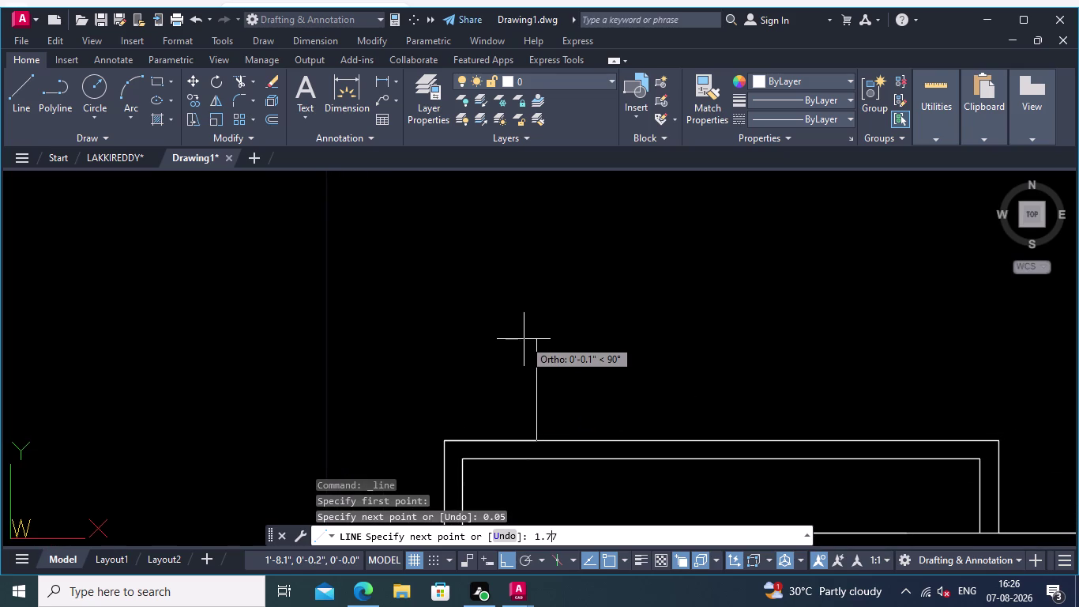
key(Return)
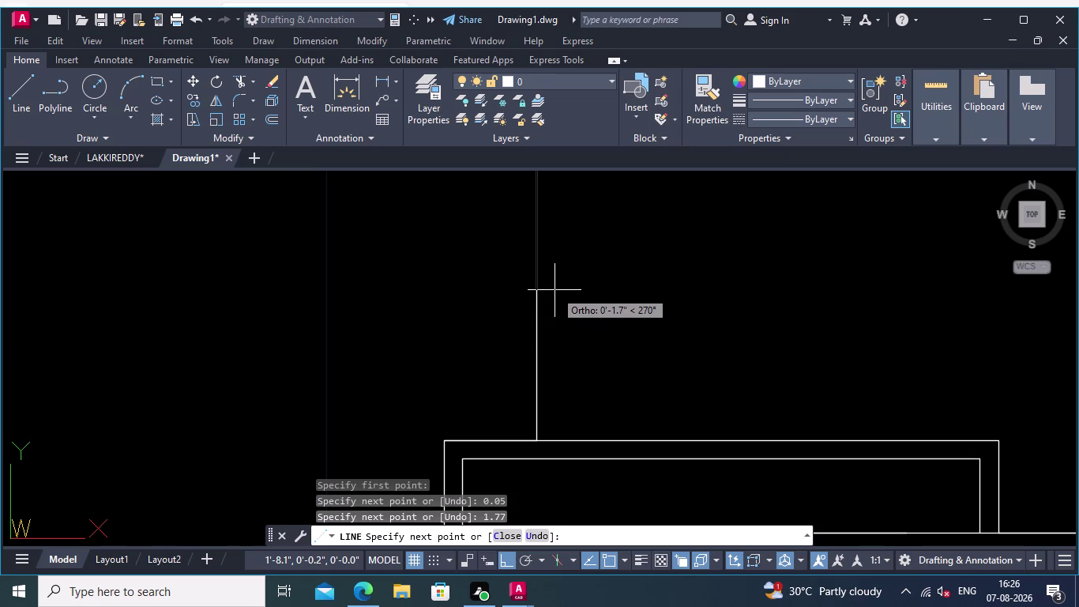
key(Return)
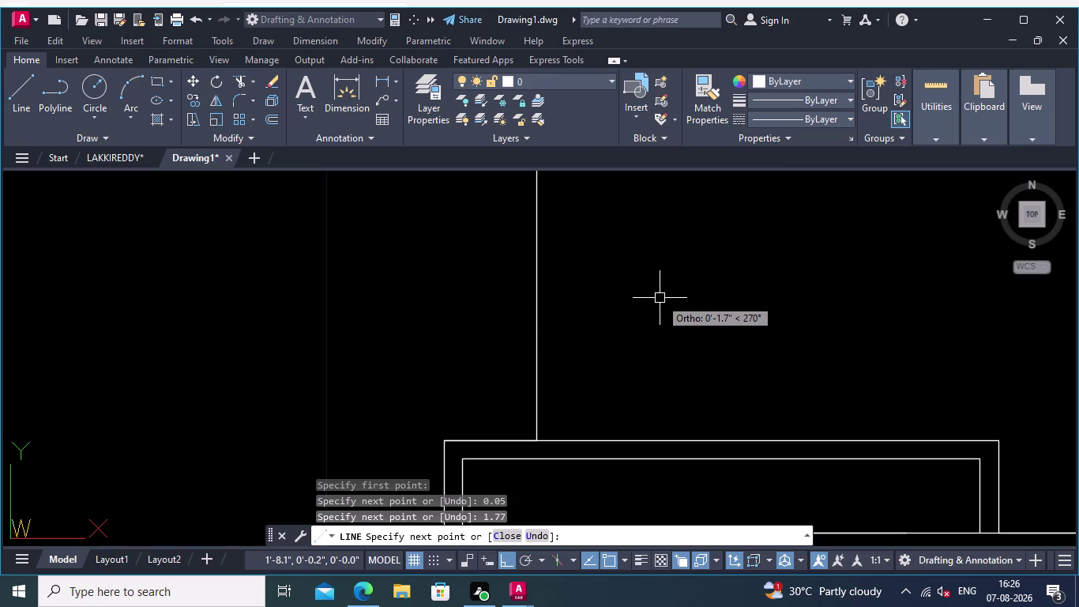
Pan and zoom along the full 1.77 vertical line to check it.
scroll(down, 3)
scroll(down, 3)
middle_drag(656, 281, 685, 461)
scroll(down, 3)
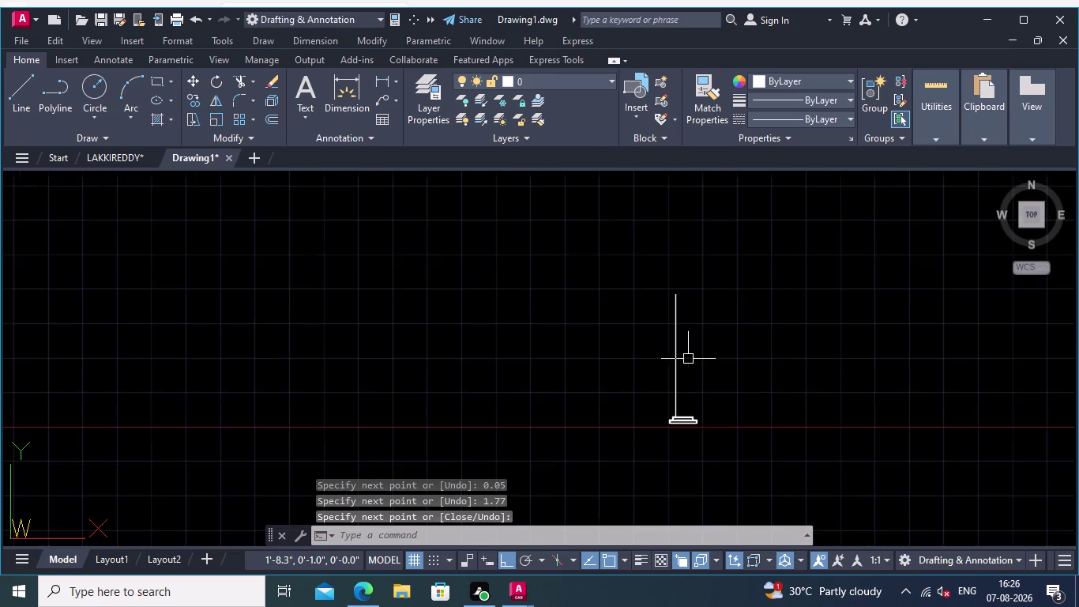
middle_drag(689, 358, 683, 341)
middle_drag(729, 312, 666, 332)
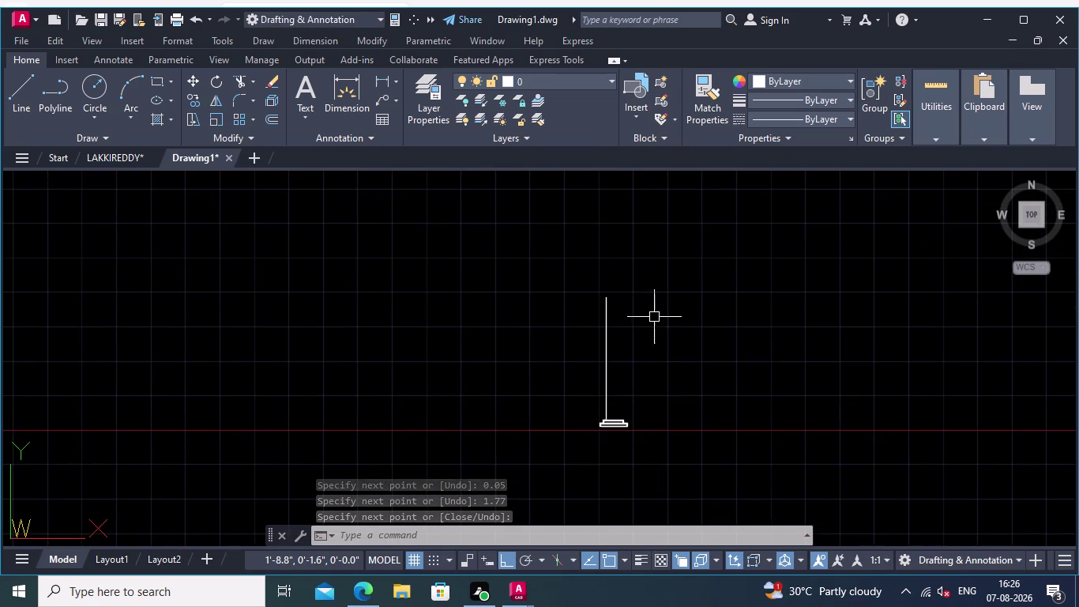
scroll(up, 3)
middle_drag(628, 297, 641, 263)
scroll(up, 3)
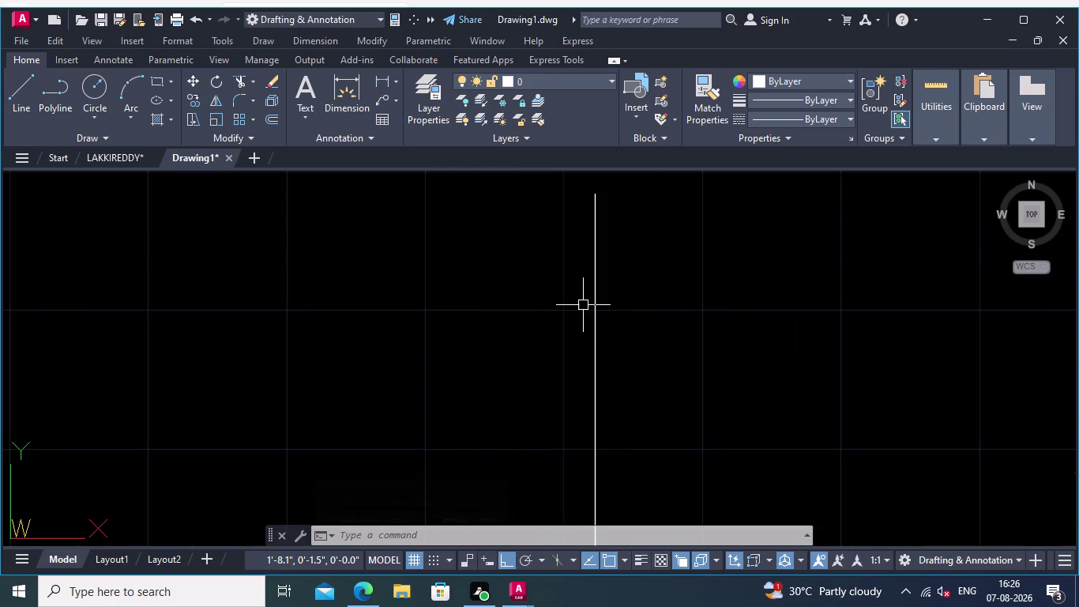
middle_drag(578, 300, 564, 327)
middle_drag(625, 348, 614, 286)
scroll(down, 3)
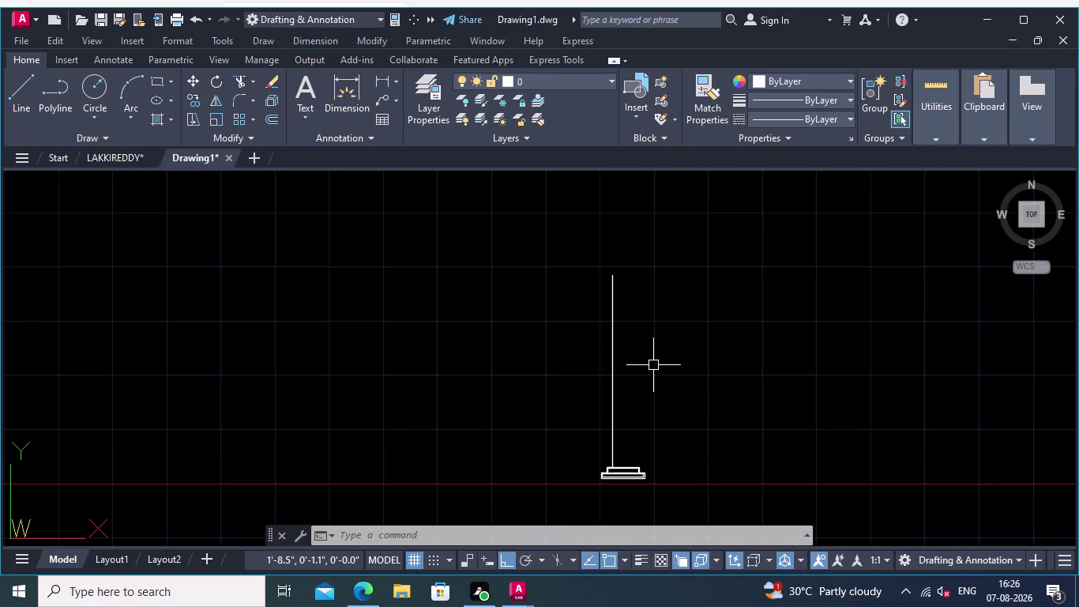
middle_drag(654, 363, 633, 330)
scroll(up, 3)
middle_drag(623, 371, 625, 350)
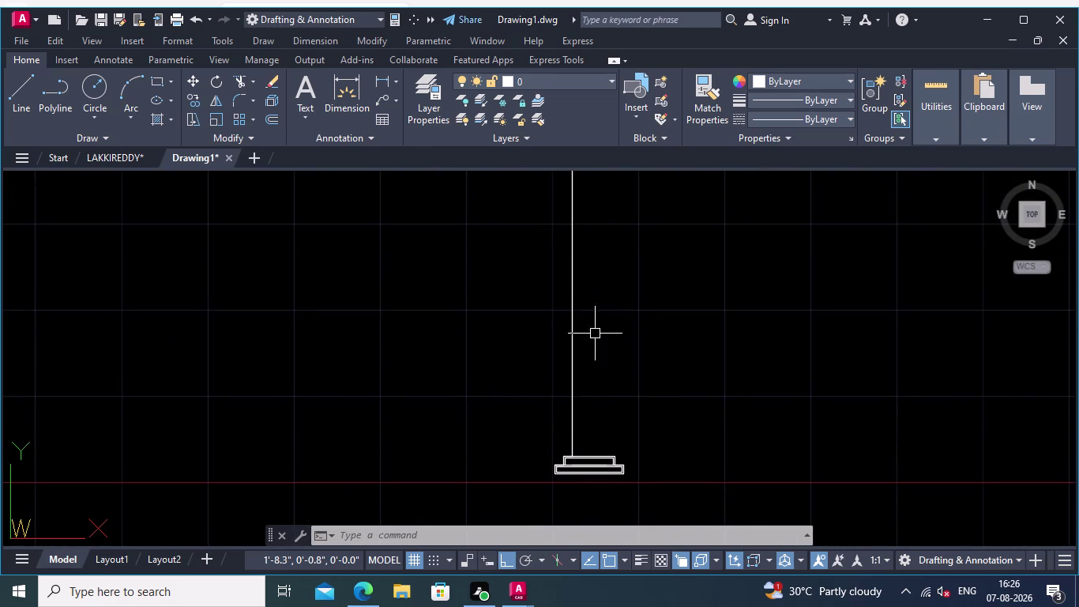
Start another line at the upper block's top-right corner.
click(15, 74)
scroll(up, 3)
middle_drag(636, 414, 690, 250)
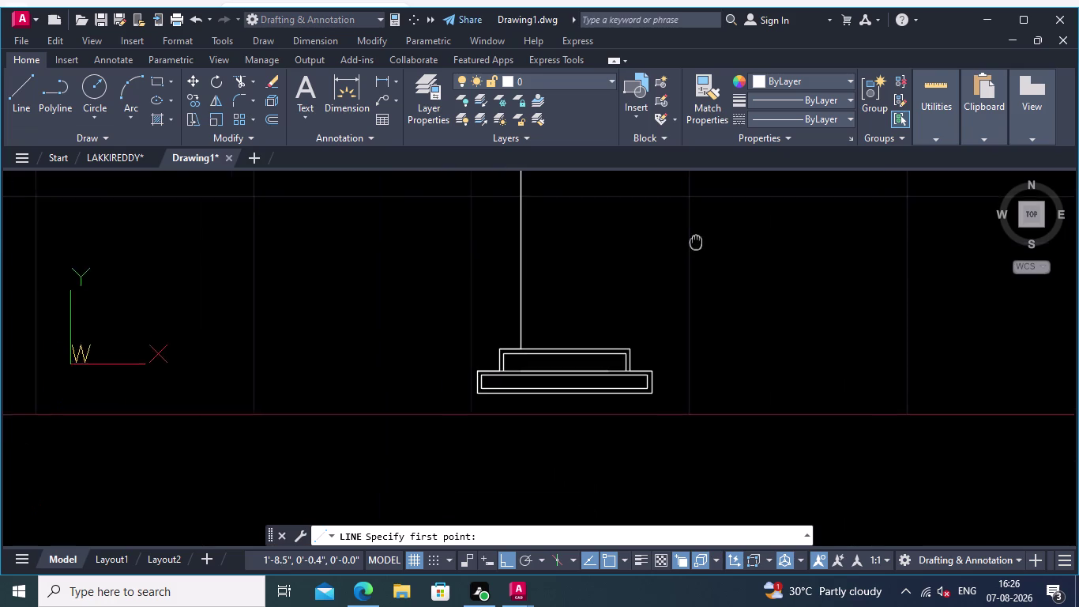
middle_drag(691, 251, 702, 233)
scroll(up, 3)
click(634, 353)
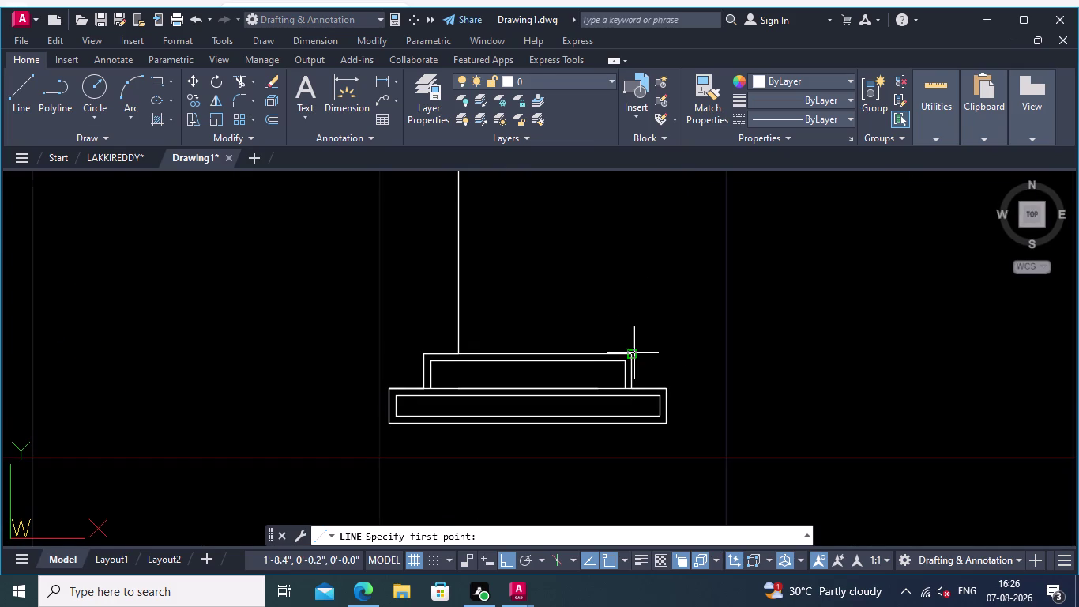
Run the line 0.05 leftward along the upper block's top edge.
middle_click(579, 345)
scroll(up, 3)
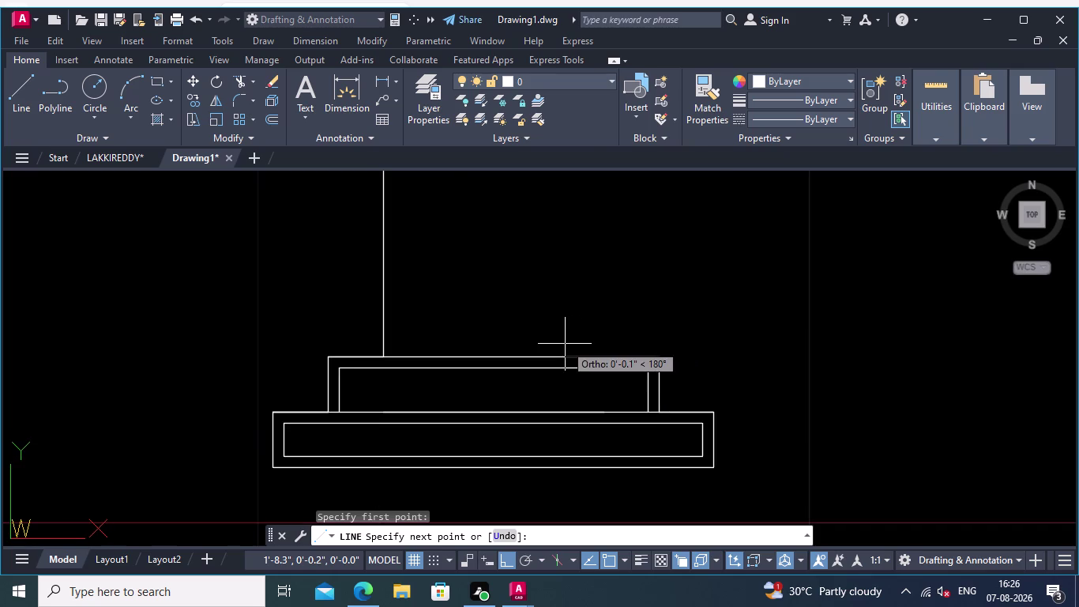
text(0.0)
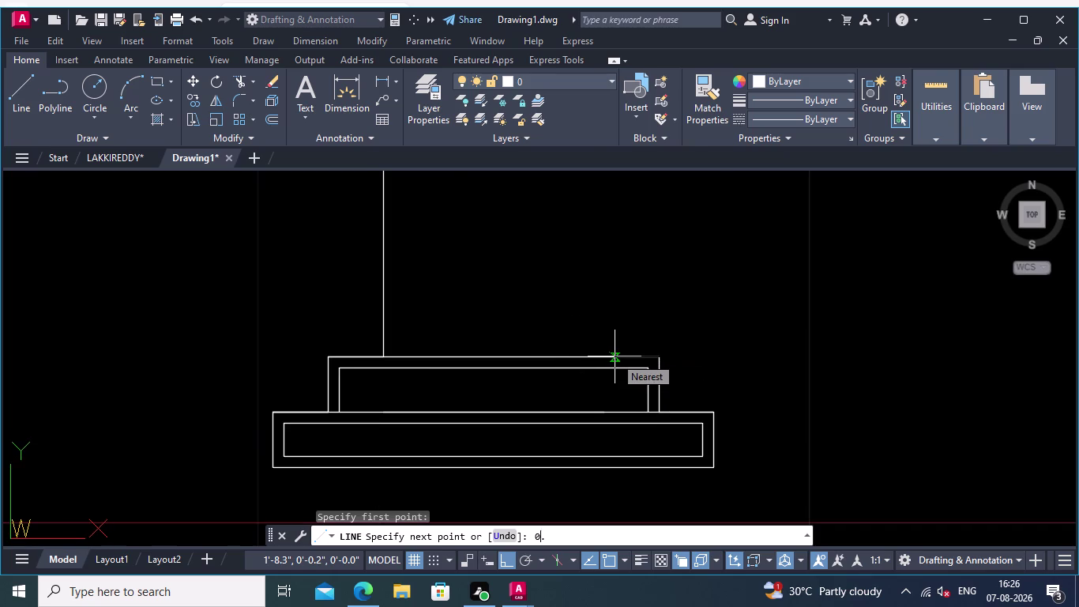
text(5)
key(Return)
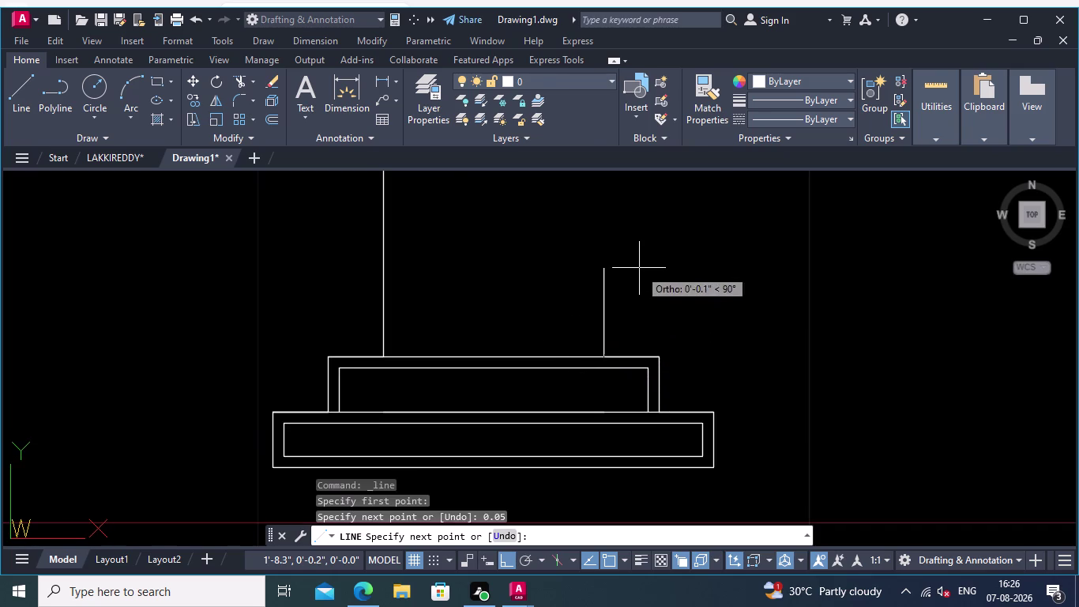
Raise the line 0.17 upward and finish it.
middle_drag(643, 250, 657, 410)
scroll(down, 3)
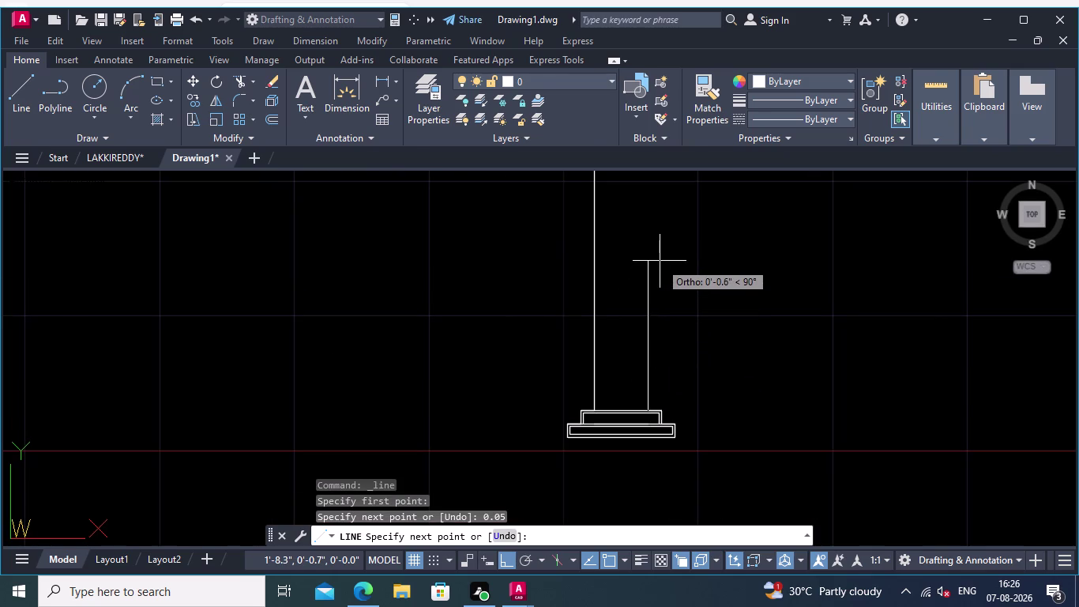
text(0.1)
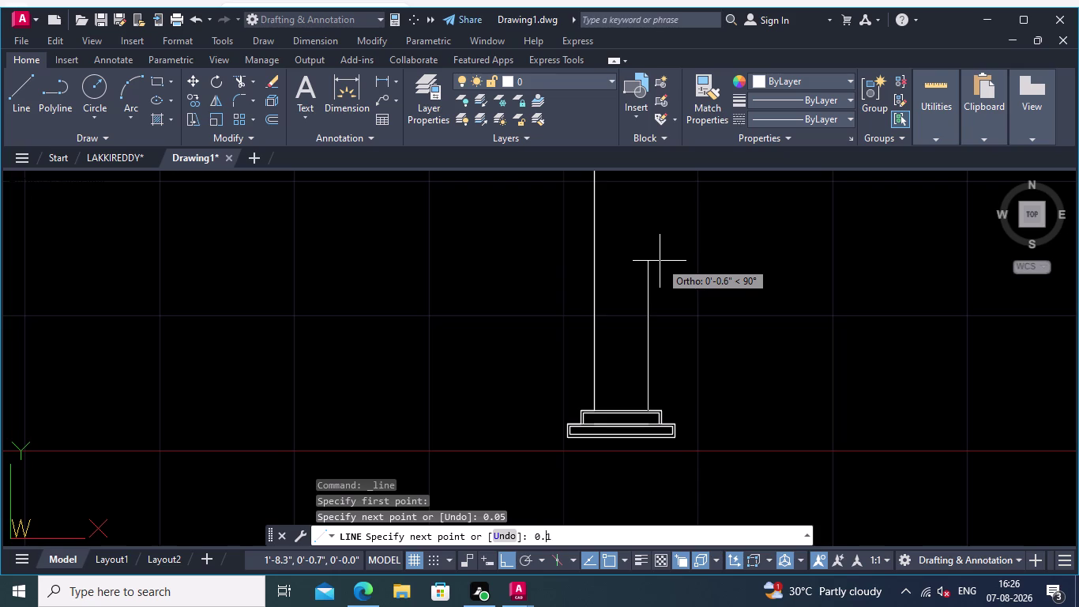
text(7)
key(Return)
key(Return)
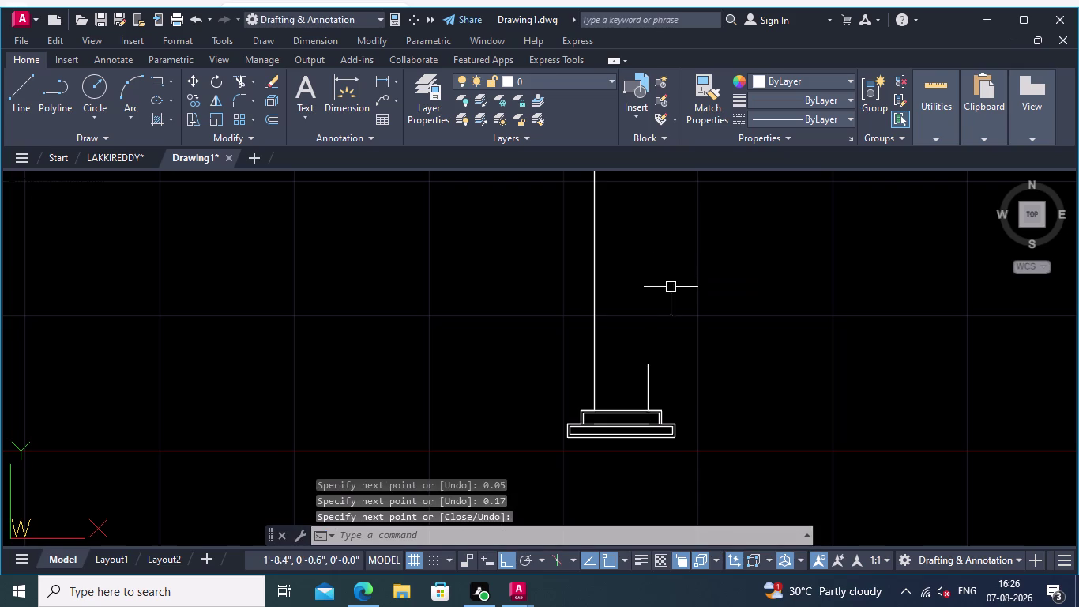
Window-select the short 0.17 line and repeat the line command.
scroll(up, 3)
click(663, 408)
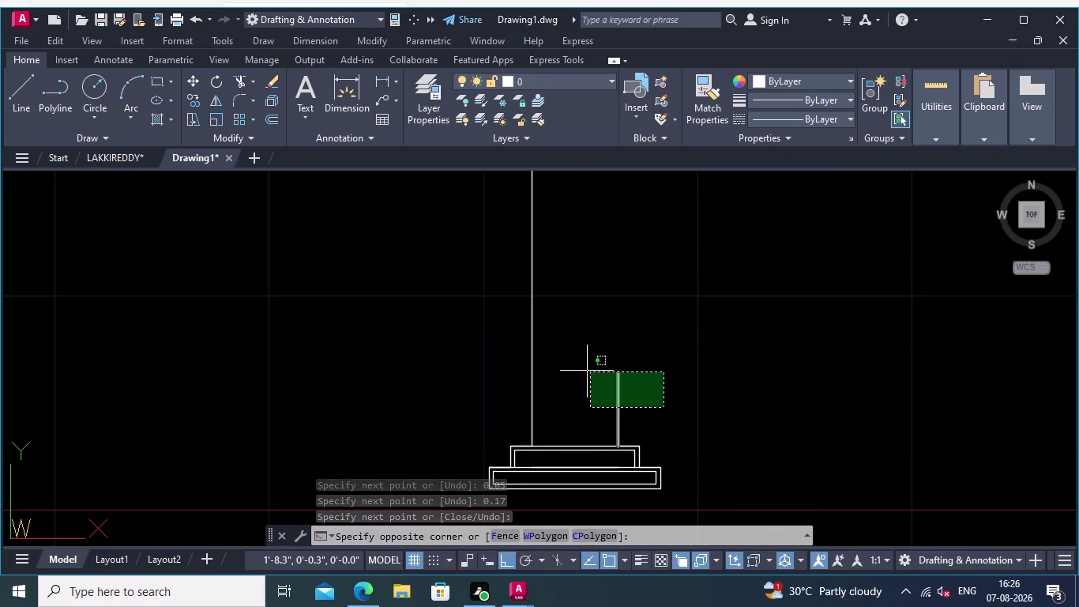
click(592, 373)
right_click(622, 353)
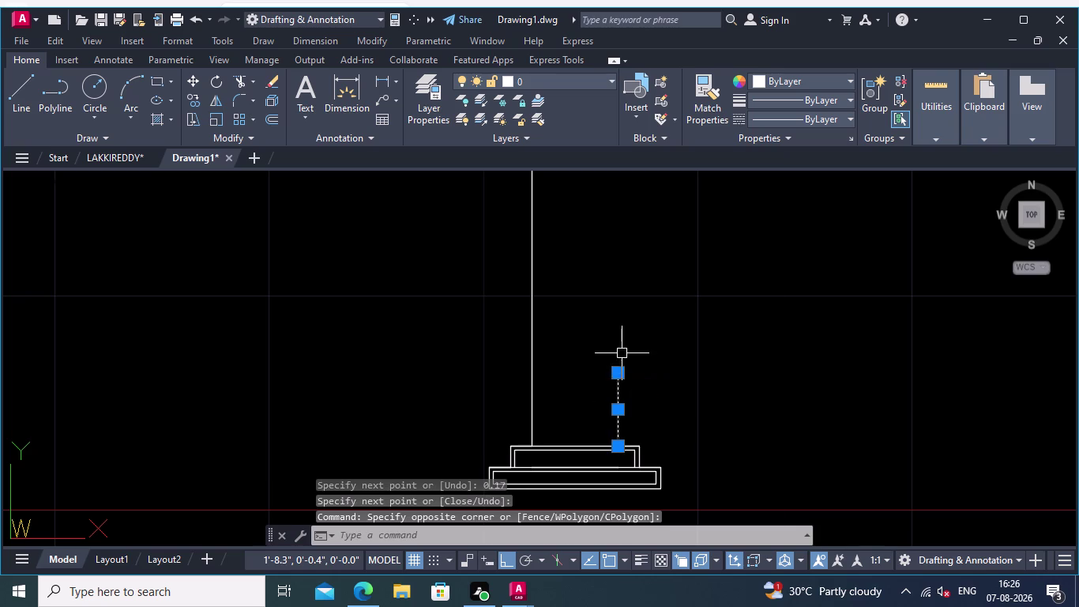
click(703, 209)
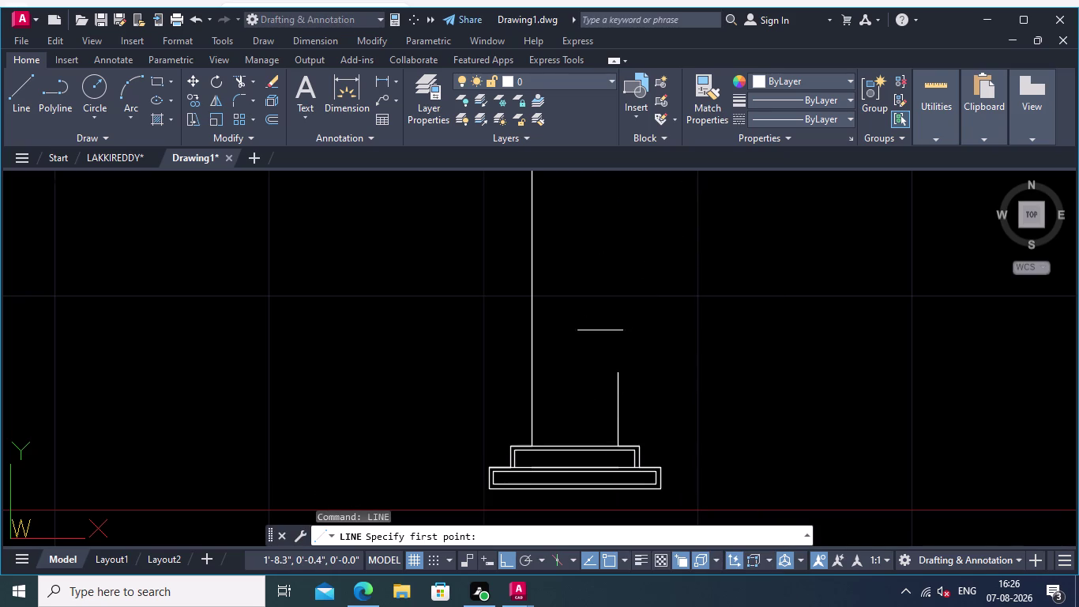
click(19, 82)
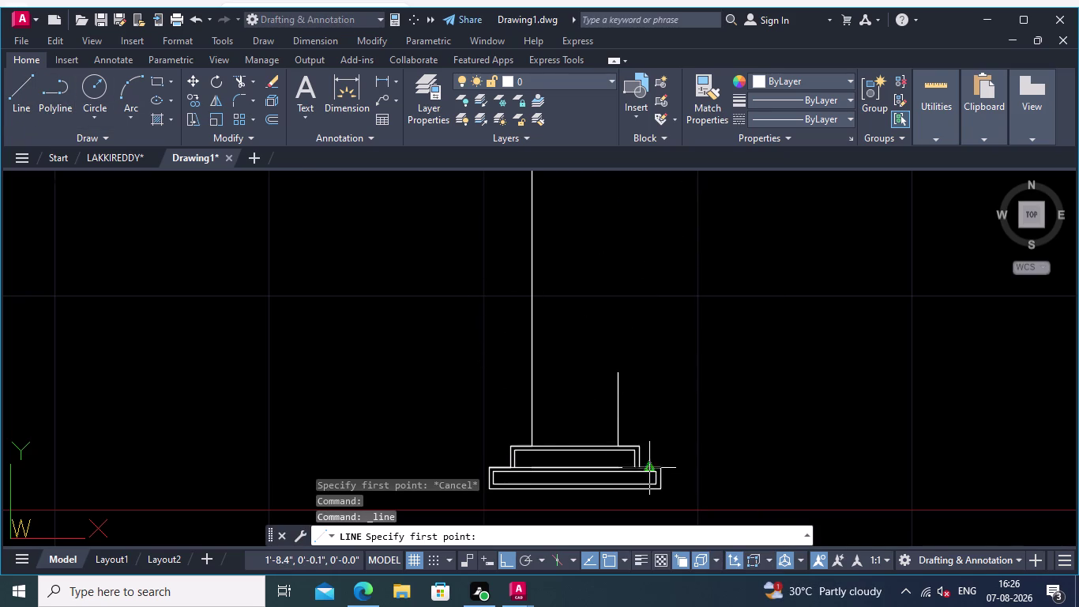
Draw the shaft's right side as a 1.77-tall line from the upper block's corner.
scroll(up, 3)
click(599, 433)
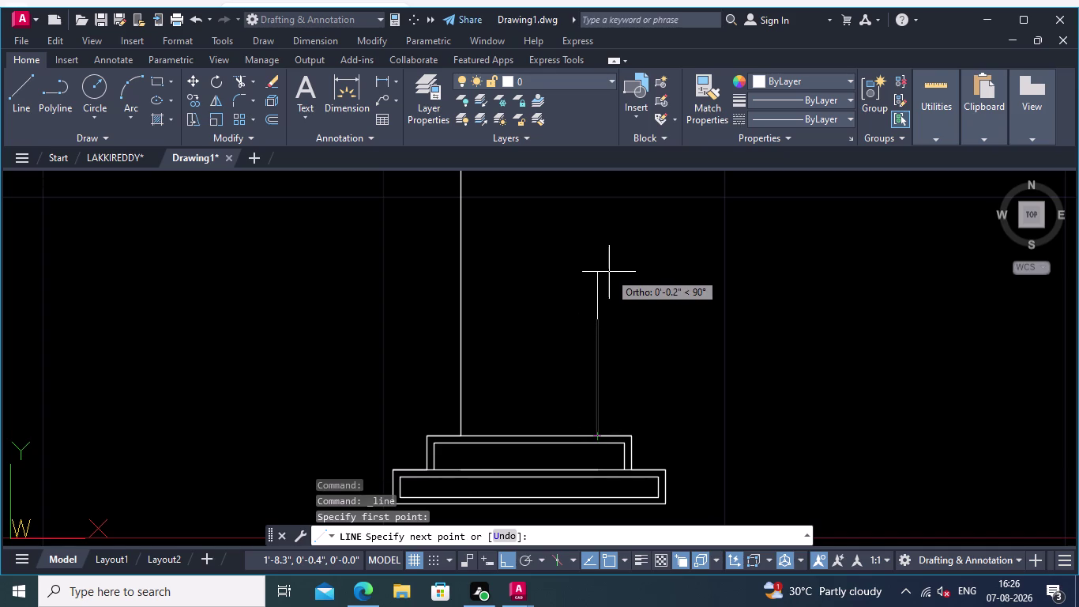
text(1.77)
key(Return)
key(Return)
Pan and zoom up to the top of the shaft.
scroll(down, 3)
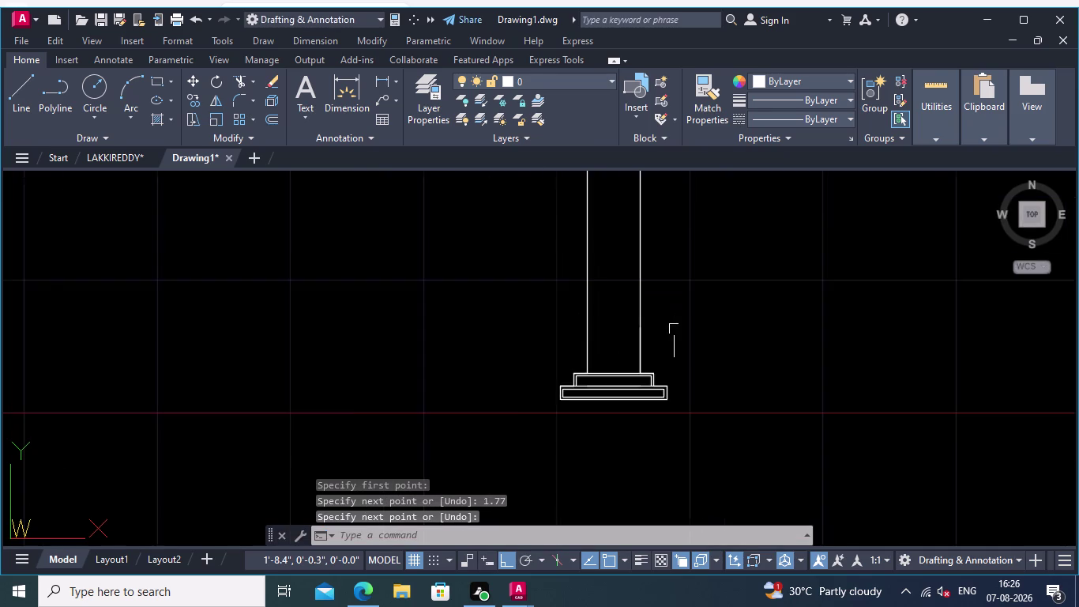
scroll(down, 3)
middle_click(709, 467)
middle_drag(718, 381, 758, 549)
scroll(down, 3)
middle_click(725, 395)
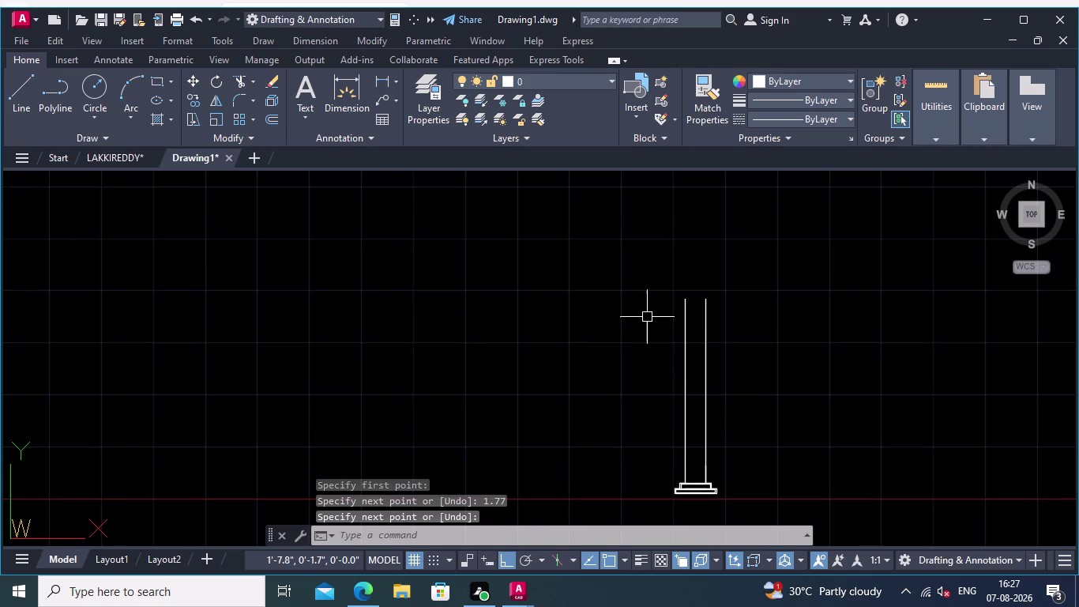
scroll(up, 3)
middle_drag(764, 298, 425, 308)
Cap the shaft with a horizontal line joining both sides' top ends.
click(20, 78)
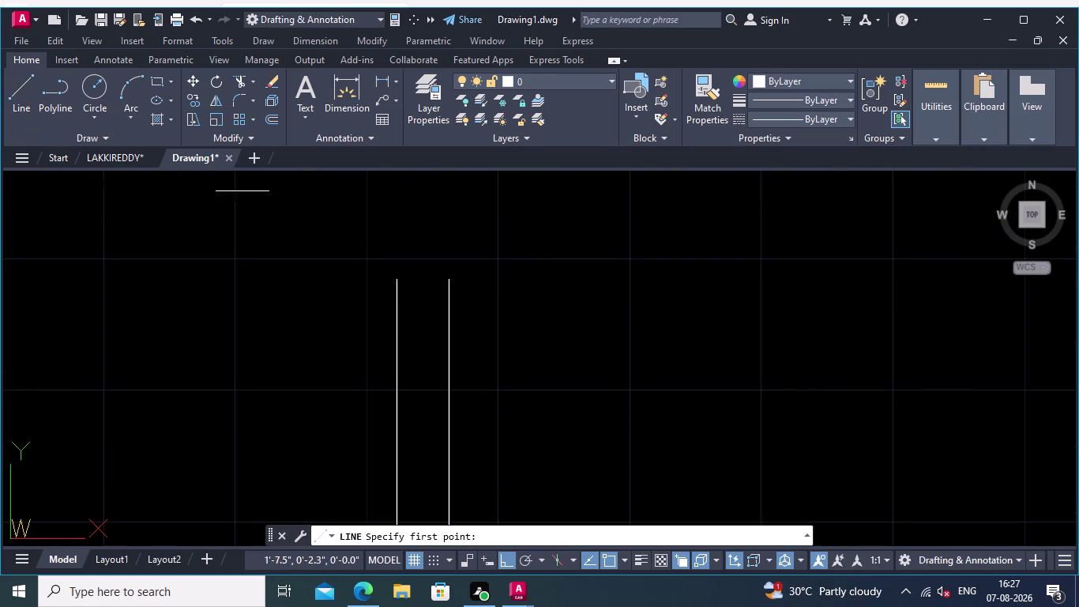
middle_drag(401, 253, 450, 266)
scroll(up, 3)
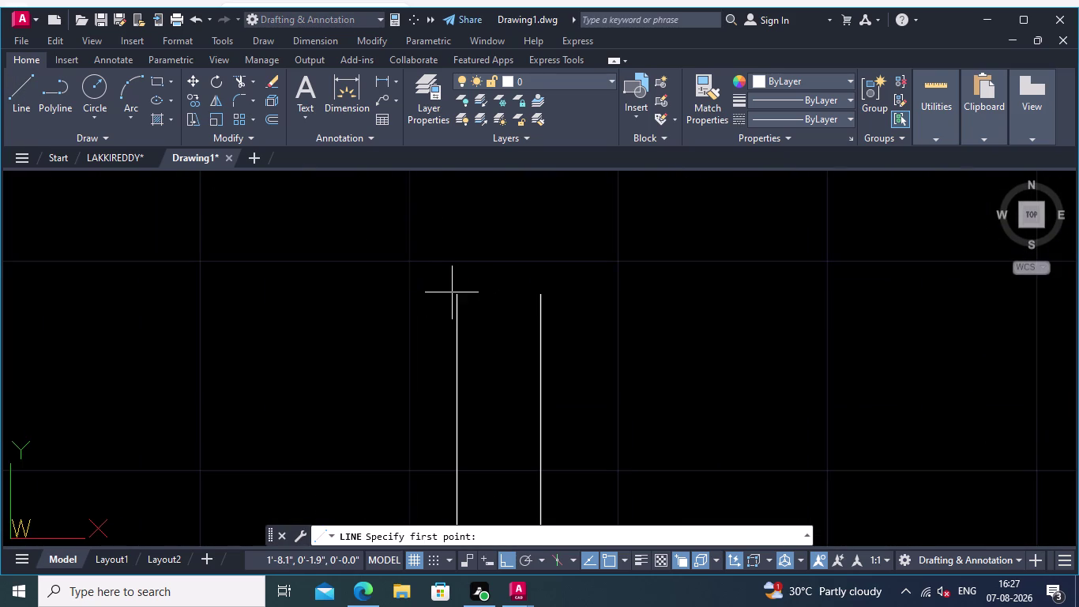
click(454, 295)
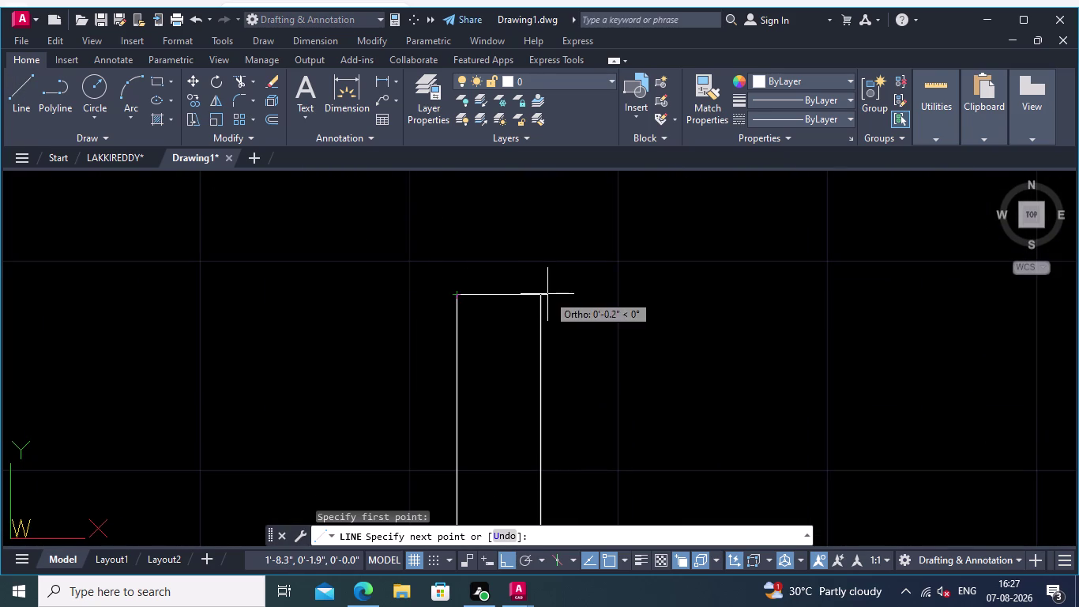
click(540, 294)
key(Return)
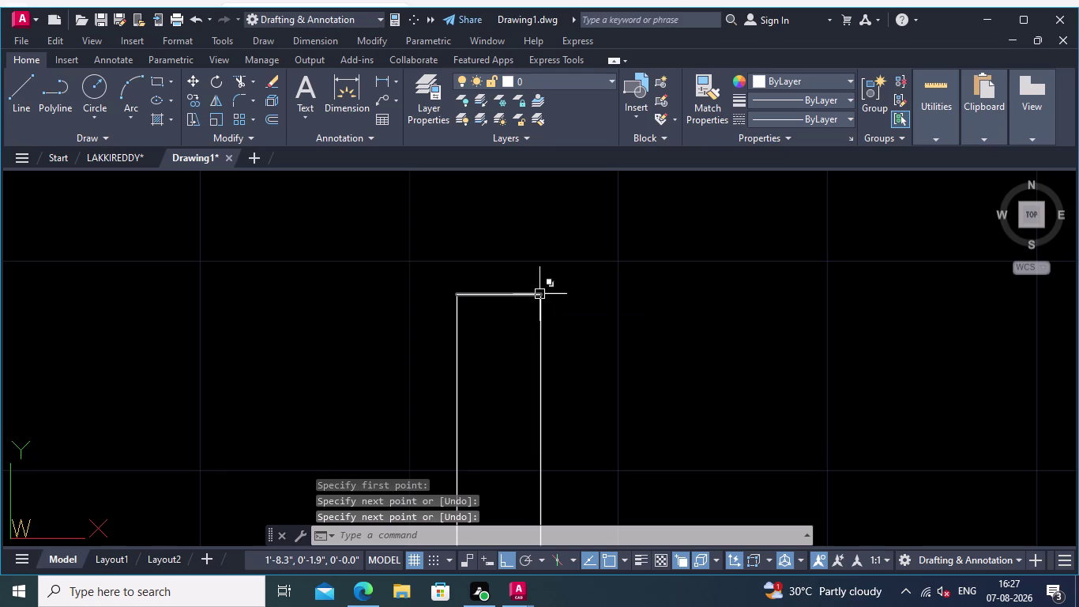
right_click(420, 246)
click(514, 249)
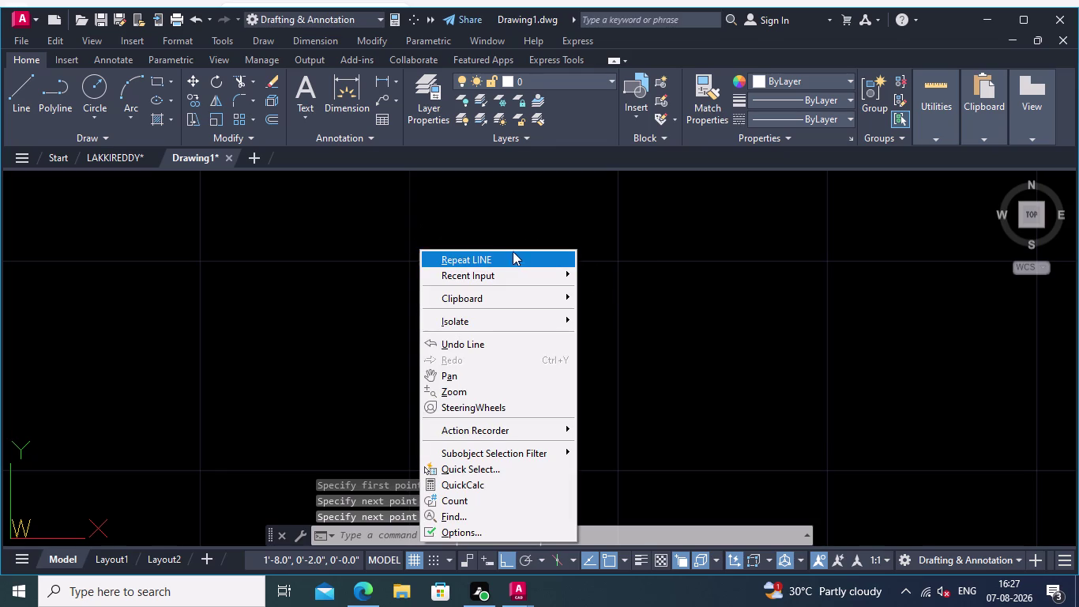
click(519, 260)
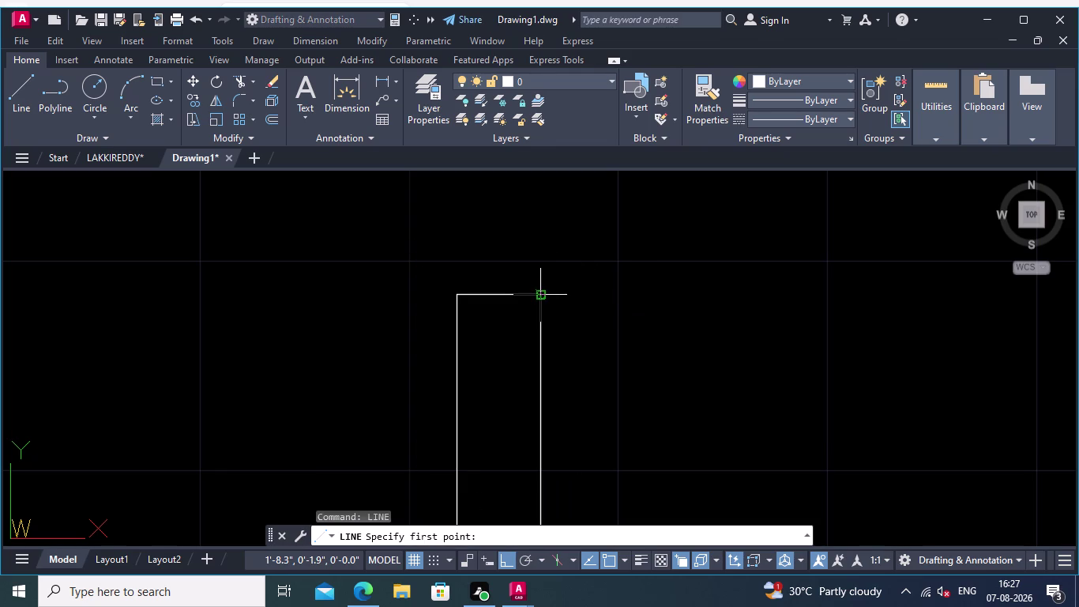
Extend the top edge 0.05 to the right of the shaft's top-right corner.
click(540, 294)
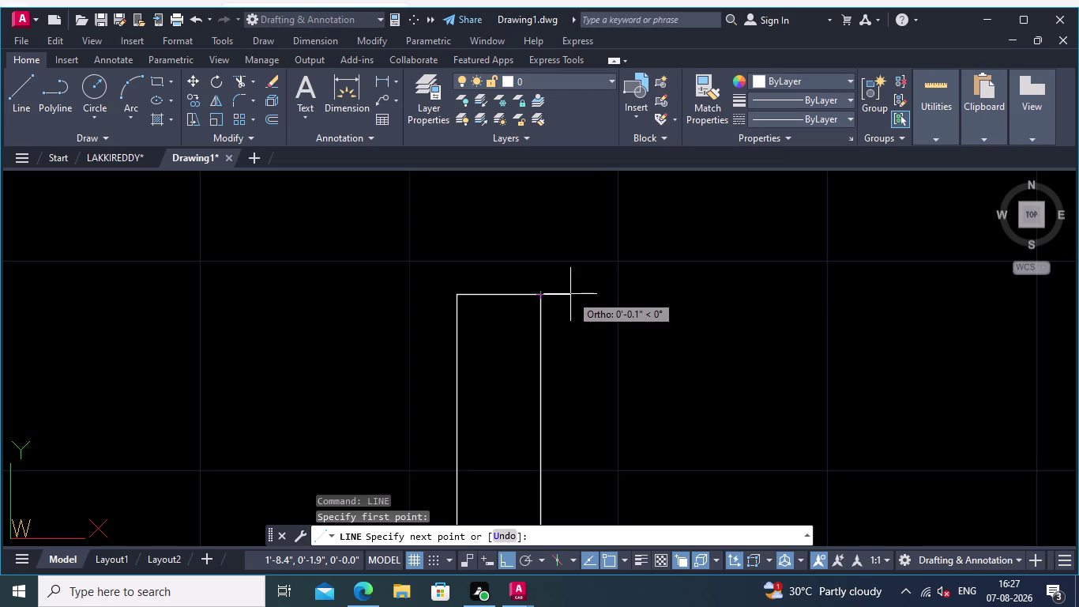
text(0.)
text(05)
key(Return)
key(Return)
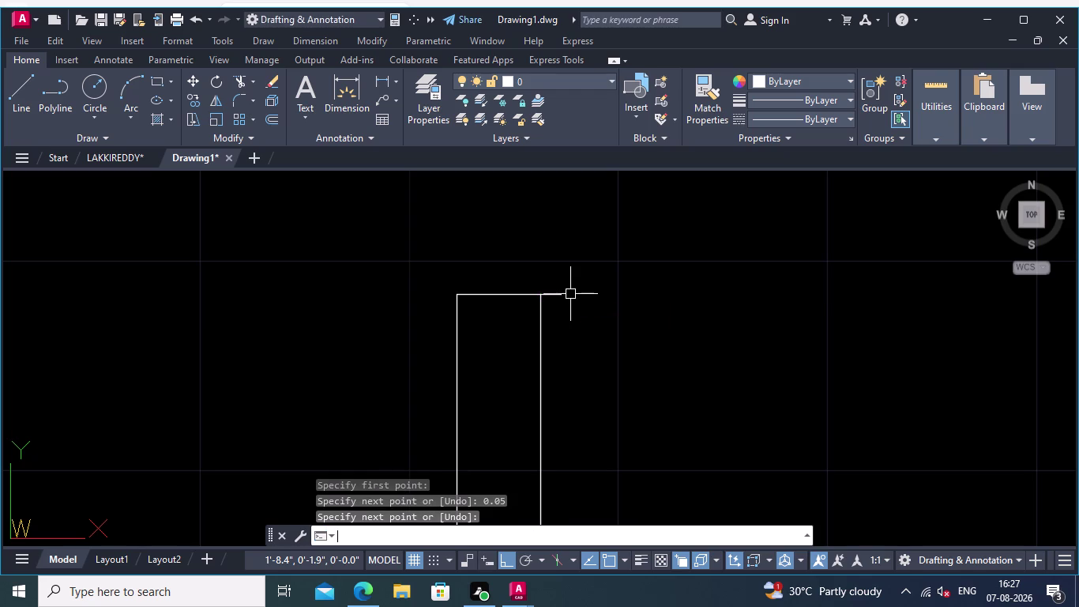
right_click(547, 281)
click(610, 285)
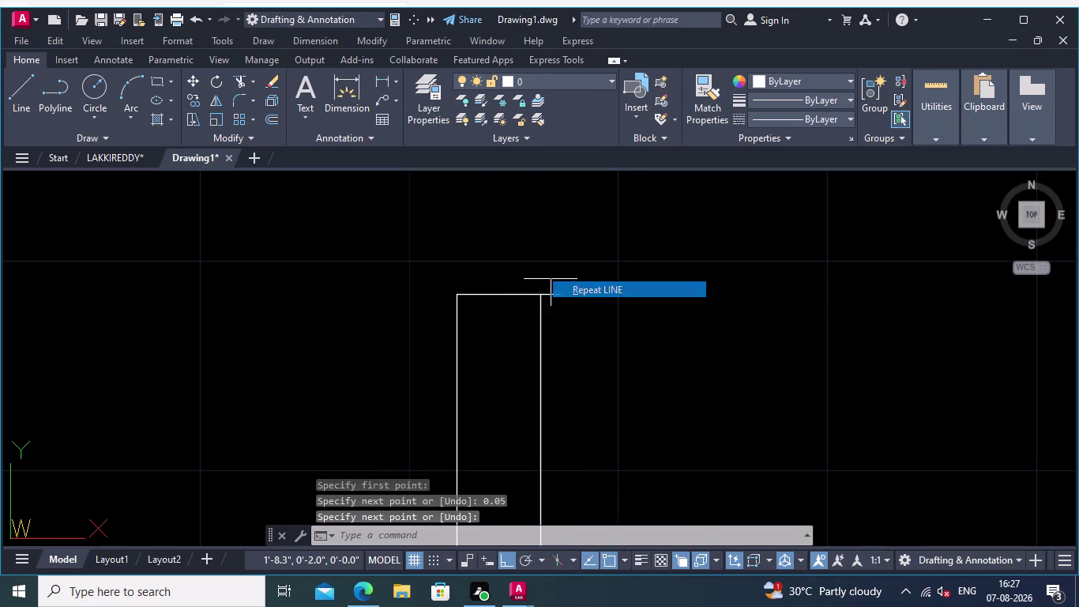
Extend the top edge 0.05 to the left of the top-left corner.
middle_drag(529, 293, 619, 283)
scroll(up, 3)
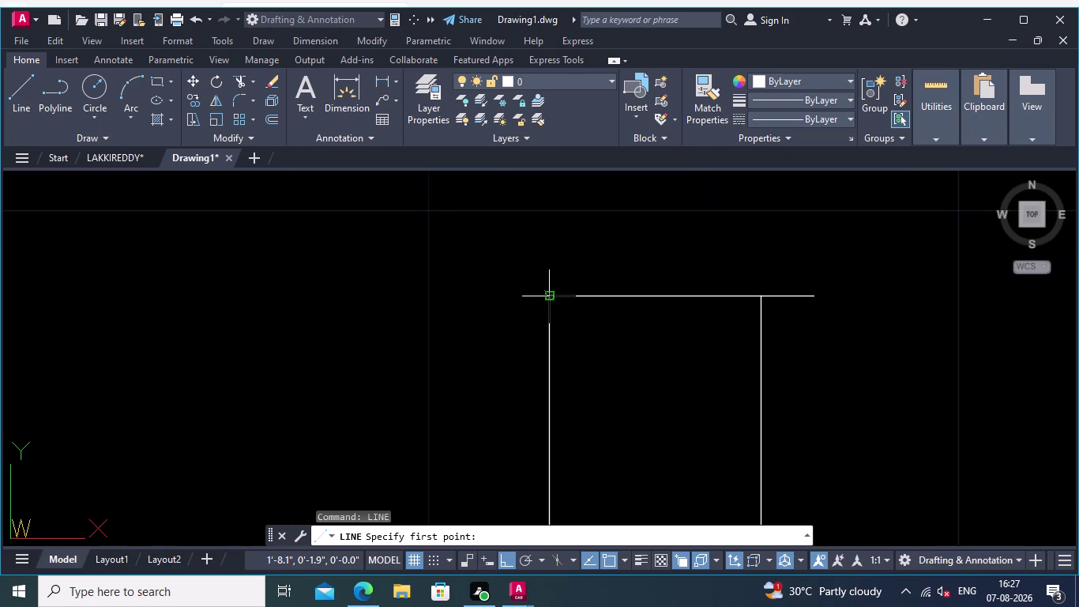
click(549, 297)
text(0.05)
key(Return)
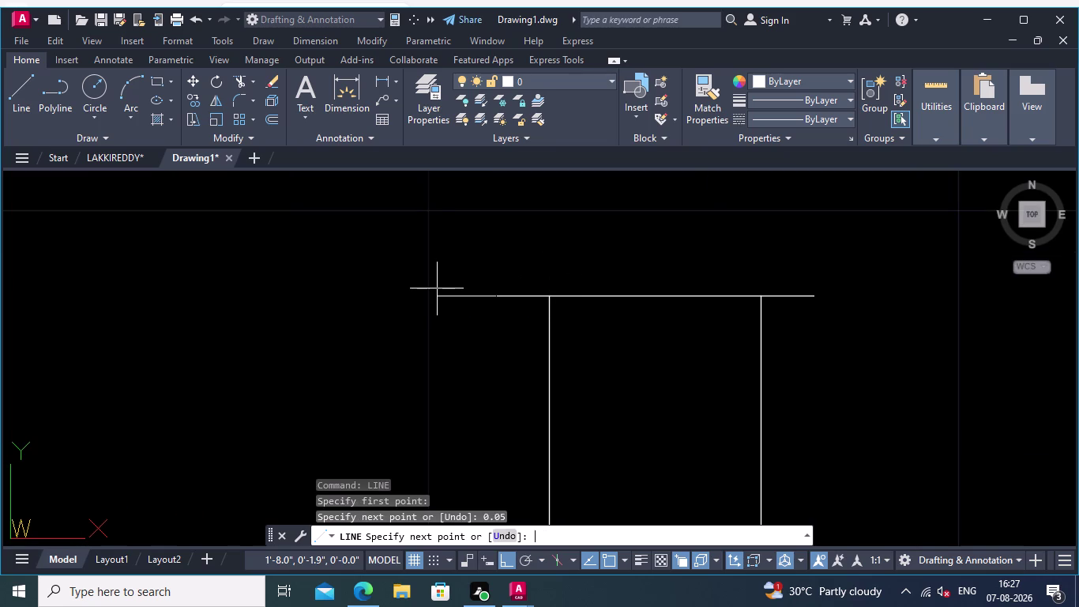
key(Return)
scroll(down, 3)
middle_drag(577, 370, 577, 381)
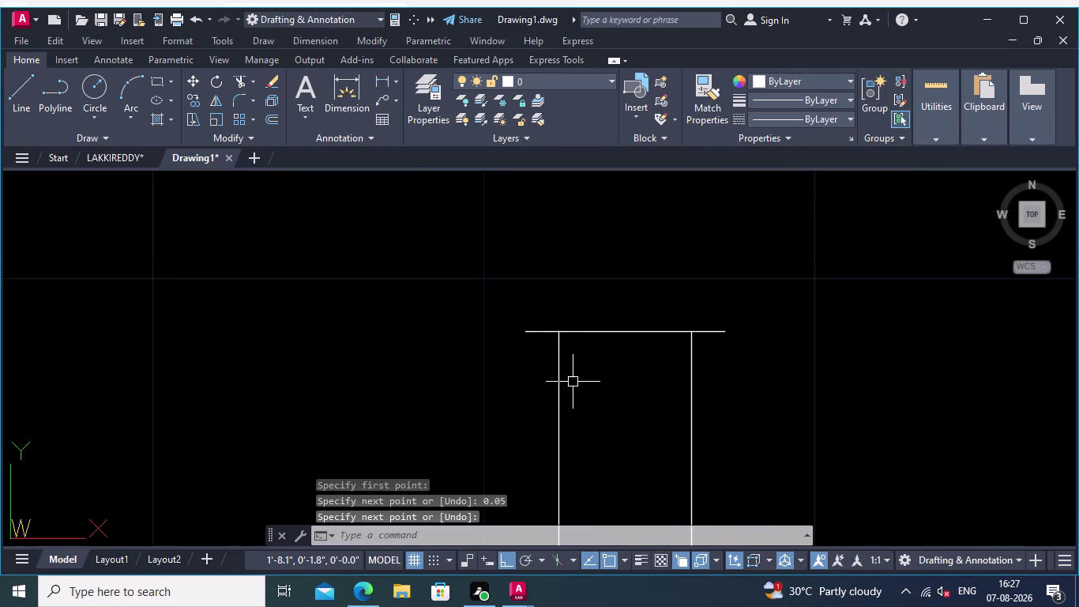
middle_drag(585, 368, 553, 401)
middle_drag(549, 391, 504, 391)
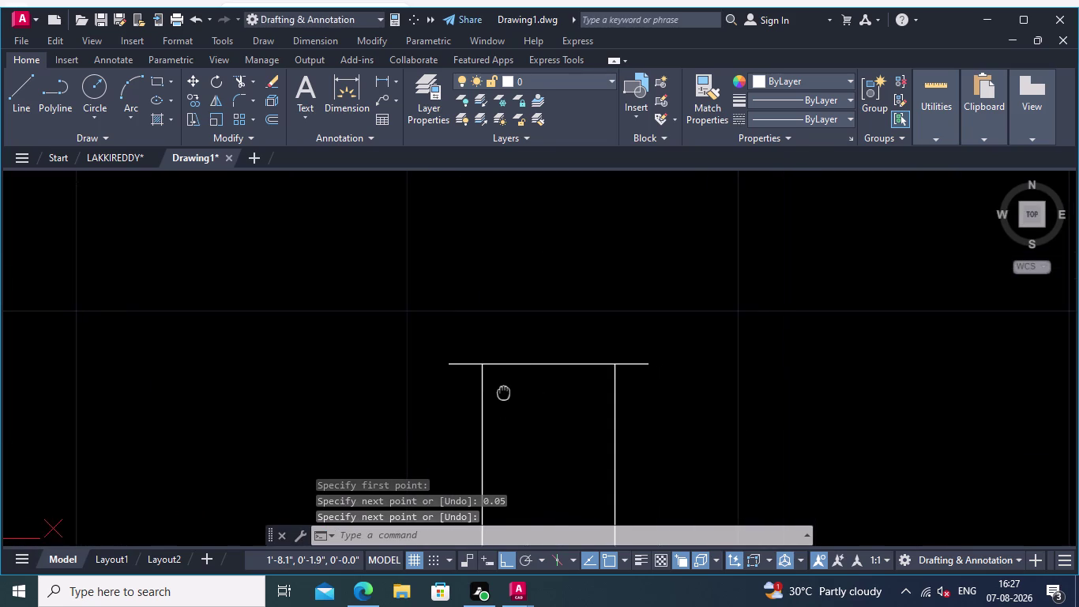
middle_drag(503, 391, 503, 391)
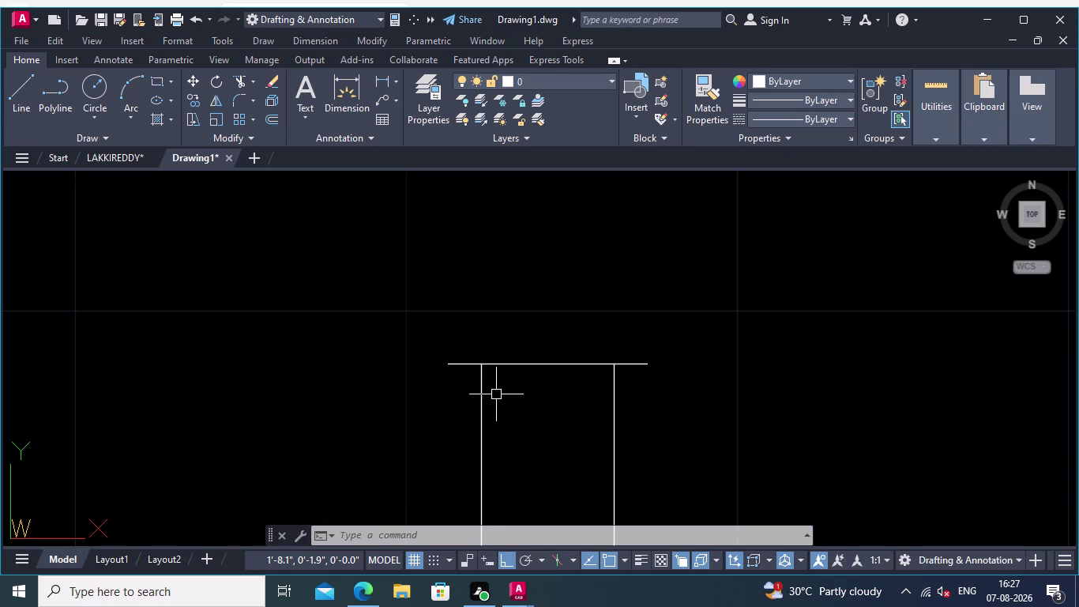
click(275, 117)
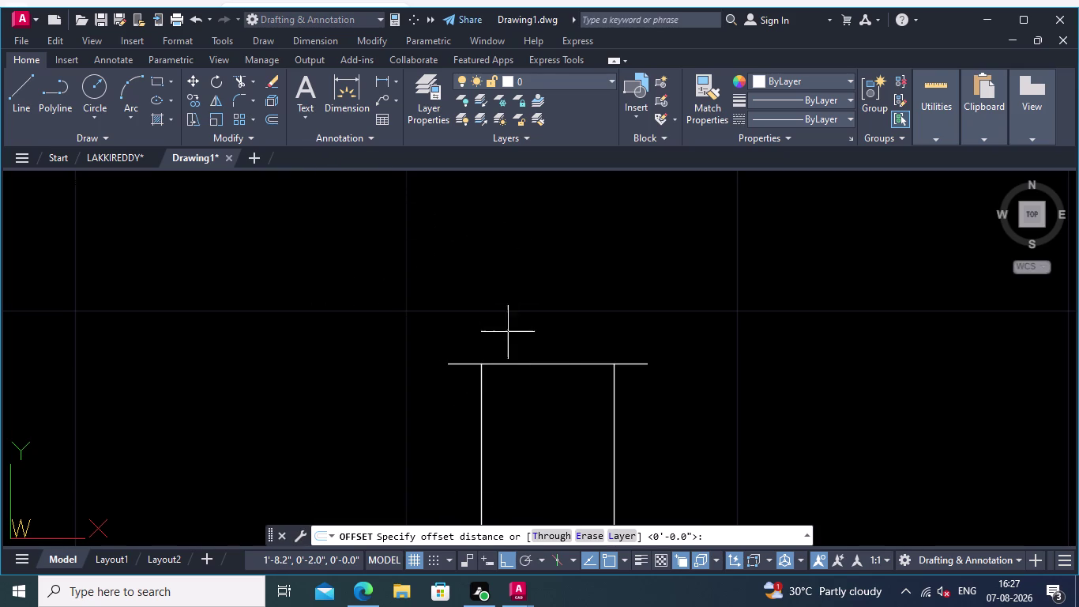
Offset the middle, right and left top-edge segments 0.03 upward.
click(548, 363)
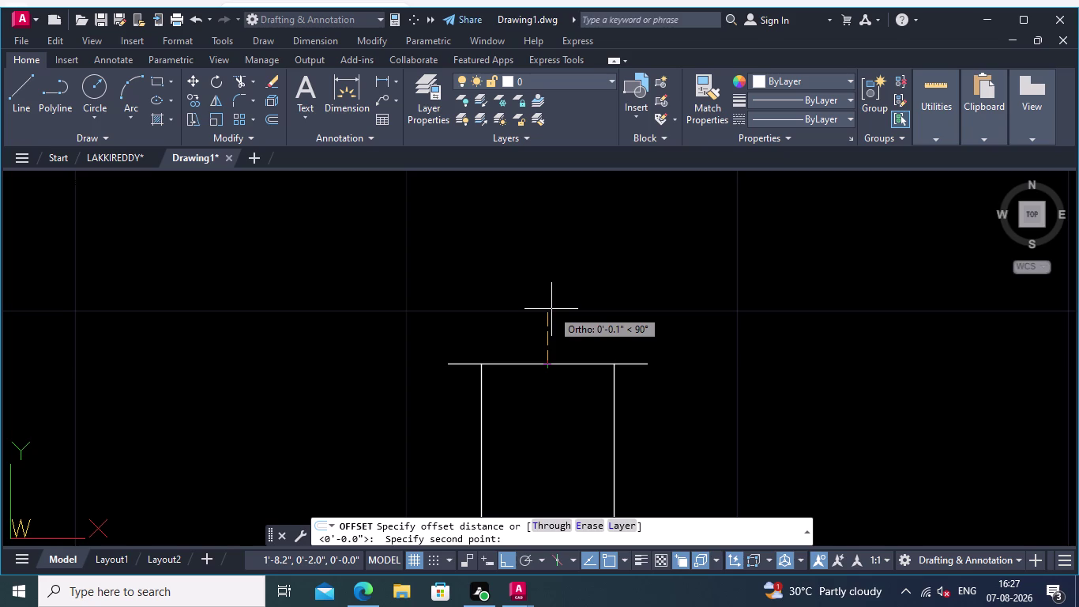
text(0.03)
key(Return)
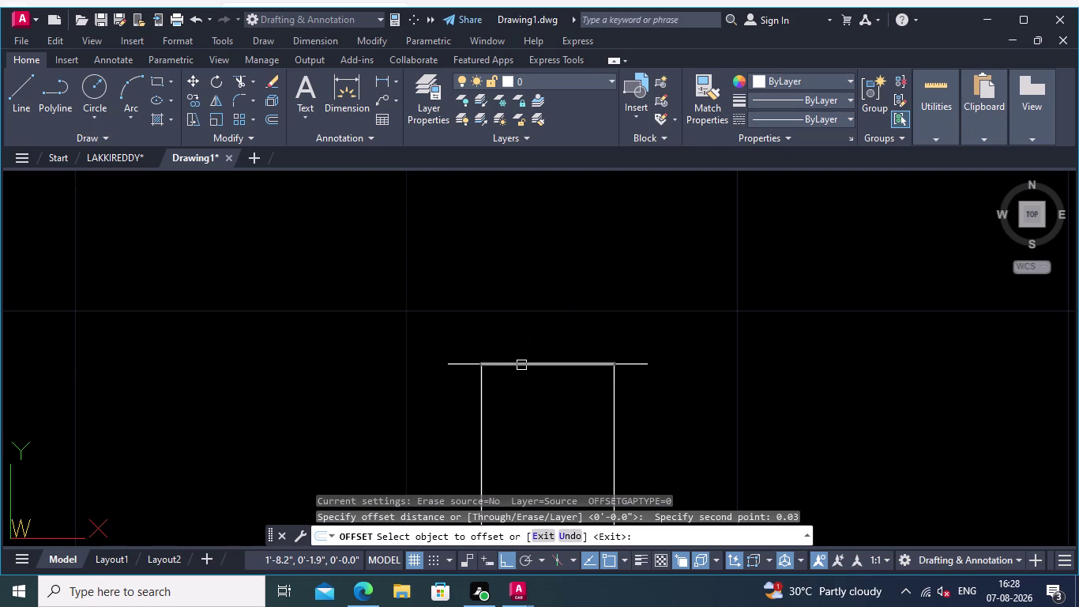
click(522, 365)
click(516, 335)
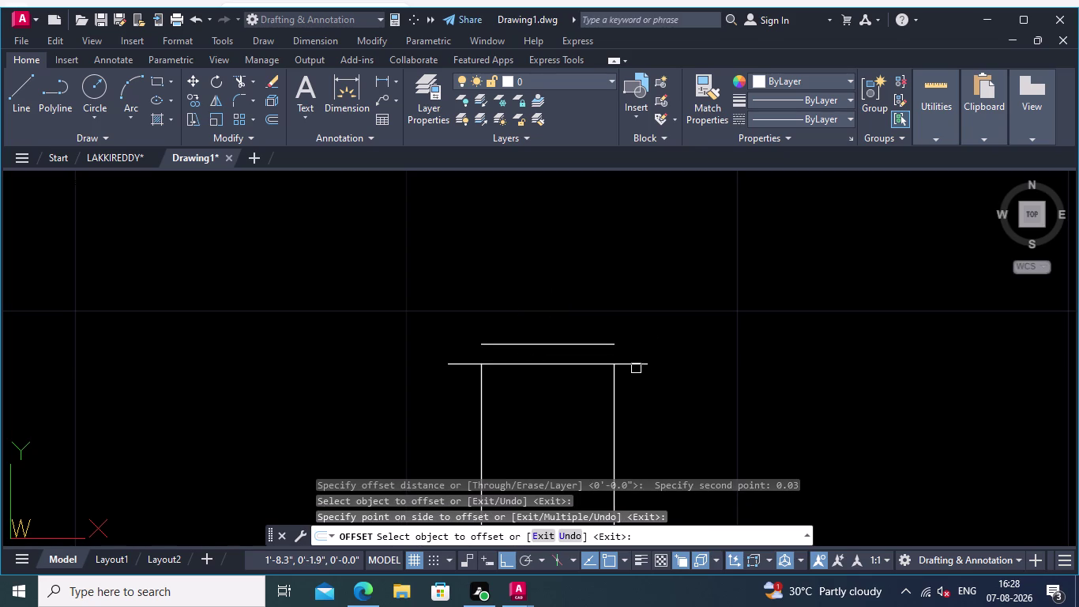
click(639, 368)
click(641, 349)
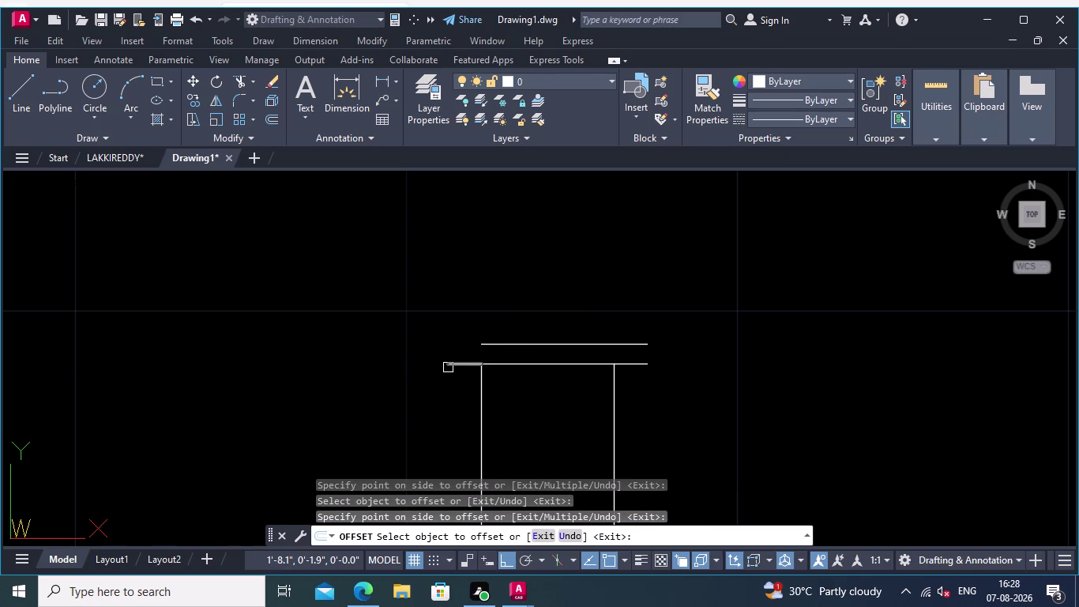
click(450, 368)
click(451, 349)
middle_drag(359, 360, 329, 362)
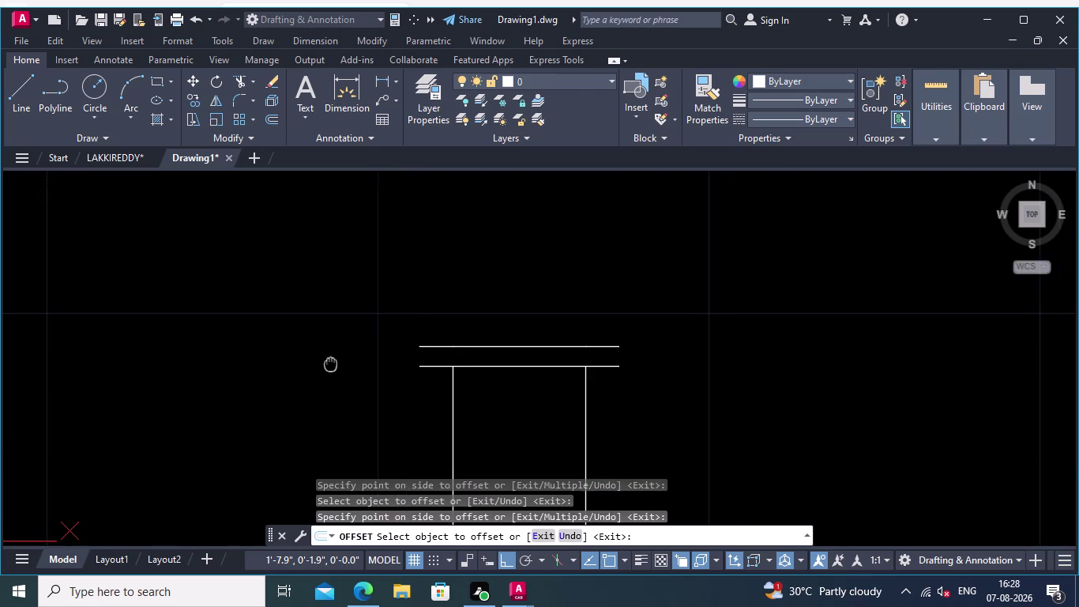
middle_drag(329, 363, 314, 363)
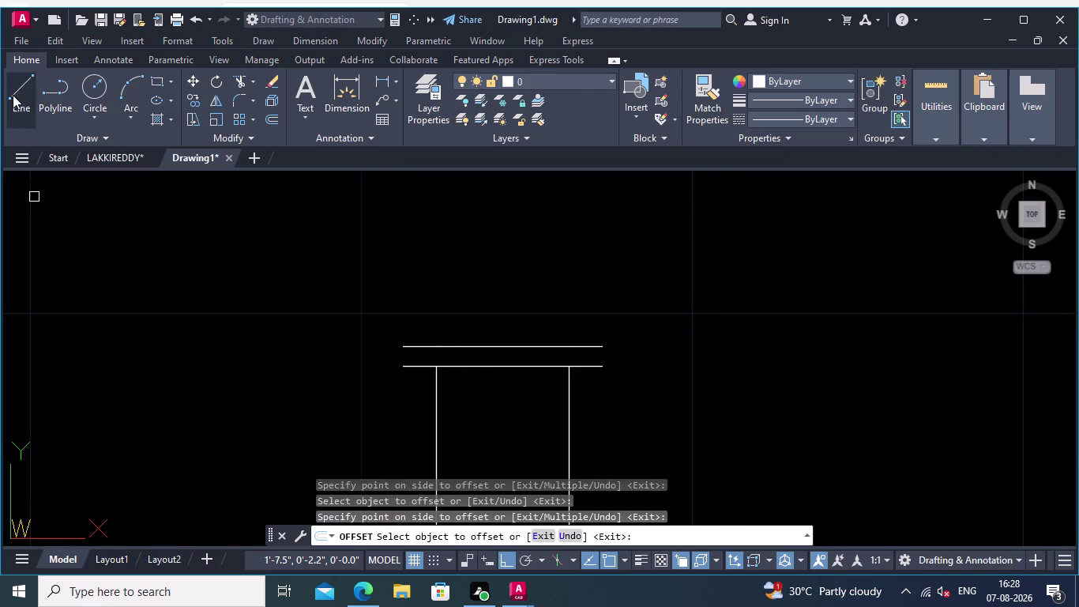
Draw the vertical edge closing the cap's left end.
click(18, 89)
scroll(up, 3)
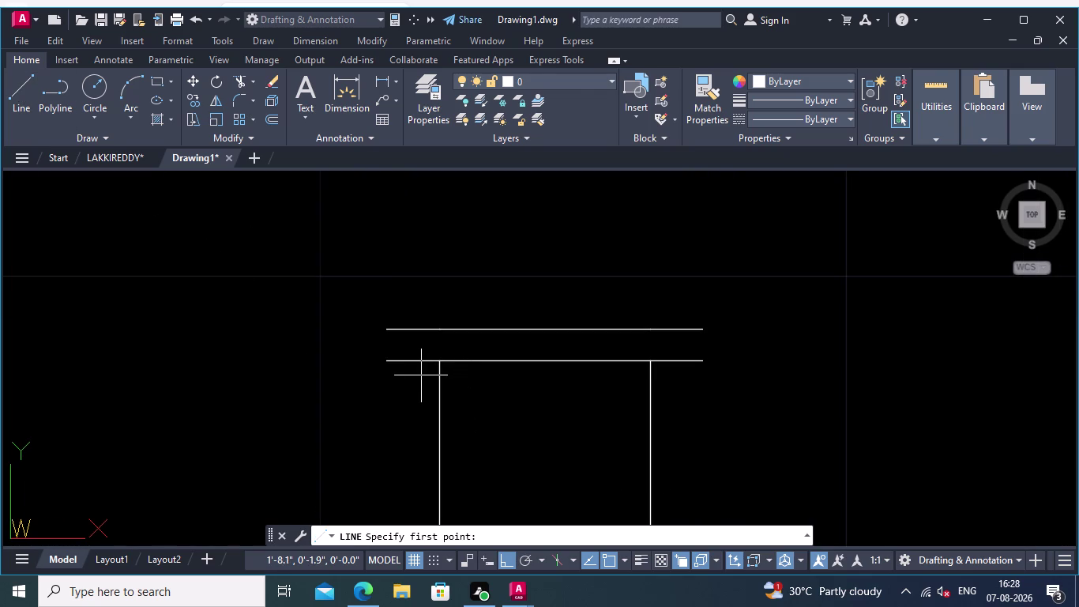
click(387, 329)
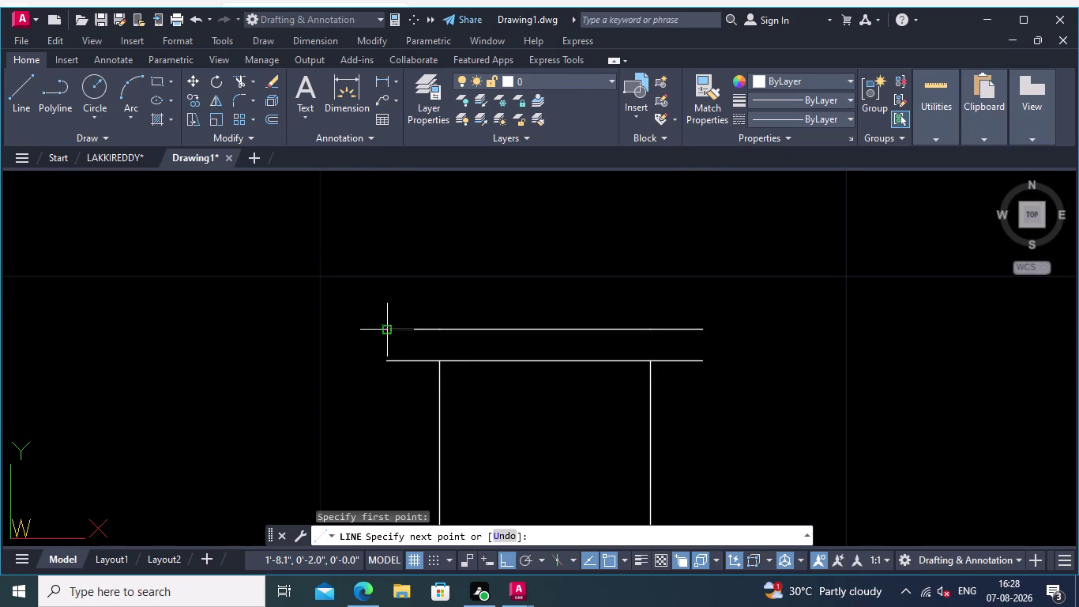
click(386, 363)
key(Return)
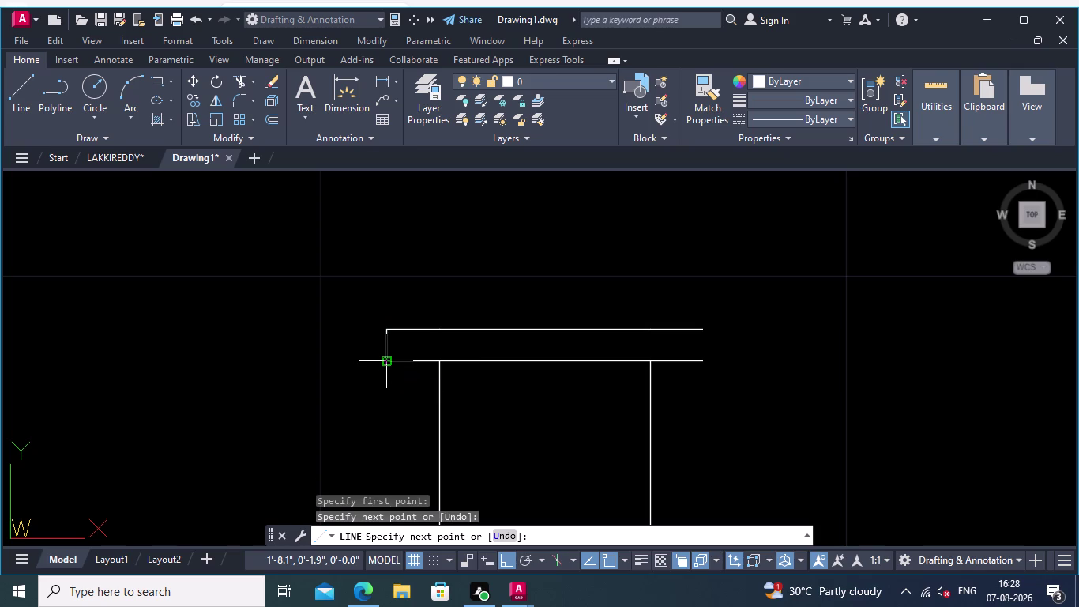
Draw a vertical edge at the cap's right end, then undo it.
right_click(509, 268)
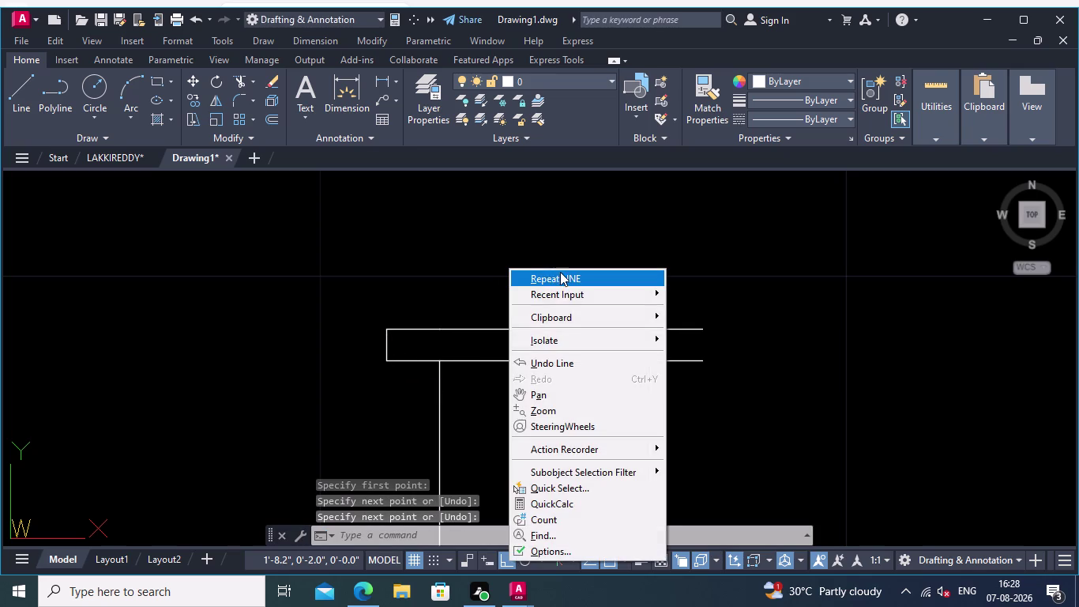
click(561, 271)
middle_drag(611, 356, 492, 350)
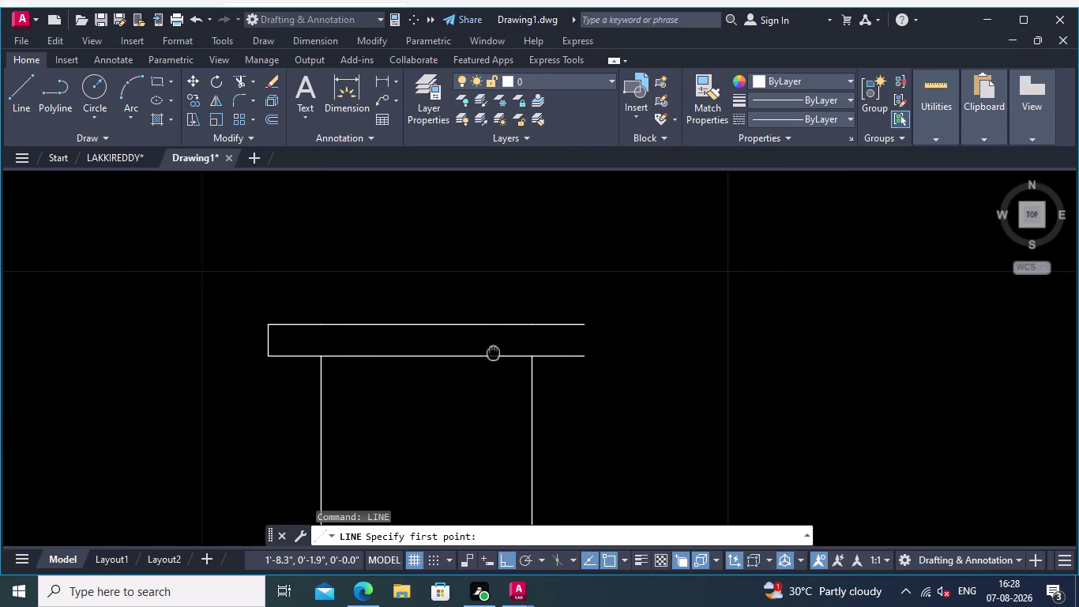
click(586, 321)
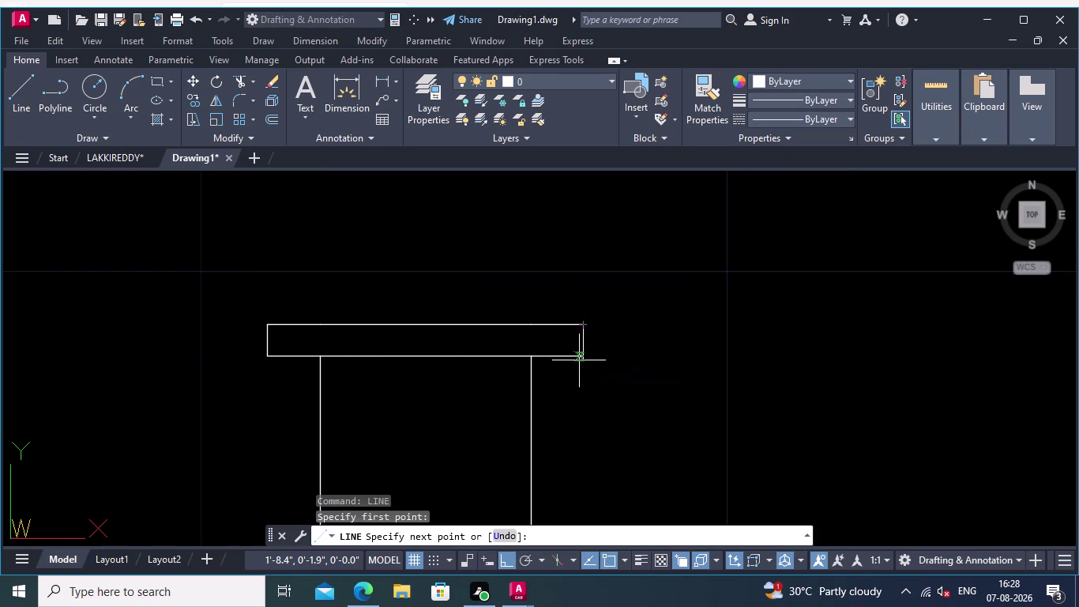
click(579, 356)
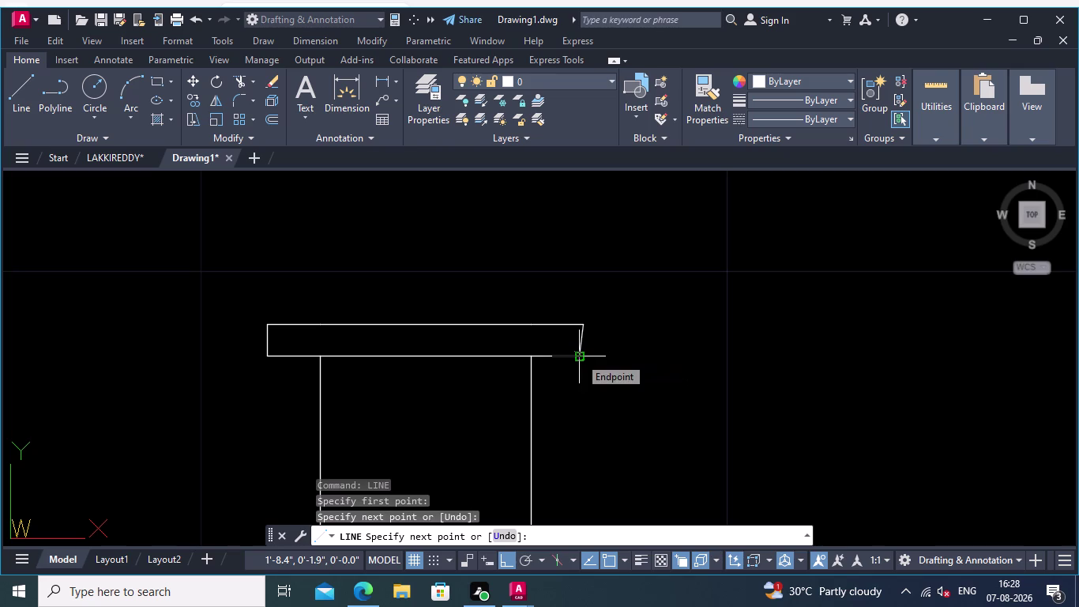
key(Escape)
key(ctrl+z)
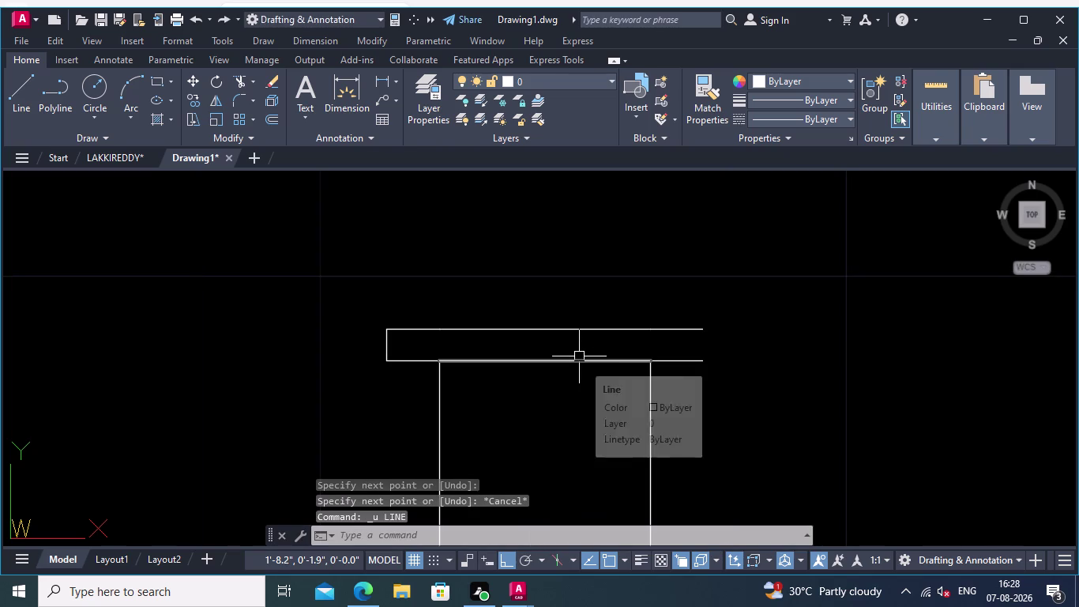
Redraw the vertical edge from the lower cap line's right end to the upper line.
click(13, 95)
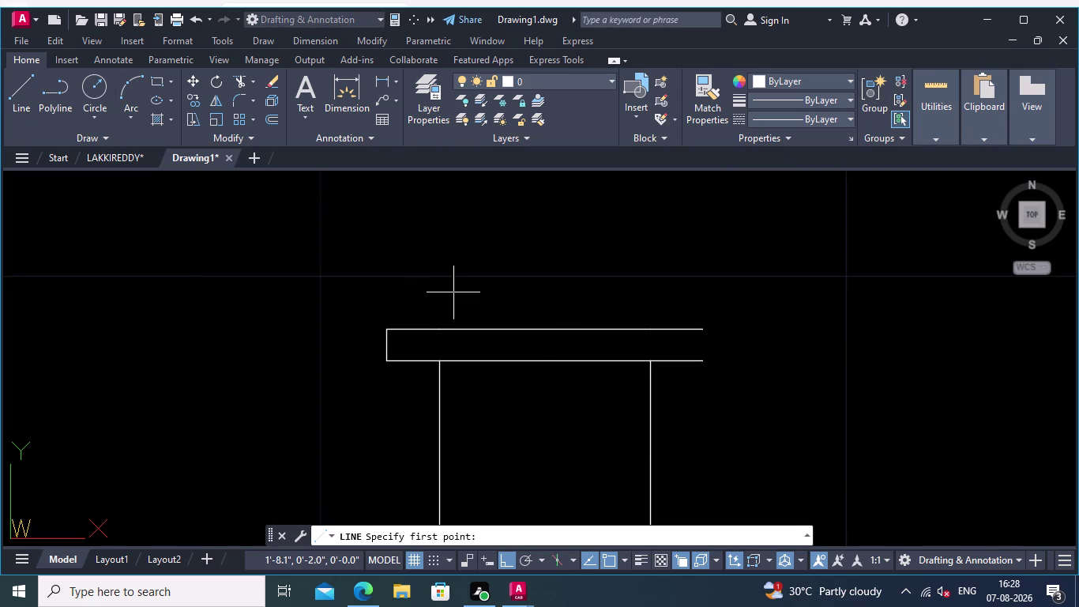
middle_drag(573, 356, 61, 283)
middle_drag(346, 323, 529, 439)
scroll(up, 3)
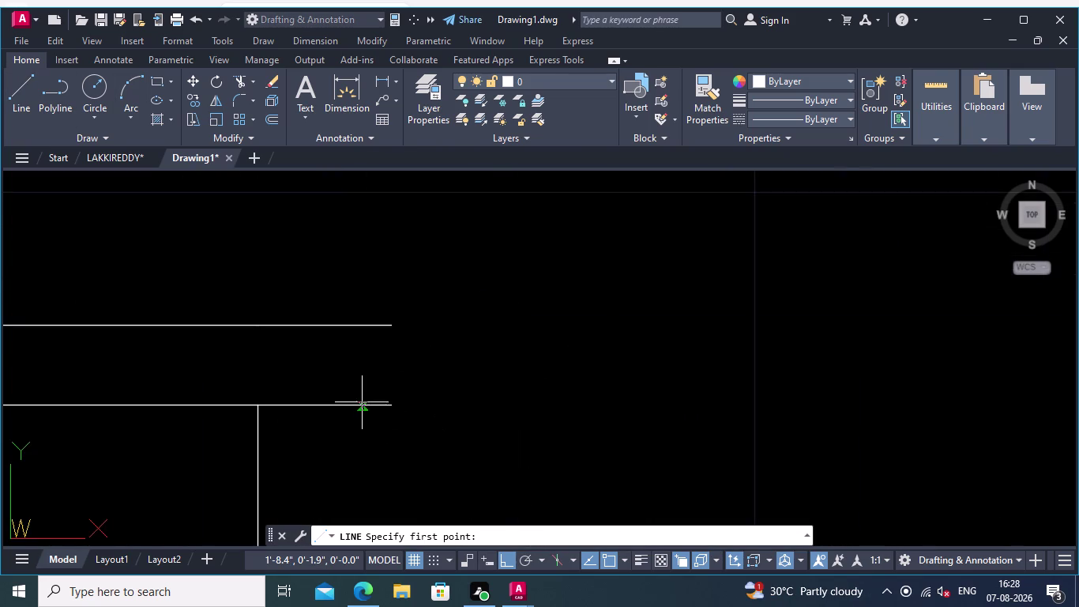
middle_drag(406, 384, 519, 455)
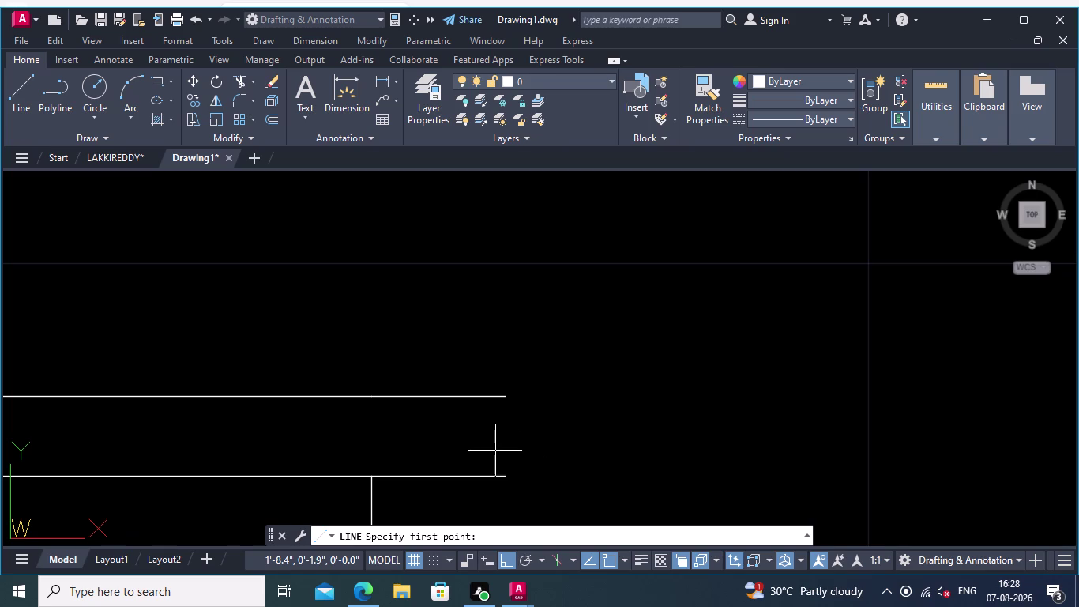
click(506, 478)
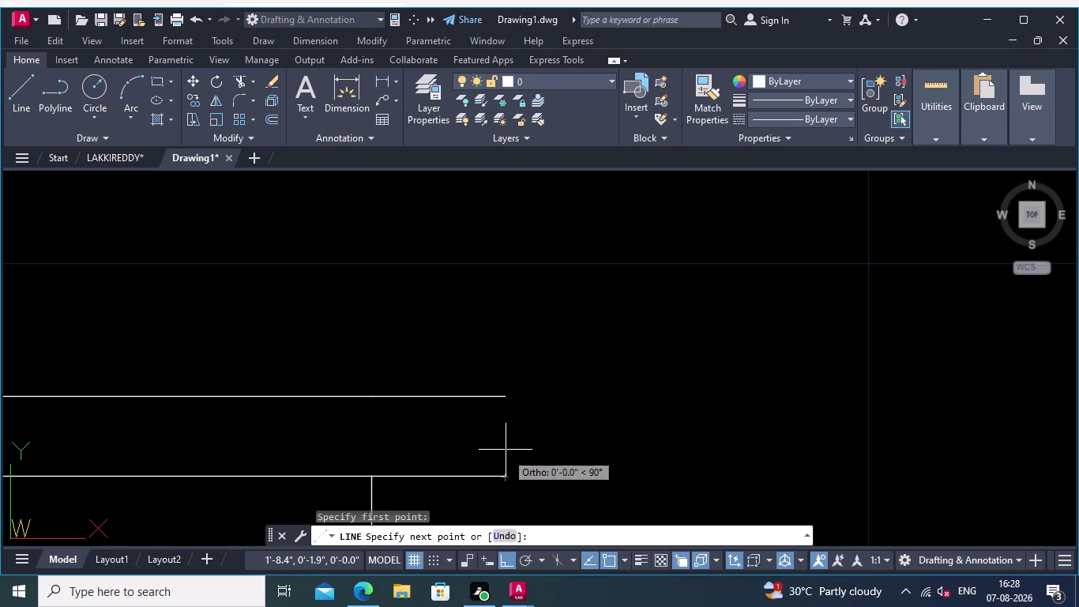
click(509, 393)
key(Return)
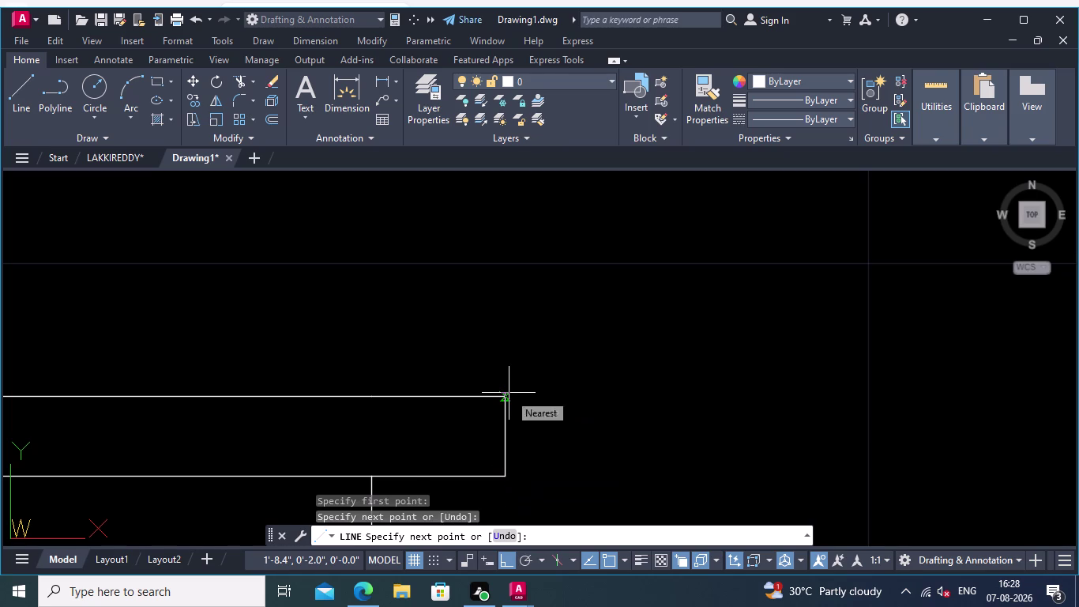
scroll(down, 3)
middle_drag(555, 399, 622, 379)
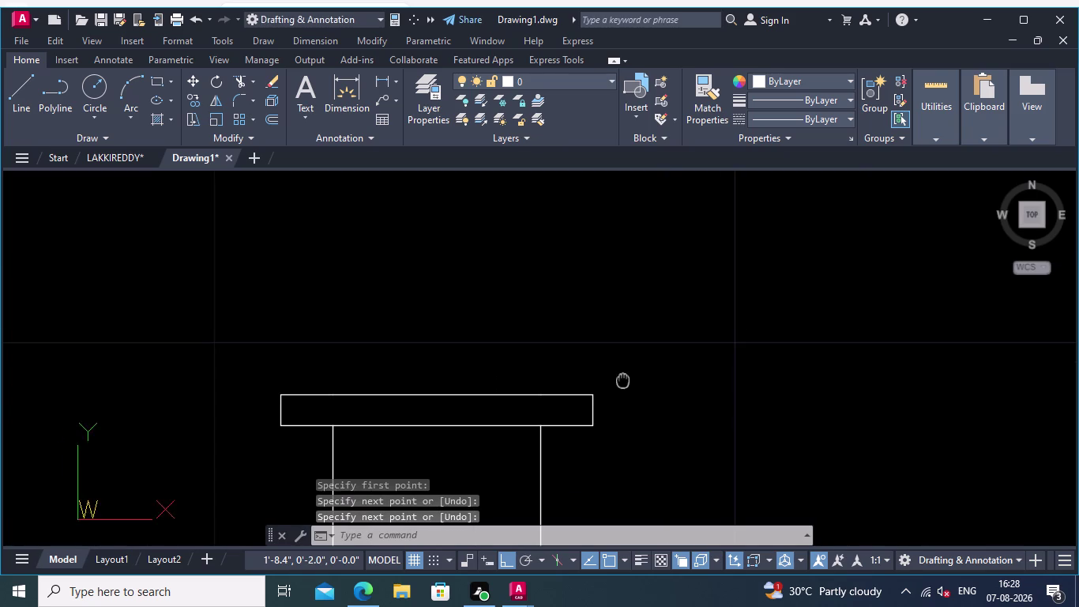
middle_drag(635, 361, 663, 368)
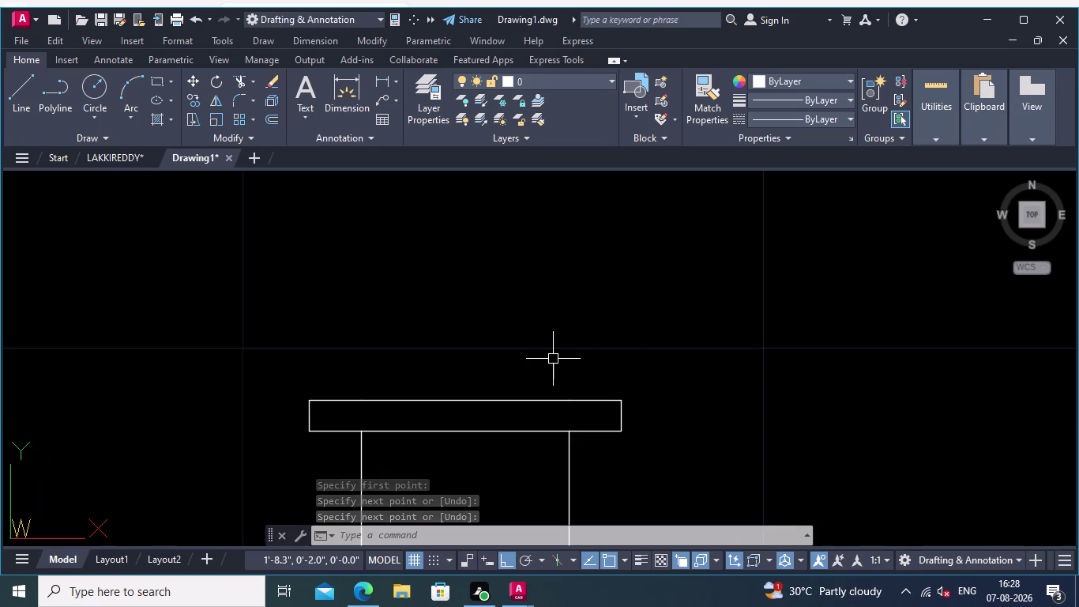
middle_drag(516, 358, 576, 358)
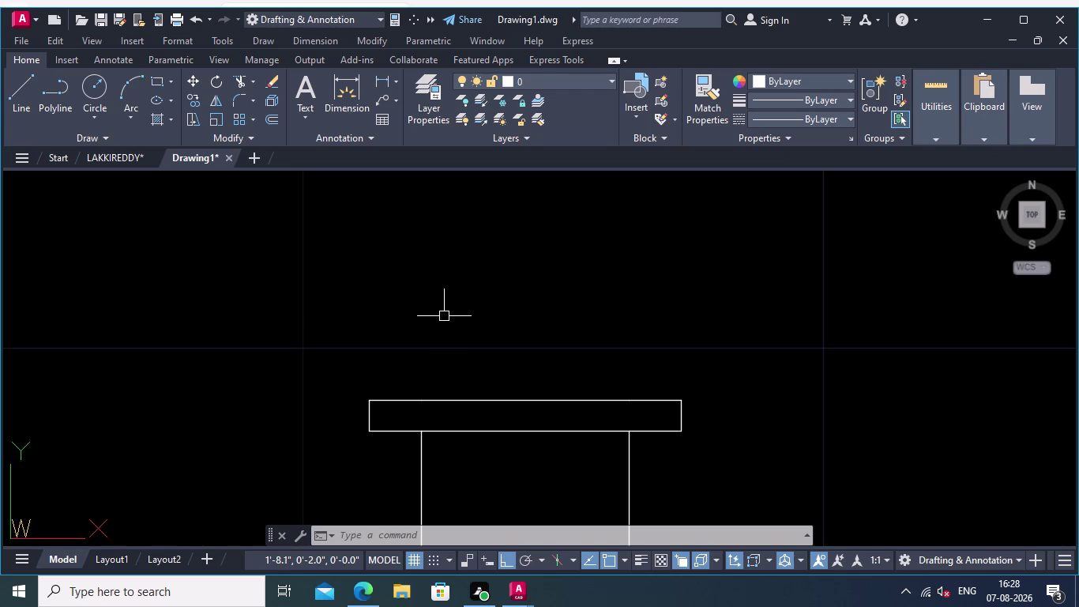
Start OFFSET from the Modify panel with a 0.05 distance.
middle_drag(455, 308, 467, 317)
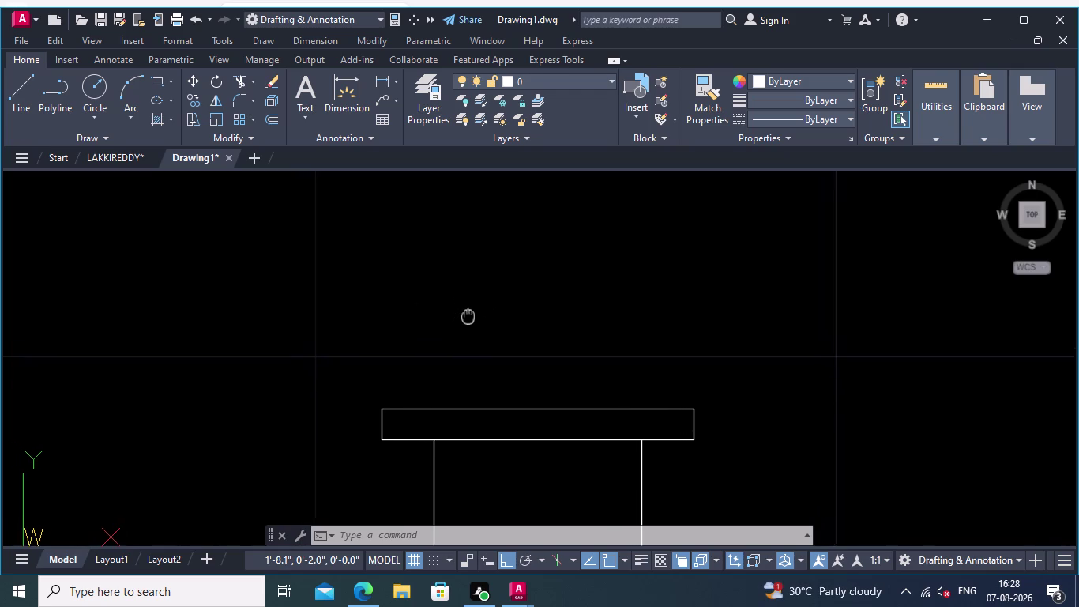
middle_drag(468, 316, 476, 298)
click(272, 114)
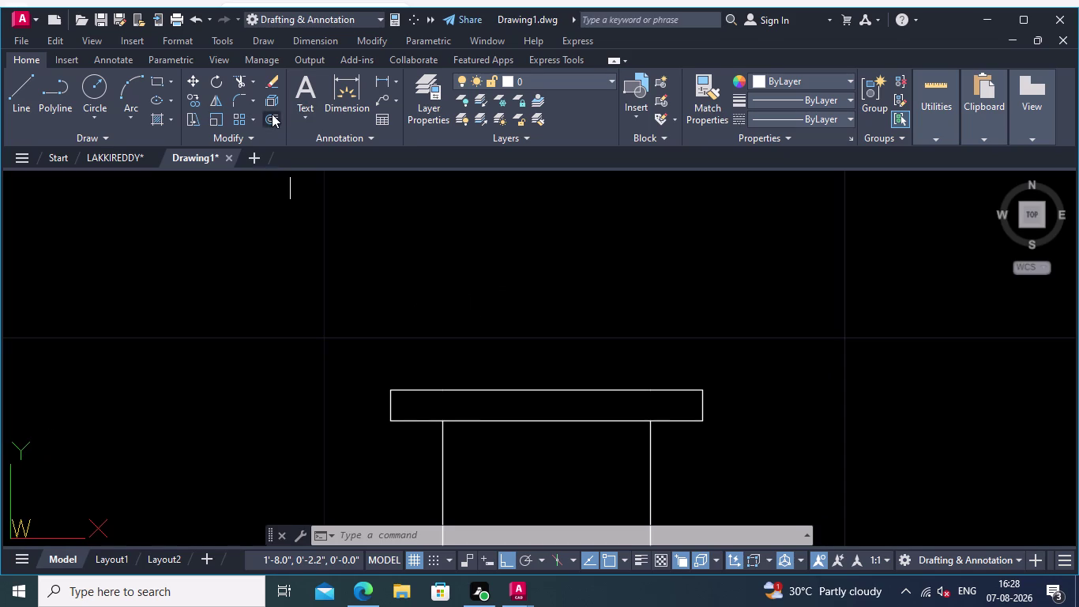
middle_drag(556, 331, 508, 320)
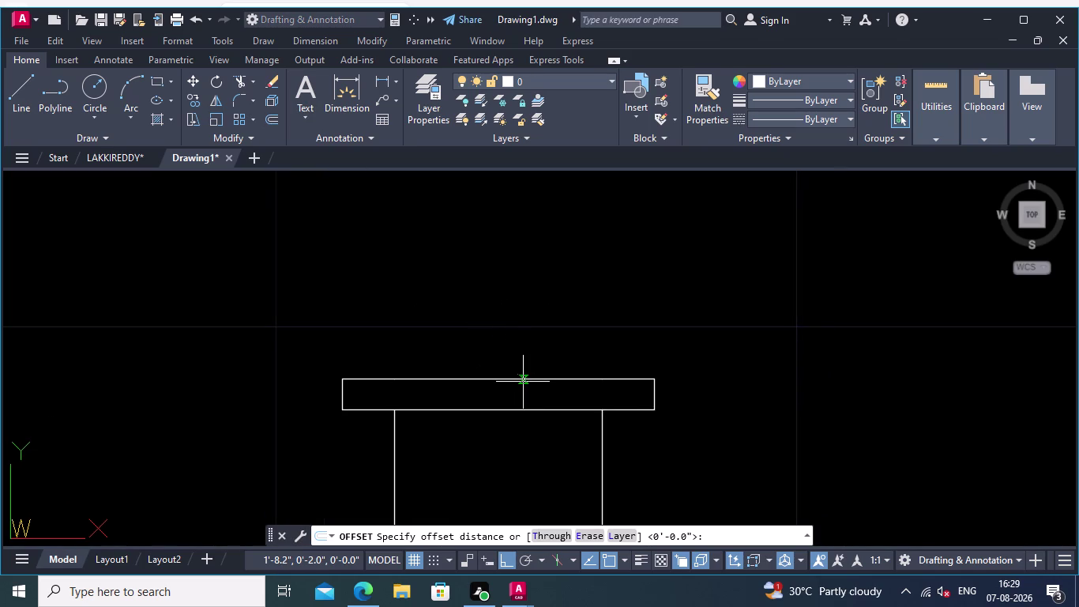
scroll(up, 3)
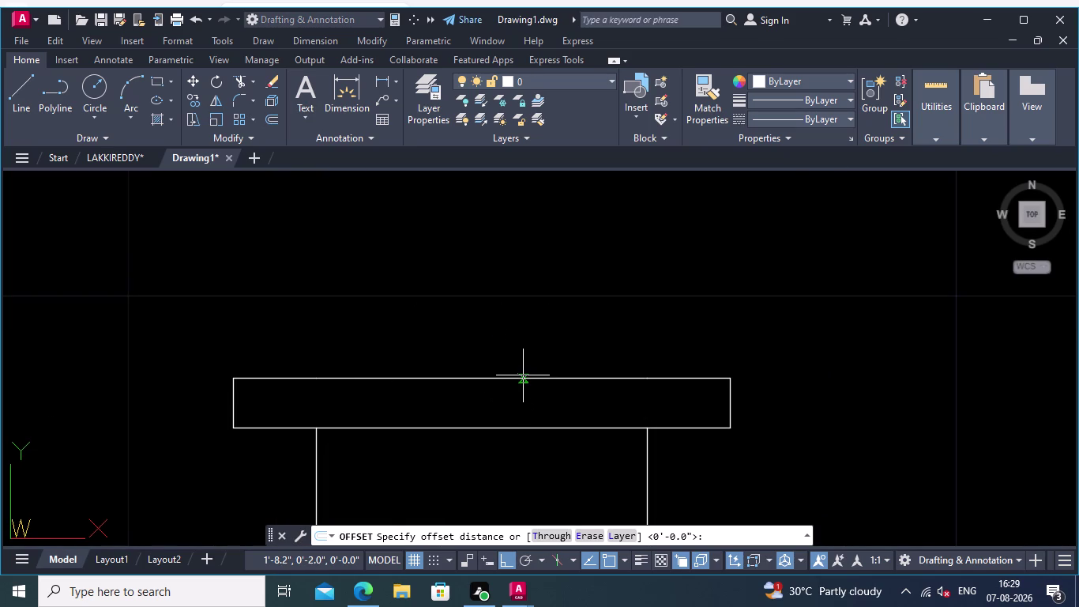
click(523, 378)
text(0.)
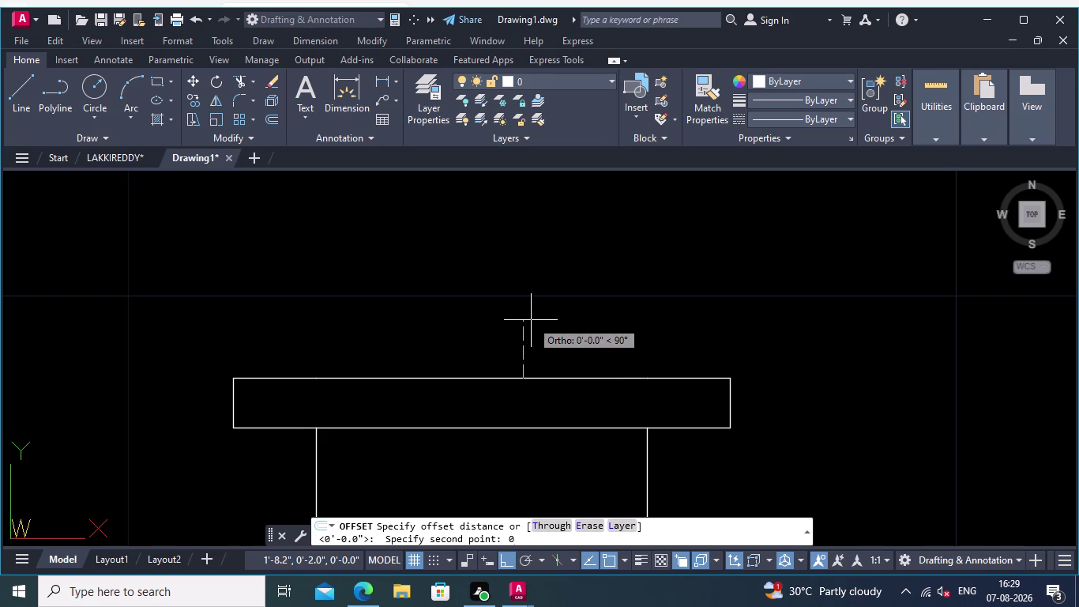
text(05)
key(Return)
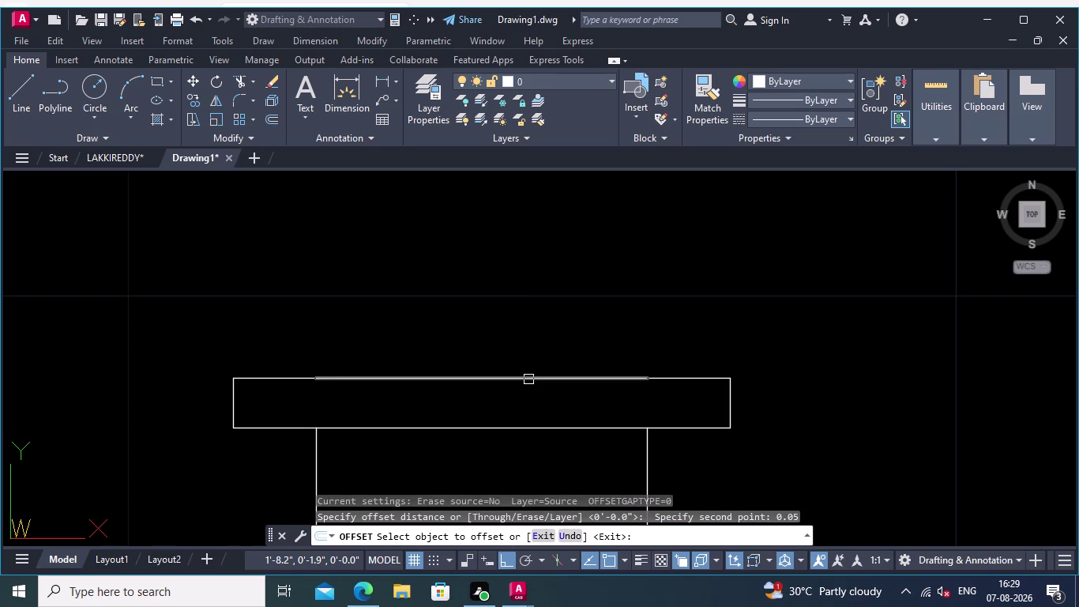
Offset the cap's top-edge segments 0.05 upward.
click(529, 379)
click(553, 300)
scroll(down, 3)
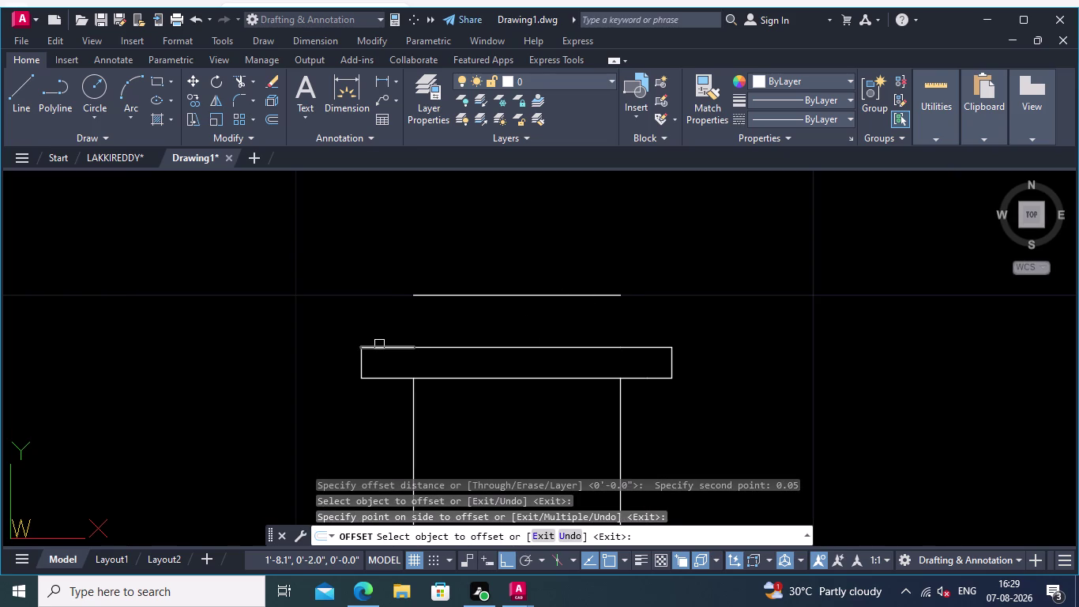
click(379, 344)
click(390, 319)
click(654, 349)
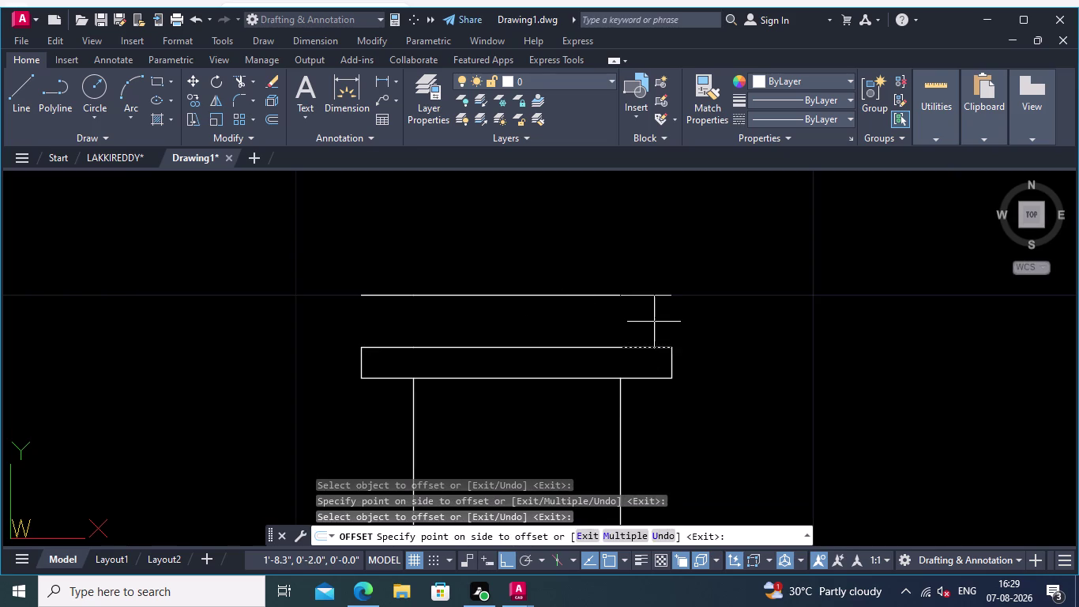
click(656, 317)
middle_drag(649, 320, 539, 386)
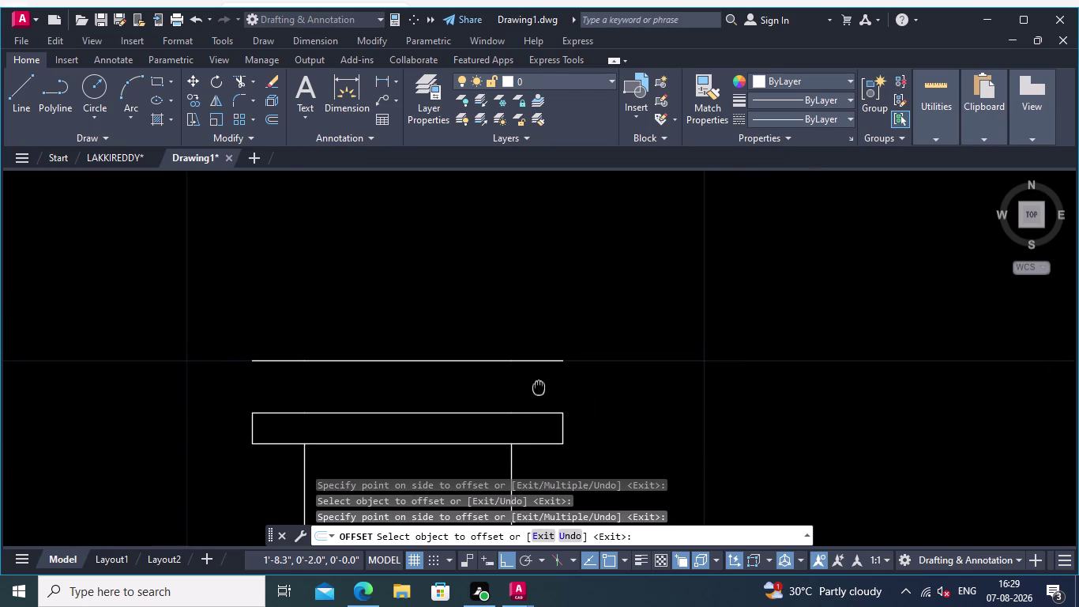
middle_drag(539, 386, 538, 387)
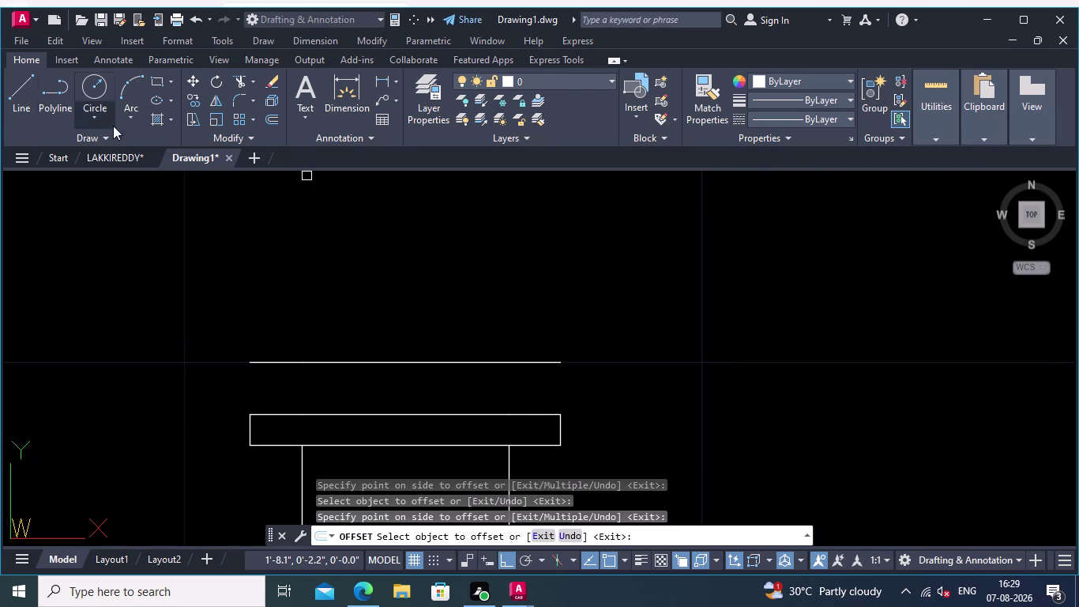
Extend the upper line 0.05 past its right end.
click(25, 76)
middle_drag(416, 239, 355, 226)
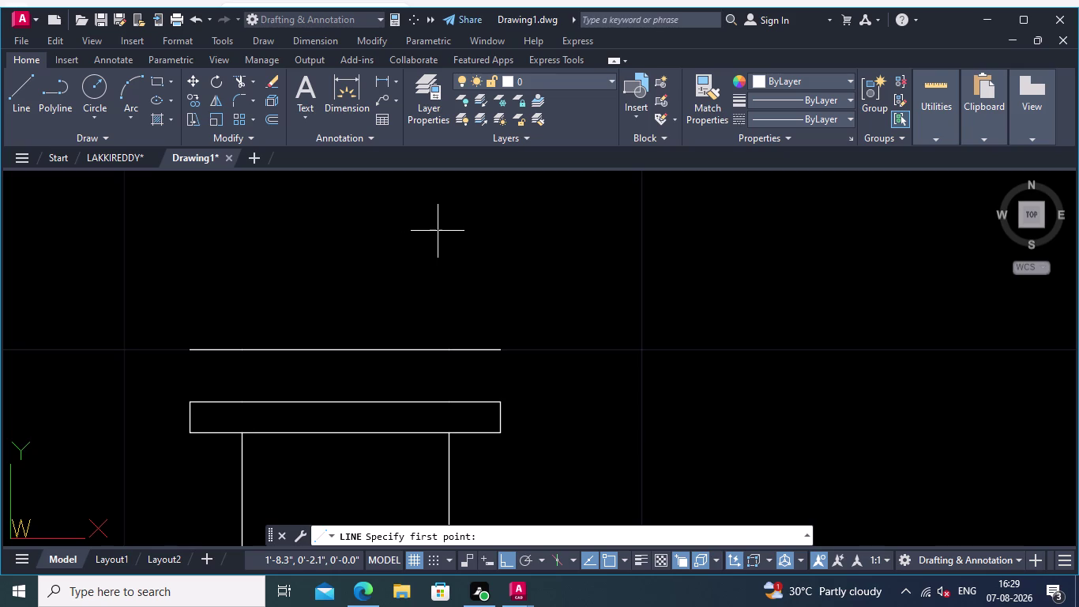
middle_drag(453, 224, 413, 228)
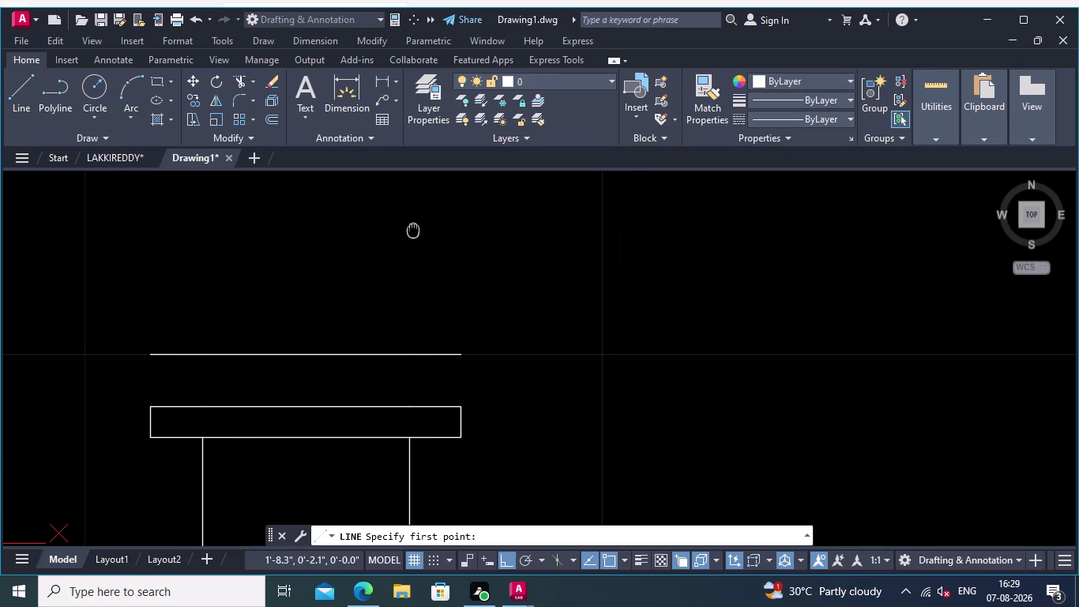
middle_drag(413, 228, 407, 228)
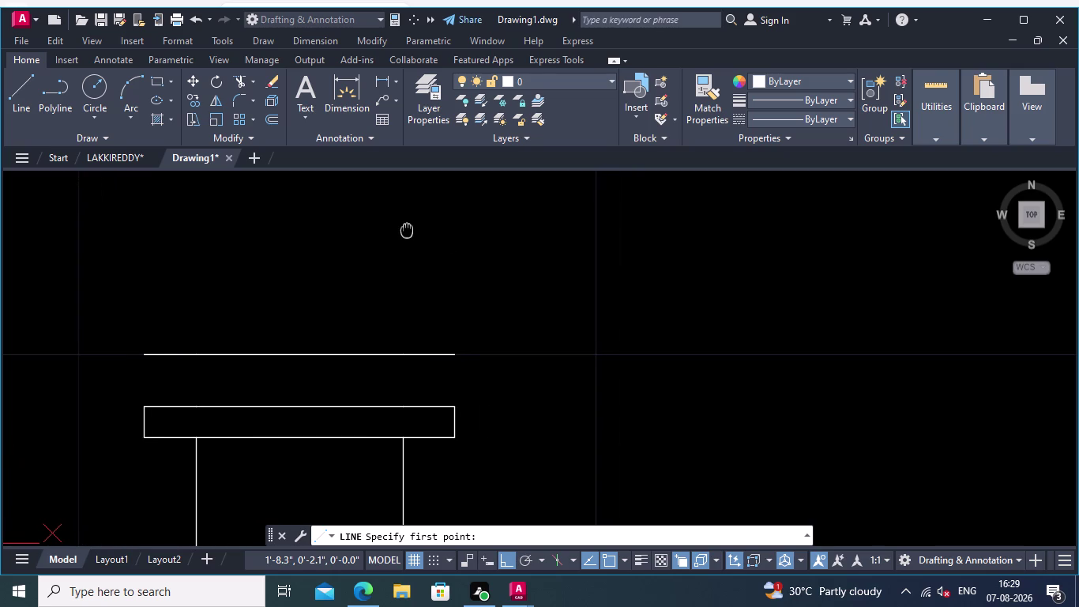
middle_drag(407, 228, 407, 229)
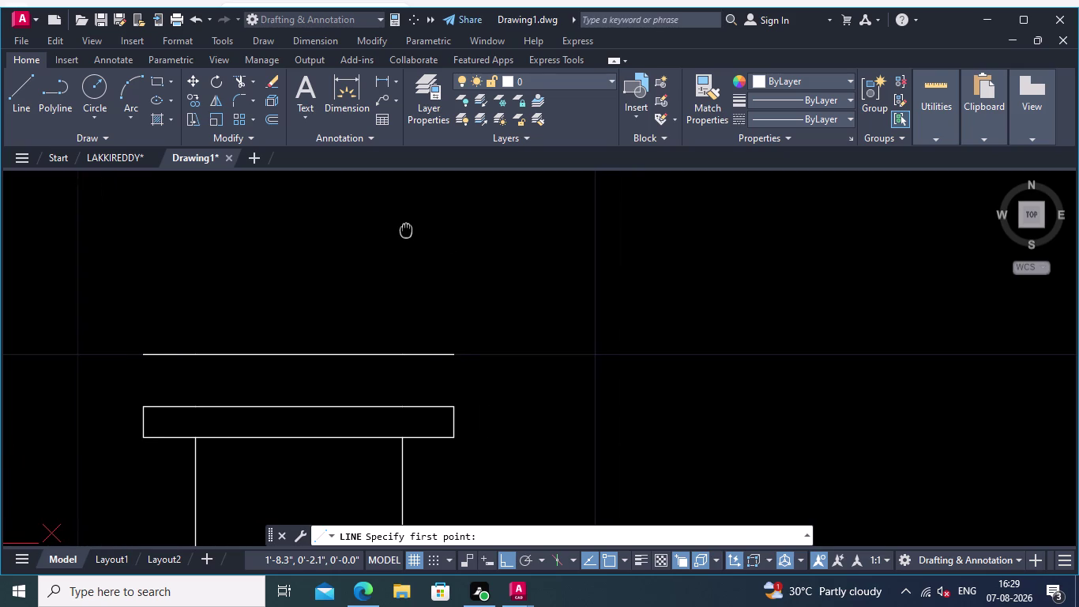
middle_drag(406, 228, 406, 229)
middle_drag(407, 229, 403, 230)
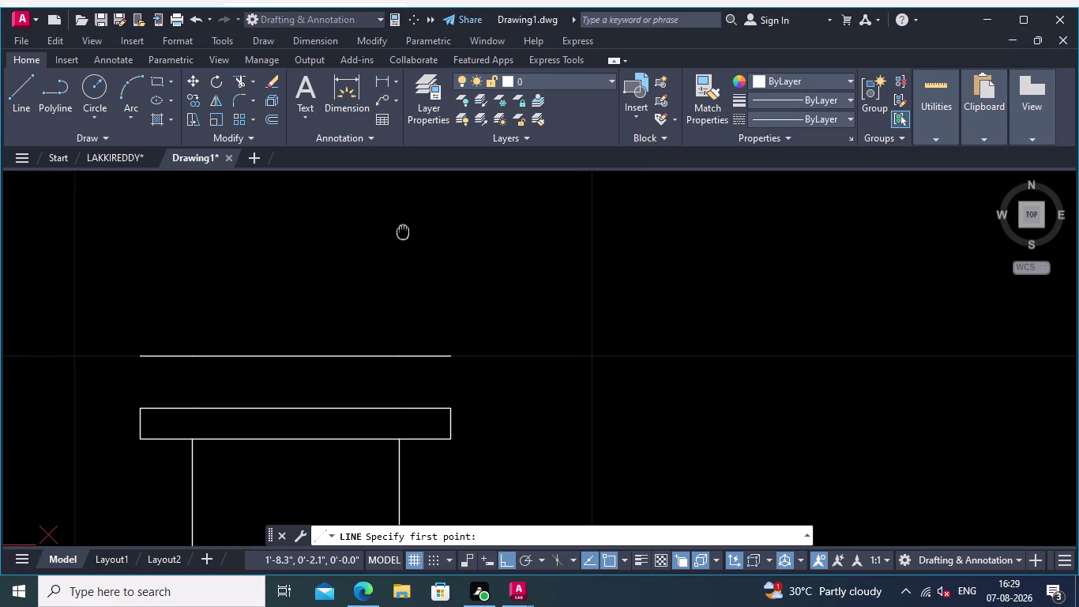
middle_drag(403, 230, 387, 236)
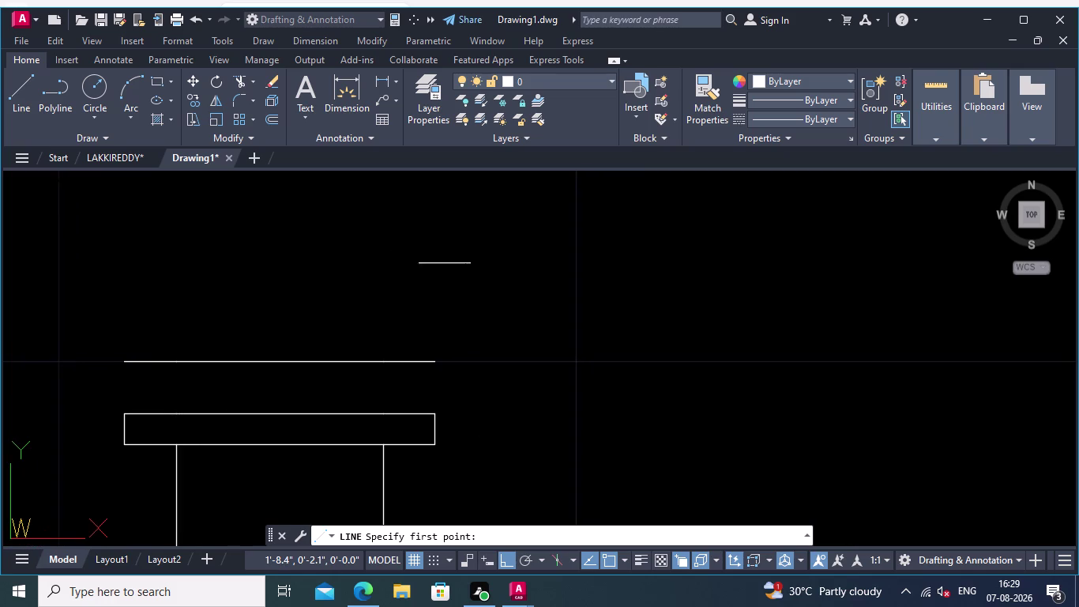
drag(434, 363, 442, 364)
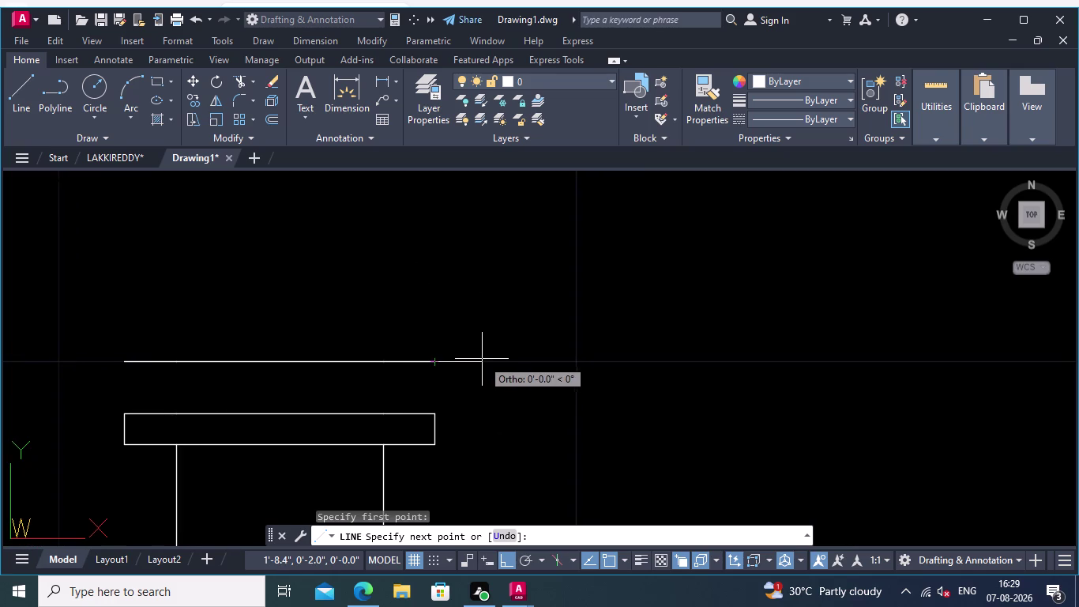
text(0.05)
key(Return)
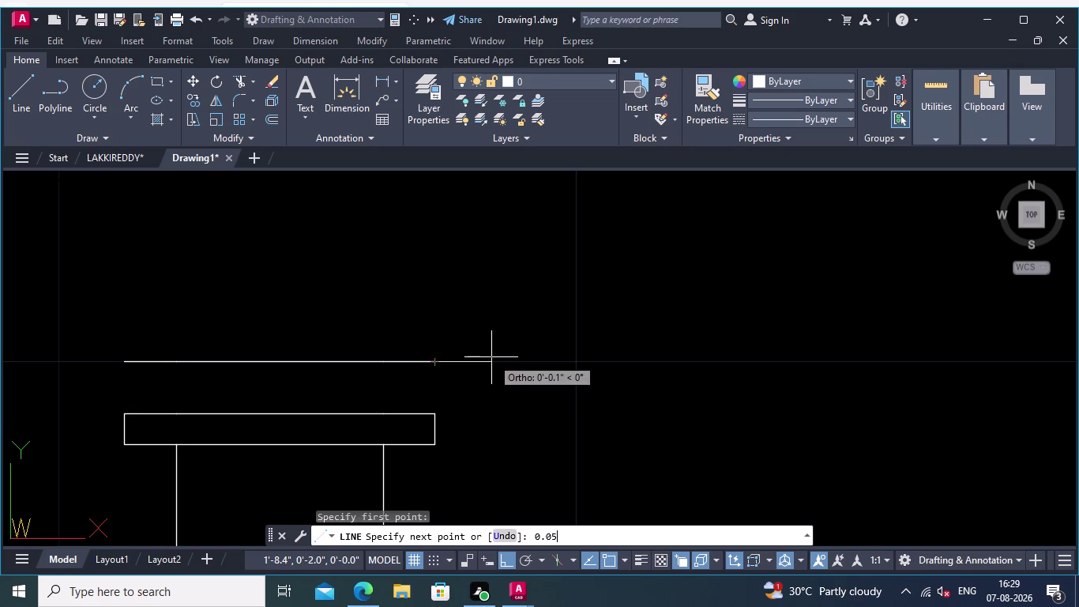
key(Return)
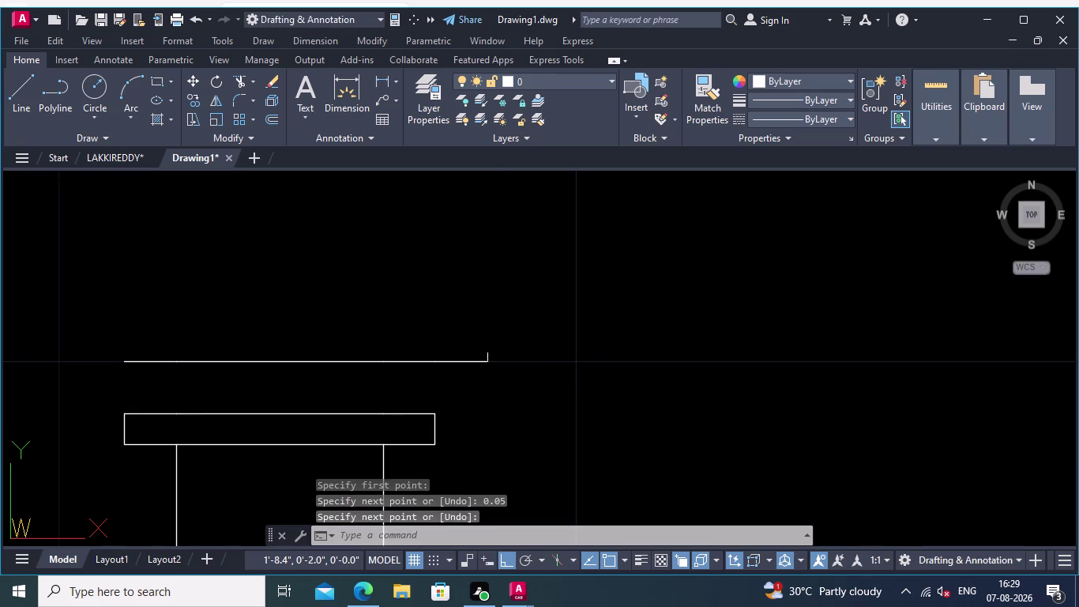
Extend the upper line 0.05 past its left end.
right_click(336, 298)
click(416, 9)
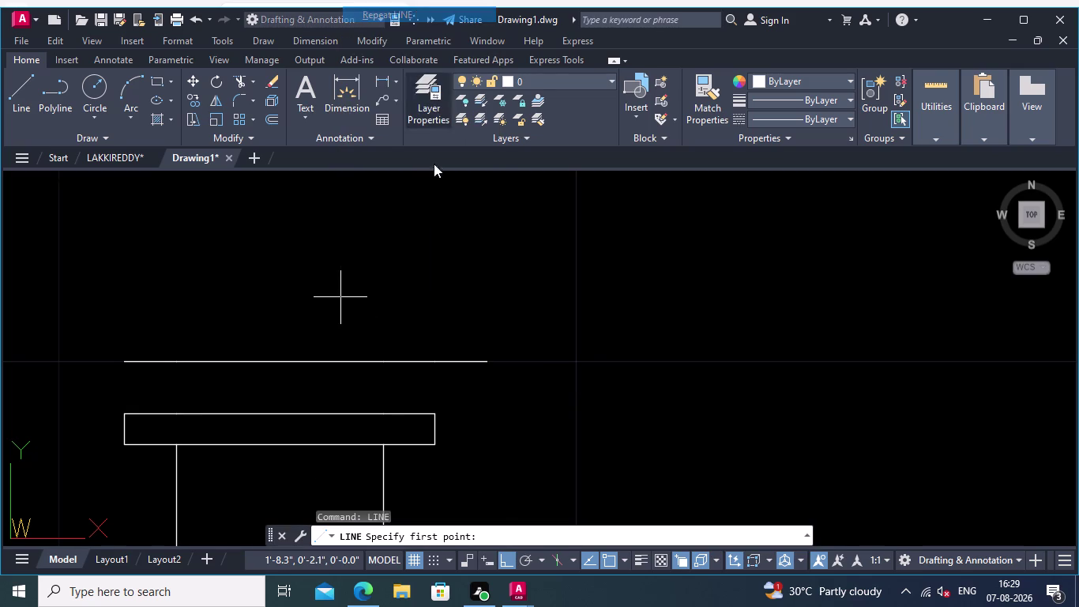
middle_drag(456, 215, 601, 231)
click(269, 376)
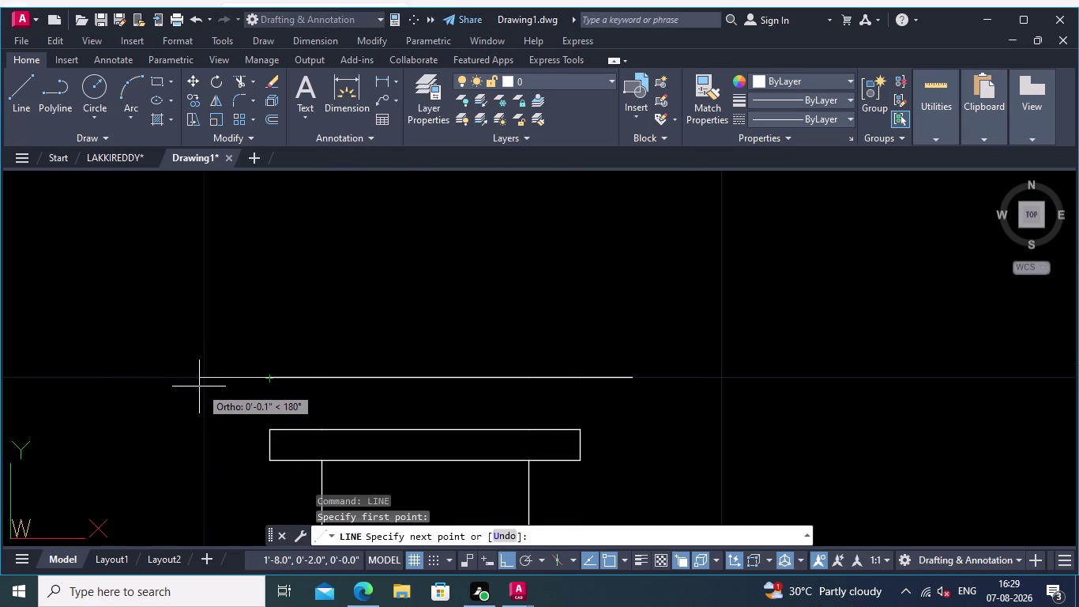
text(0.05)
key(Return)
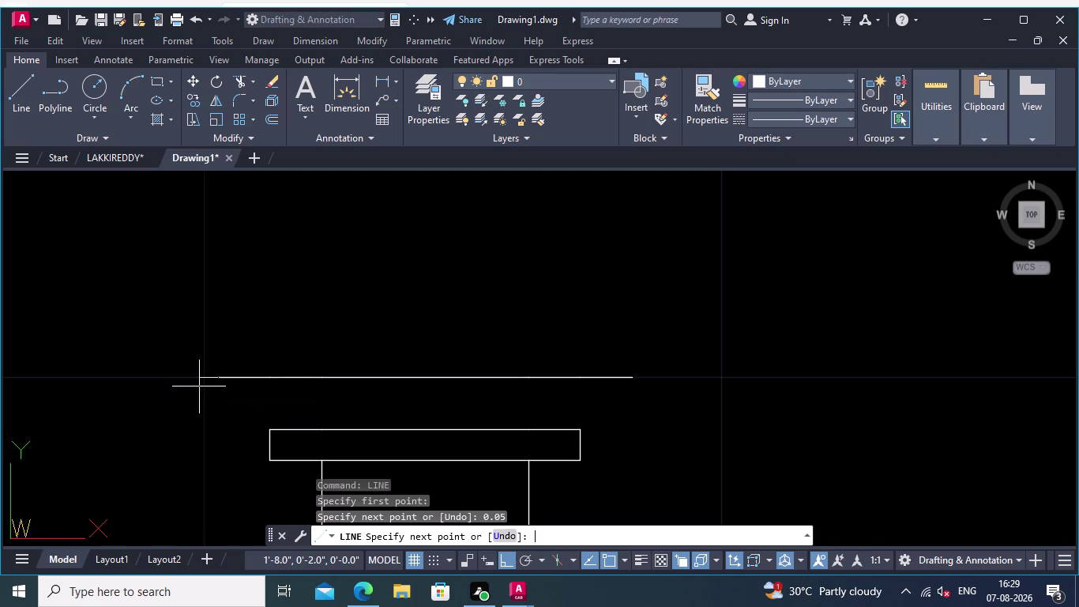
key(Return)
middle_drag(272, 398, 226, 410)
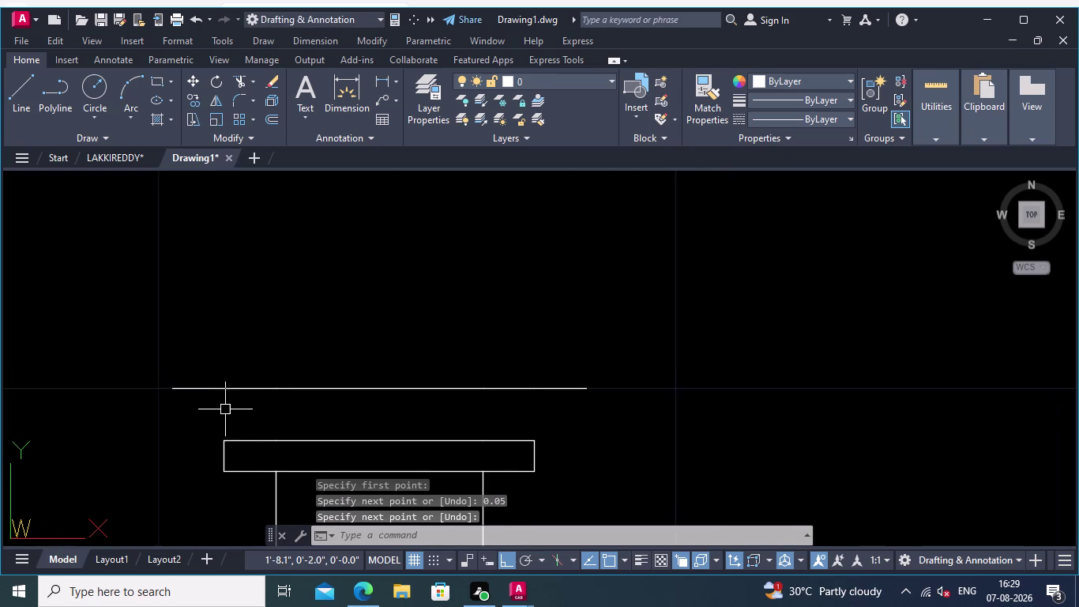
middle_drag(307, 361, 246, 371)
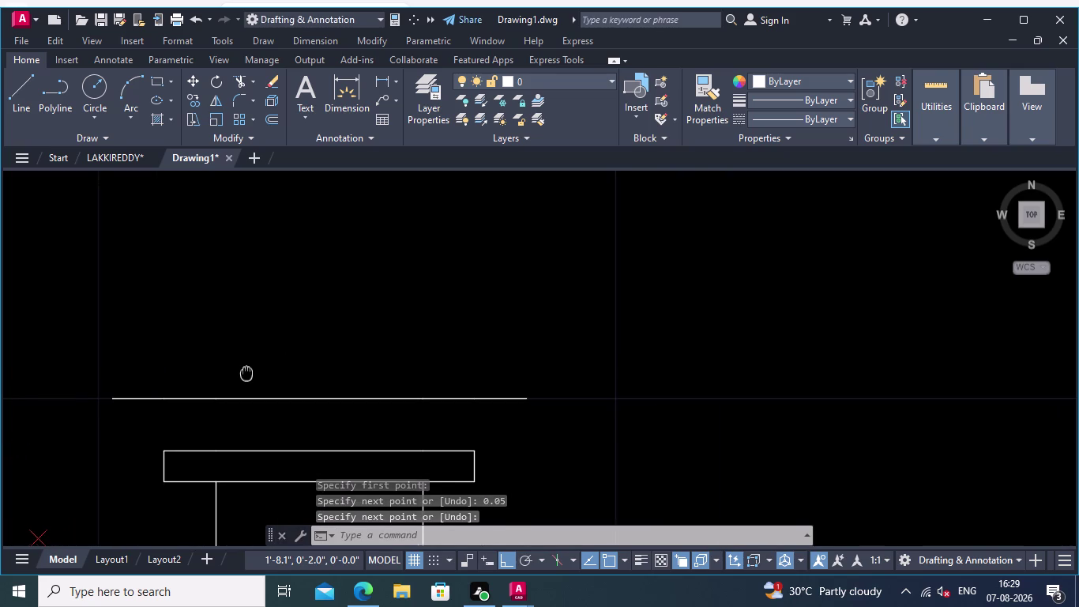
middle_drag(247, 371, 234, 378)
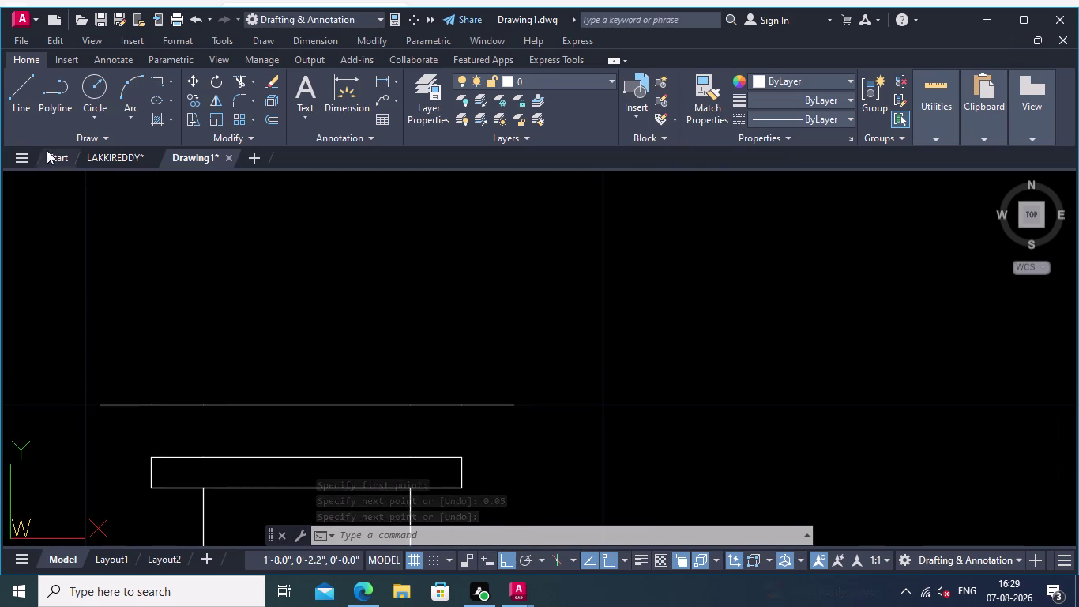
click(274, 119)
Offset the long line's first two segments 0.05 upward.
middle_drag(288, 365, 304, 348)
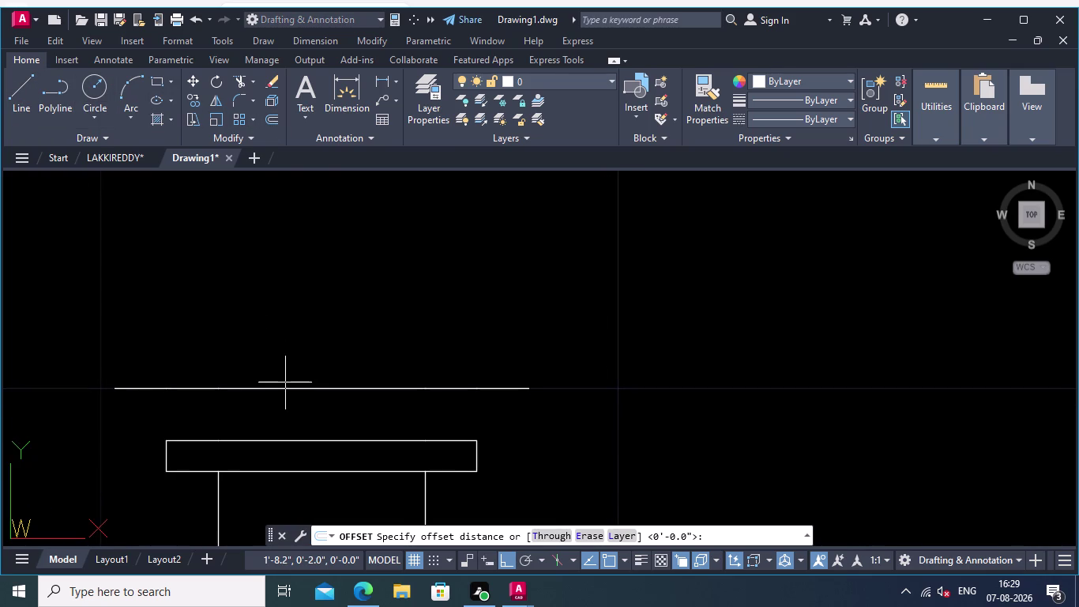
click(286, 390)
text(0)
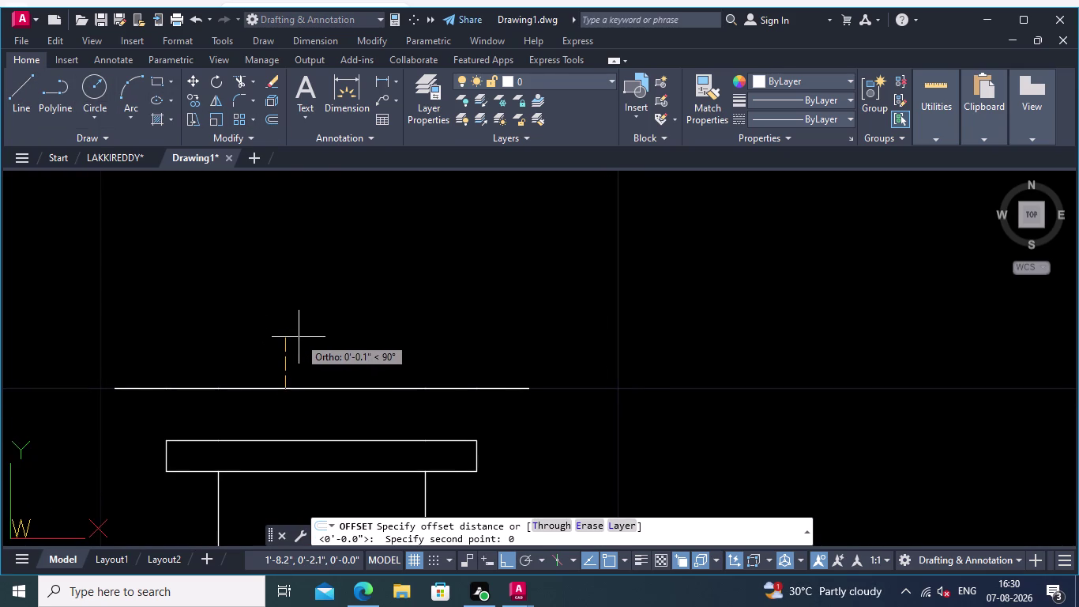
text(.)
text(05)
key(Return)
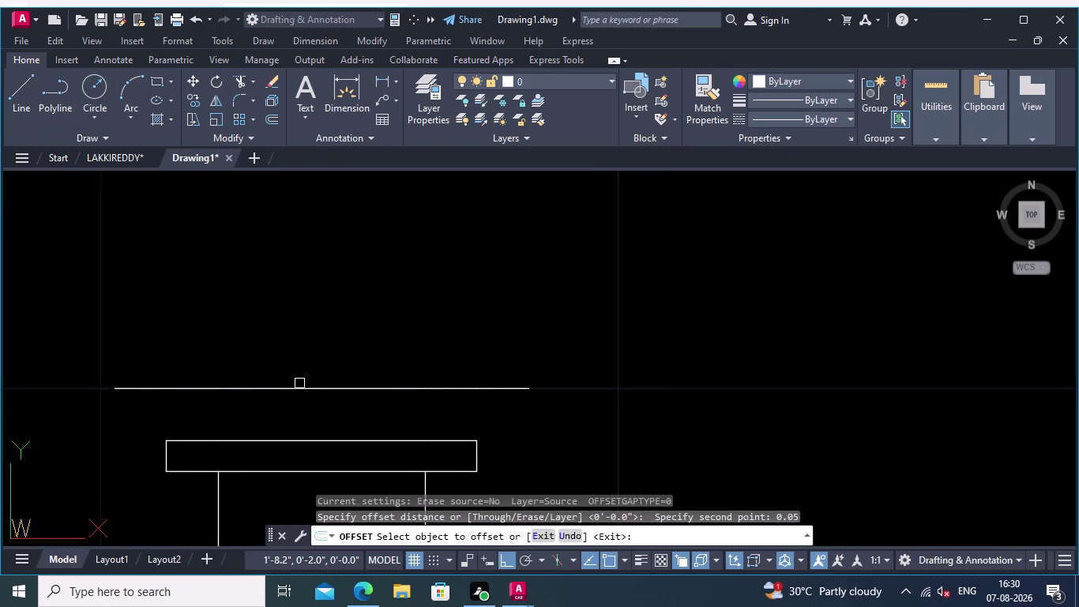
click(298, 388)
click(304, 345)
click(199, 387)
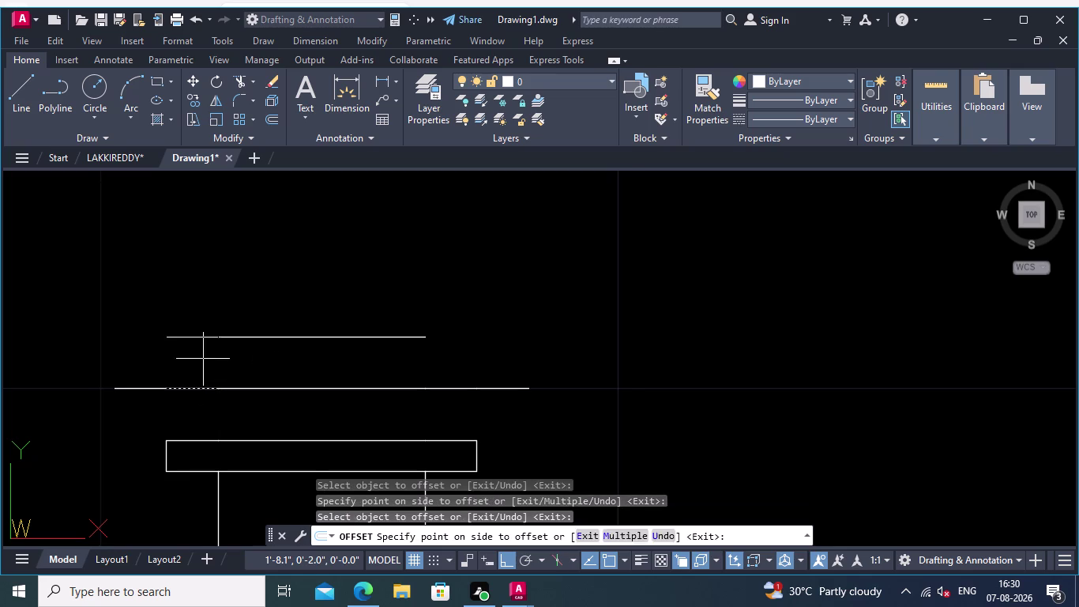
click(203, 357)
Offset the remaining three segments of the long line 0.05 upward.
click(474, 392)
click(475, 374)
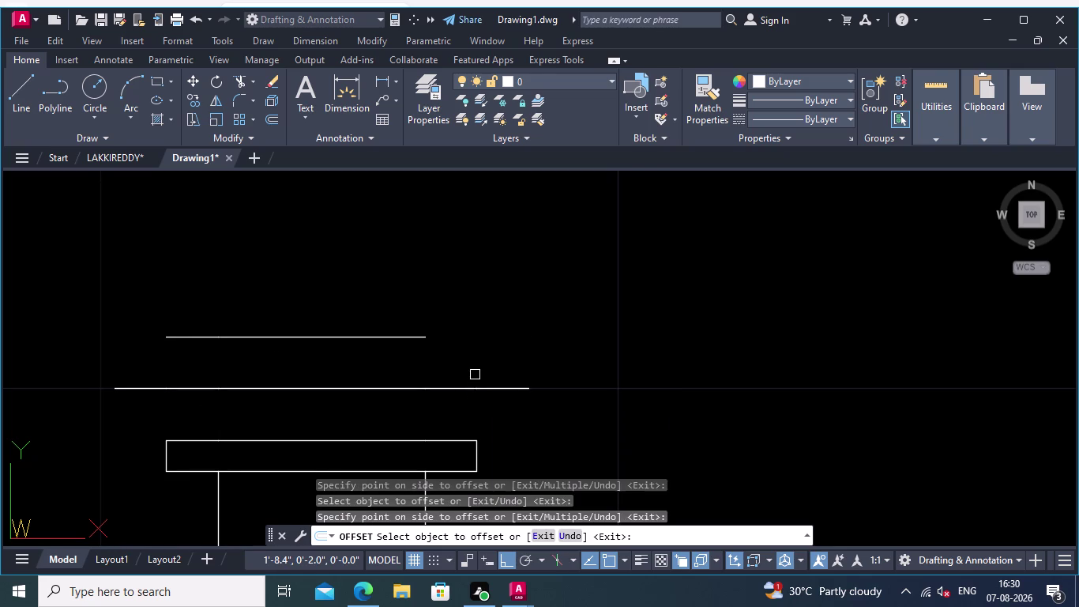
click(440, 392)
click(433, 359)
click(139, 386)
click(139, 360)
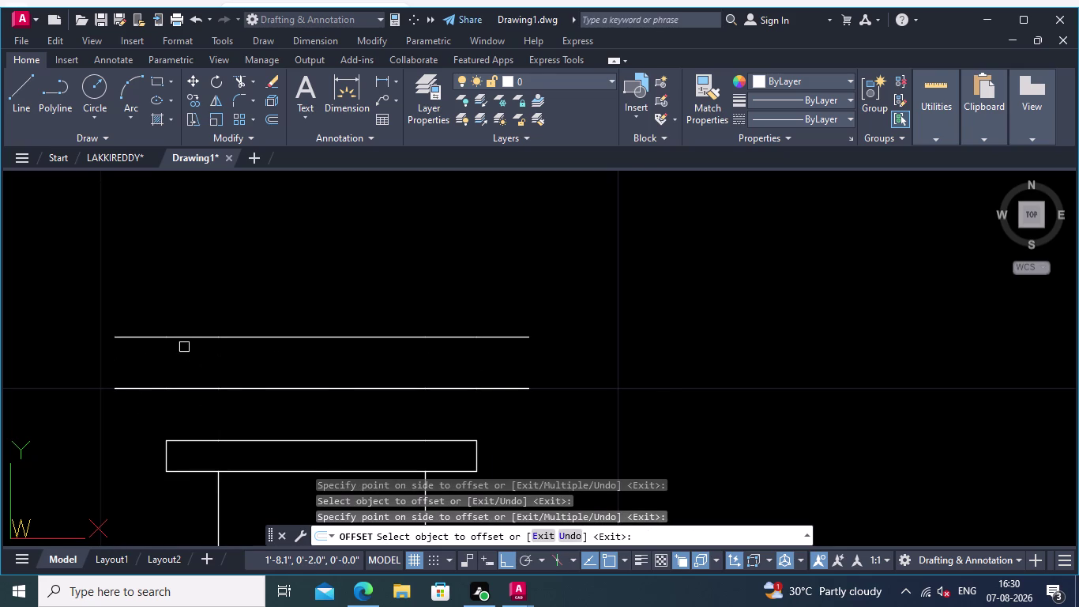
middle_drag(185, 347, 208, 341)
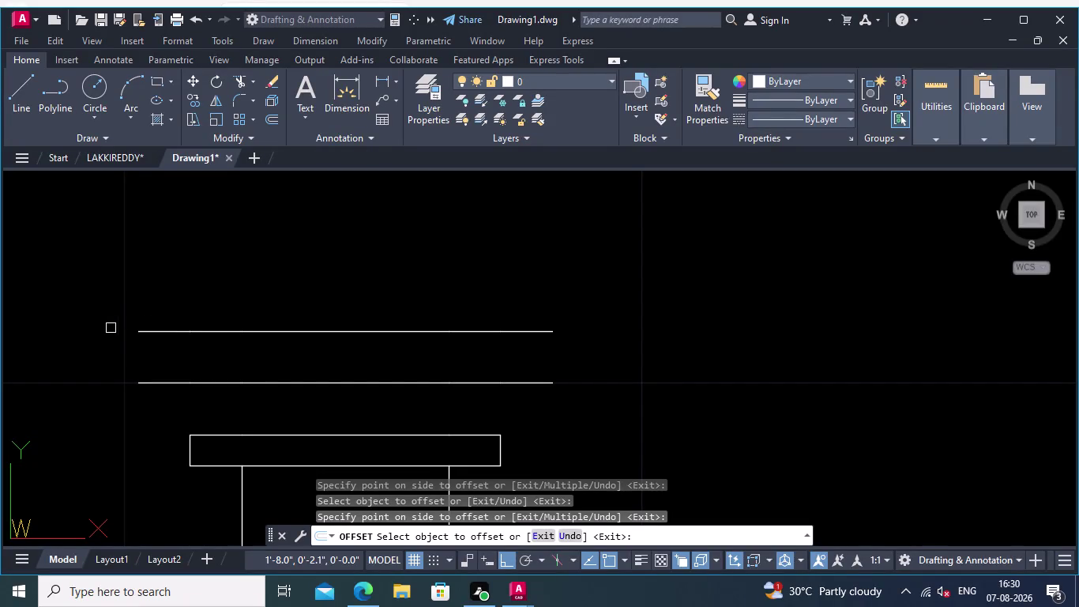
click(13, 90)
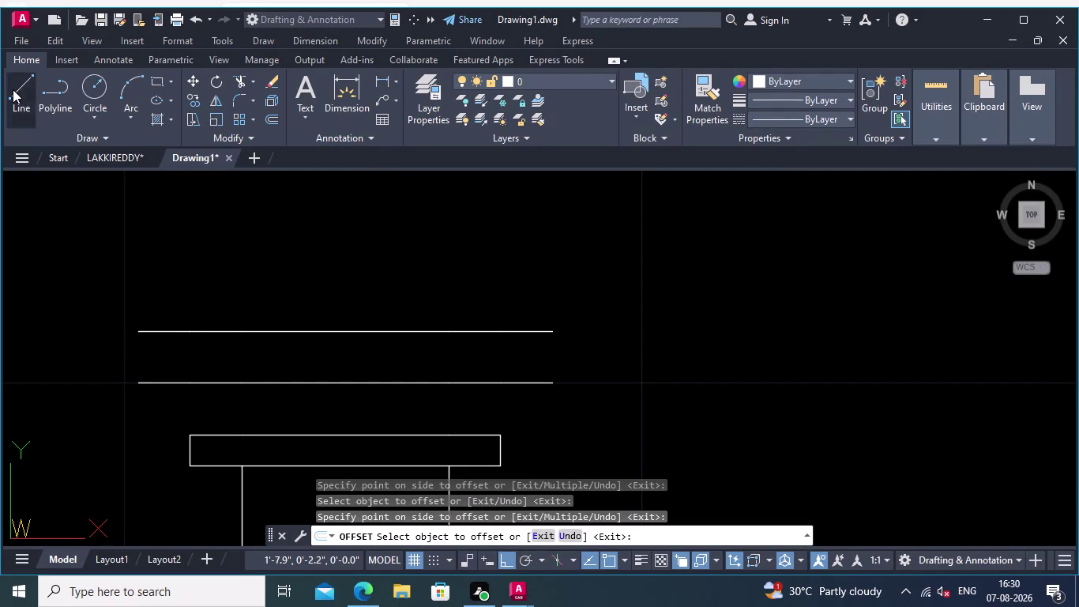
Draw vertical lines closing the band's left and right ends.
click(141, 328)
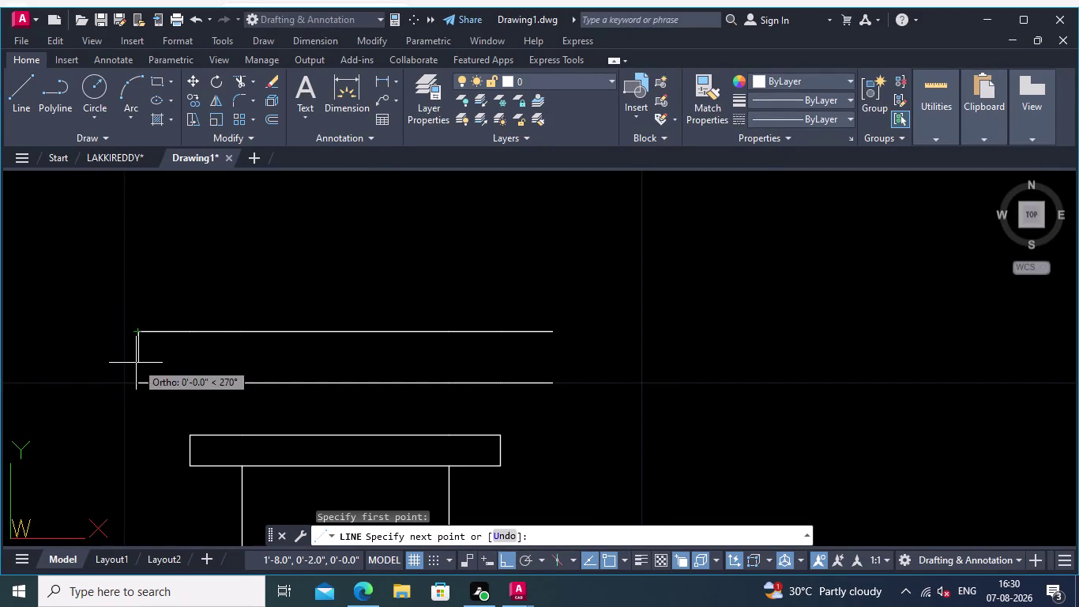
click(140, 383)
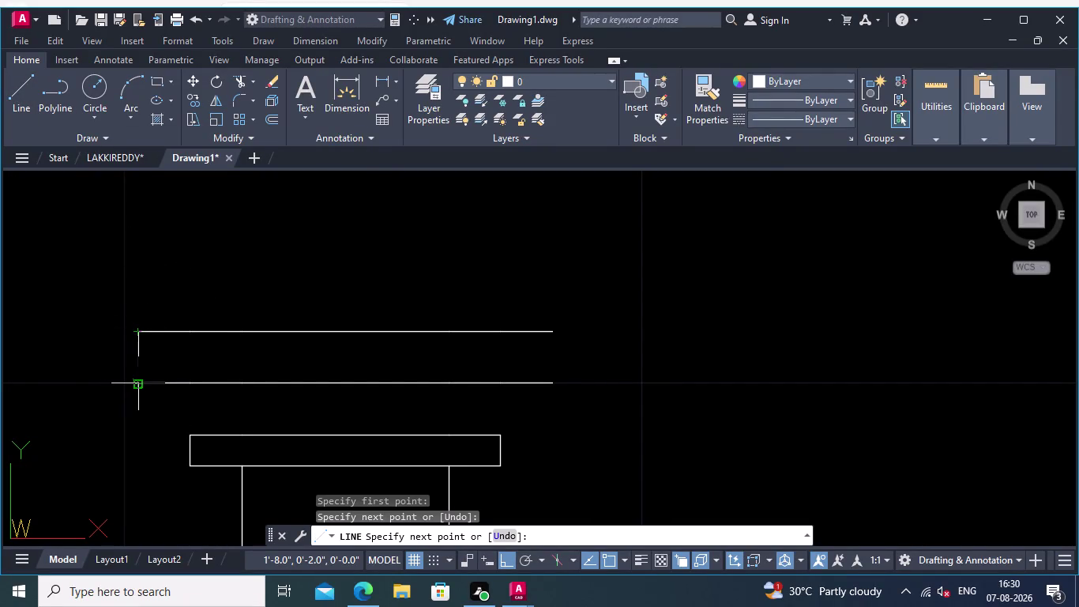
key(Return)
right_click(264, 295)
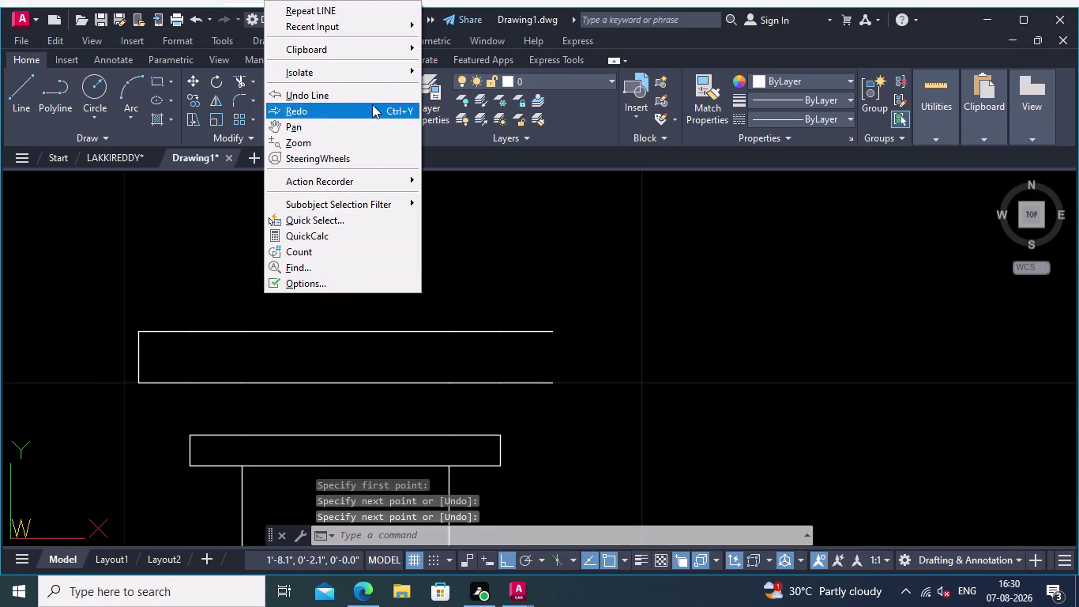
click(372, 6)
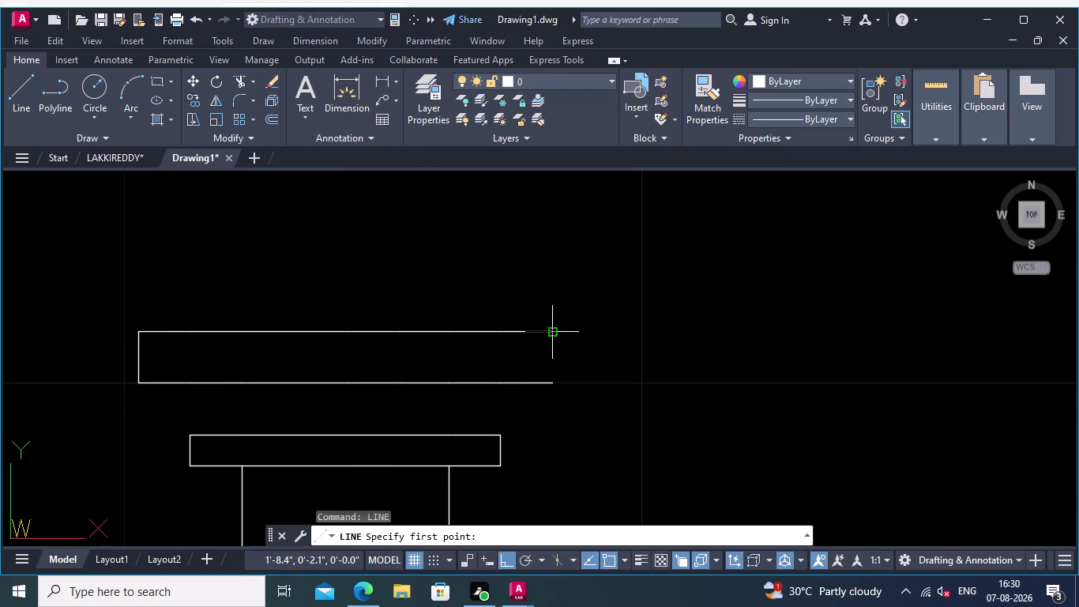
click(553, 331)
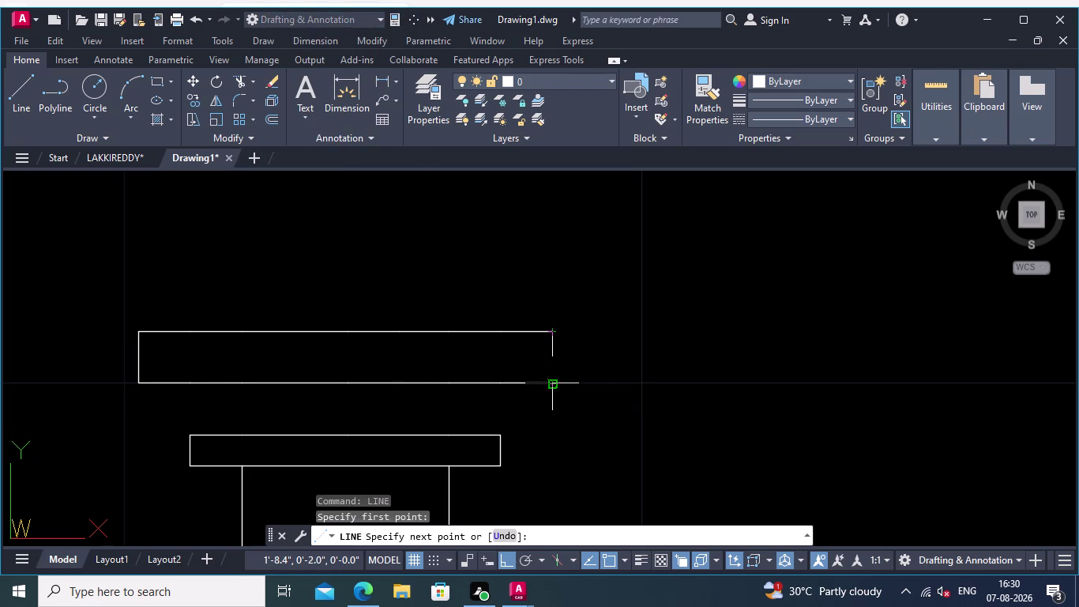
click(552, 384)
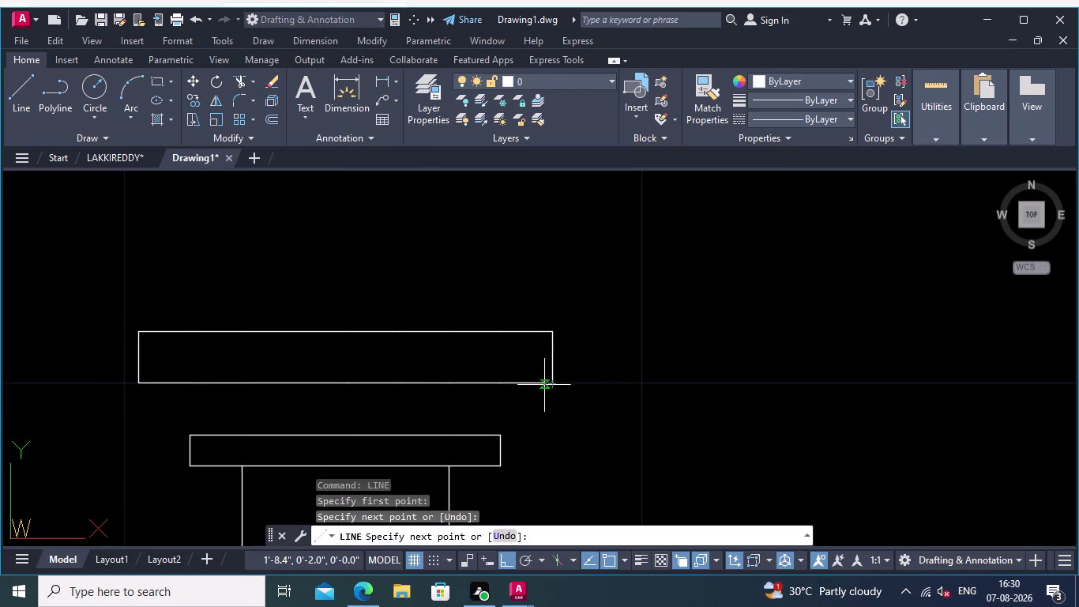
key(Return)
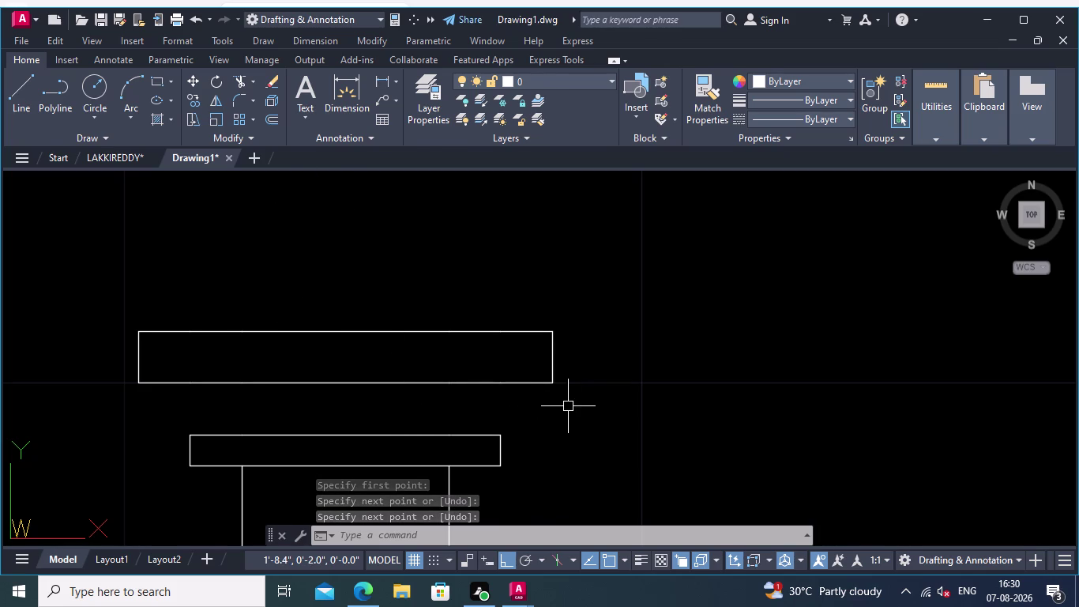
Window-select all the band's segments and JOIN them into one polyline.
drag(573, 406, 575, 391)
click(86, 222)
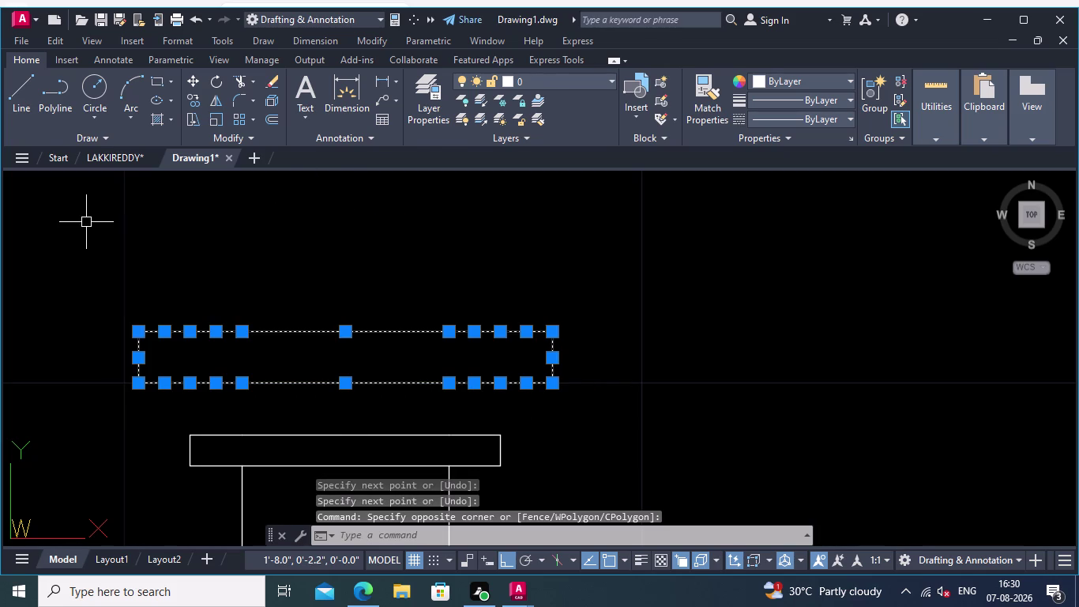
text(join)
key(Return)
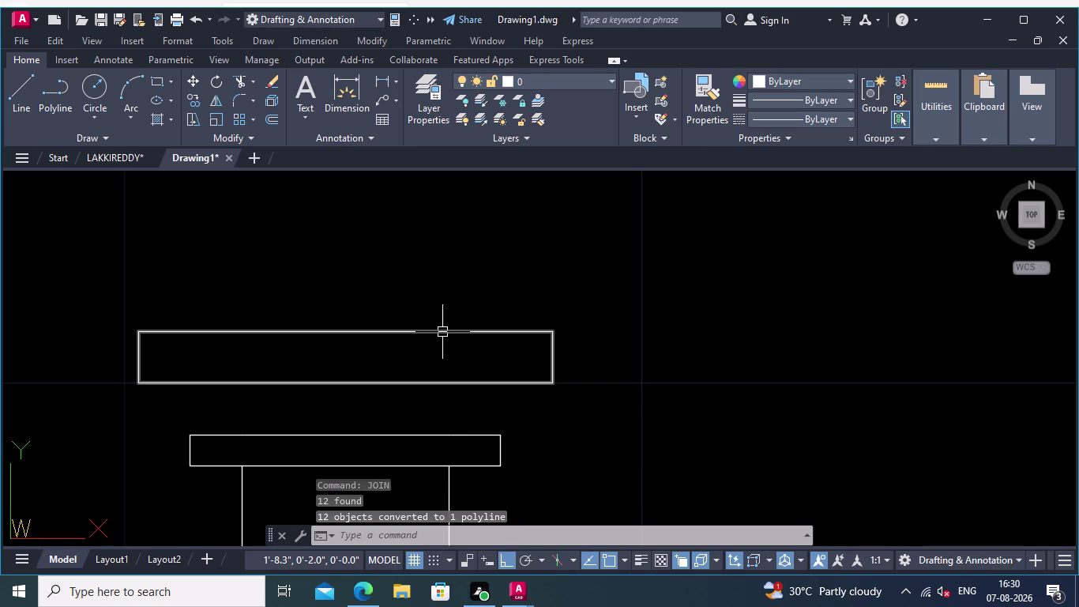
Attempt an offset with the mistyped distance '0.01.', which fails.
click(271, 124)
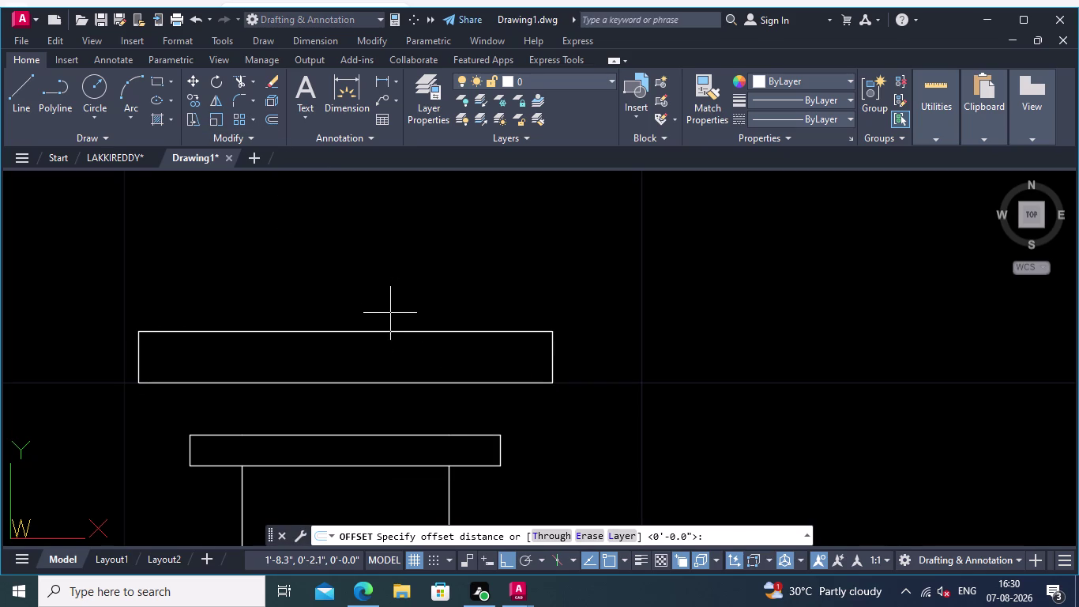
click(391, 332)
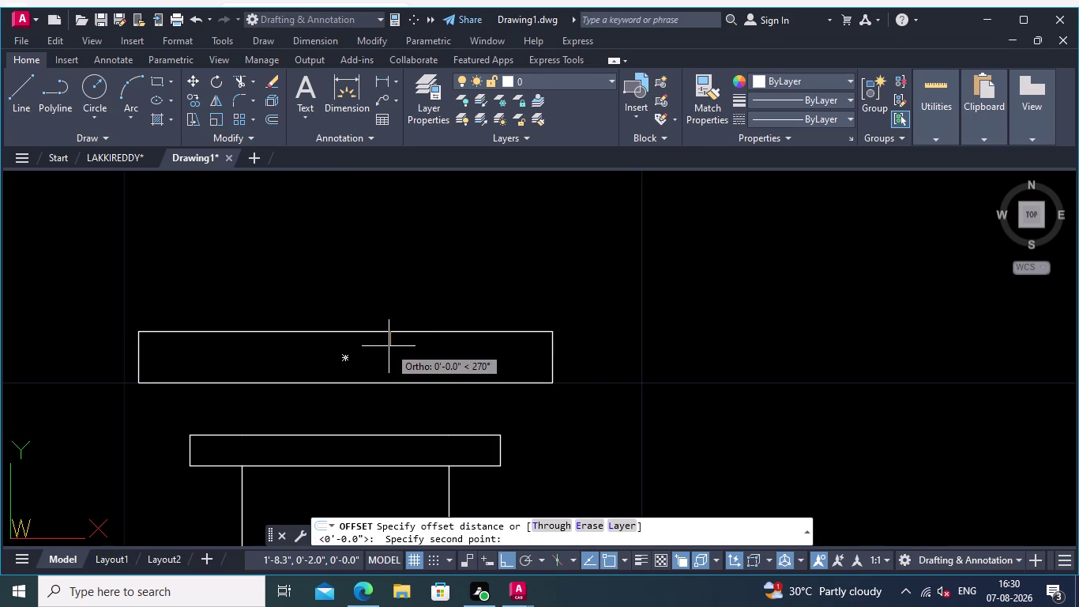
text(0.01.)
key(Return)
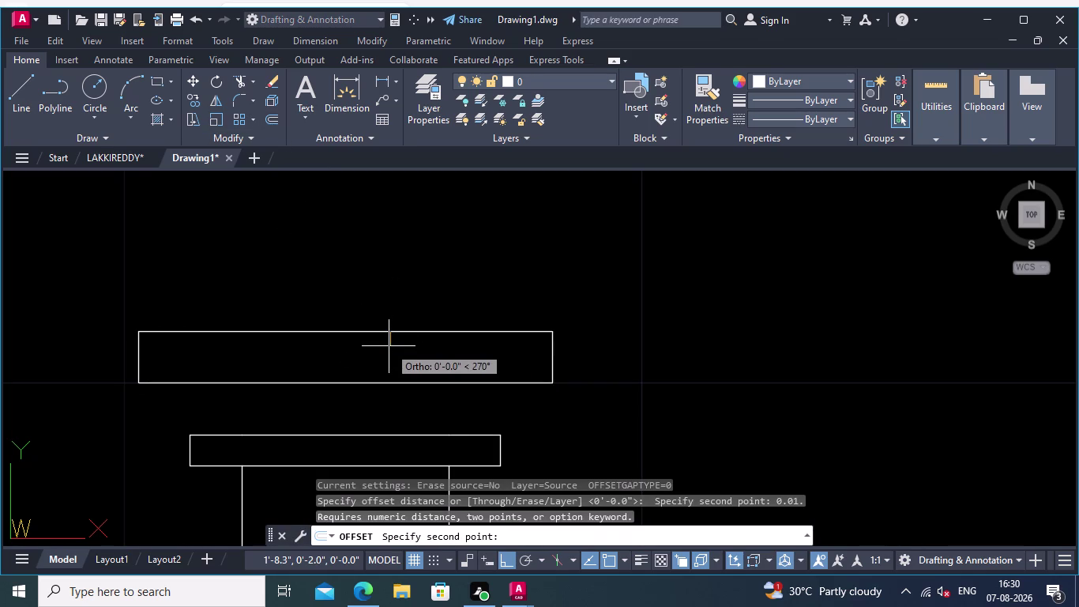
key(Return)
click(394, 331)
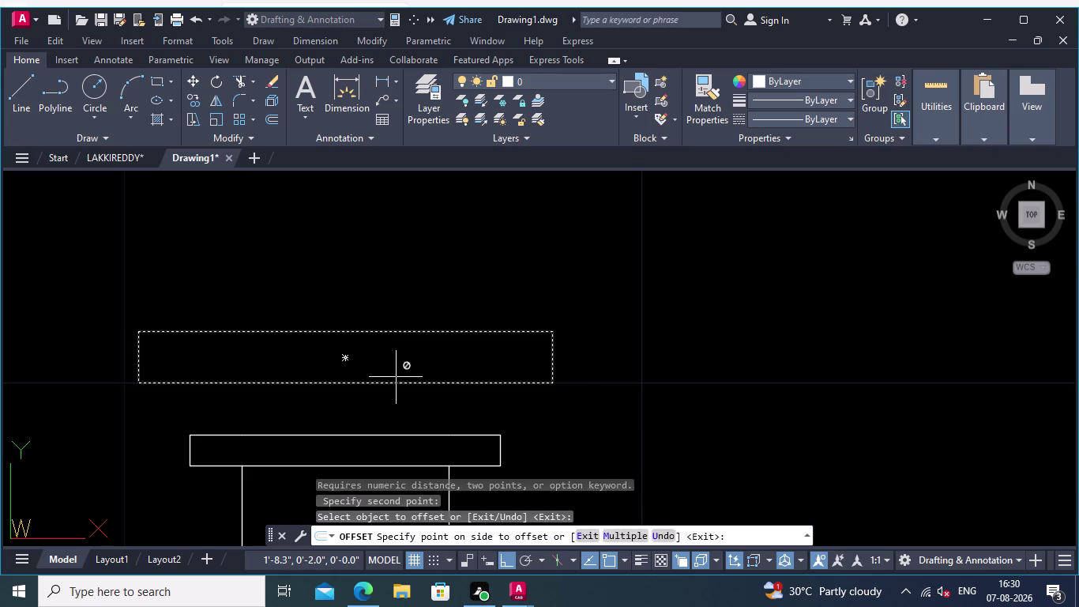
click(396, 377)
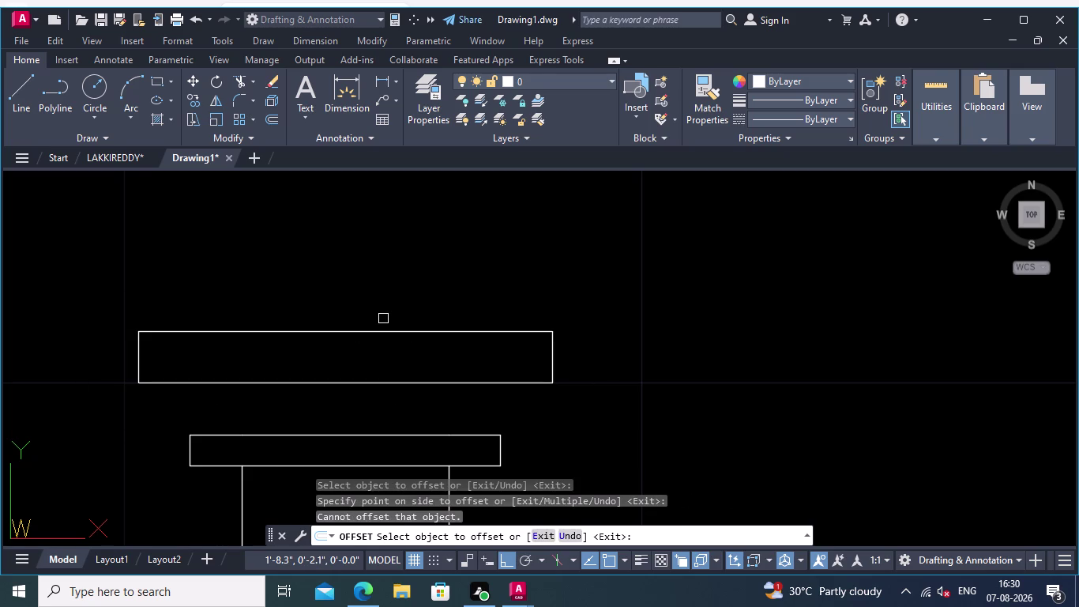
key(Return)
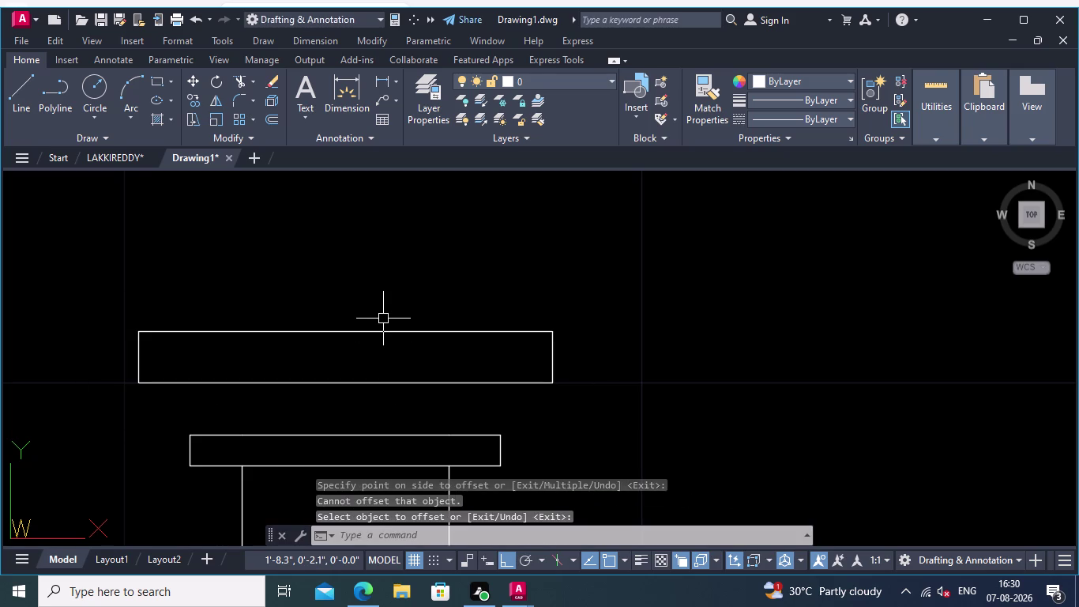
Offset the band polyline 0.01 inward.
key(Return)
text(0.01)
key(Return)
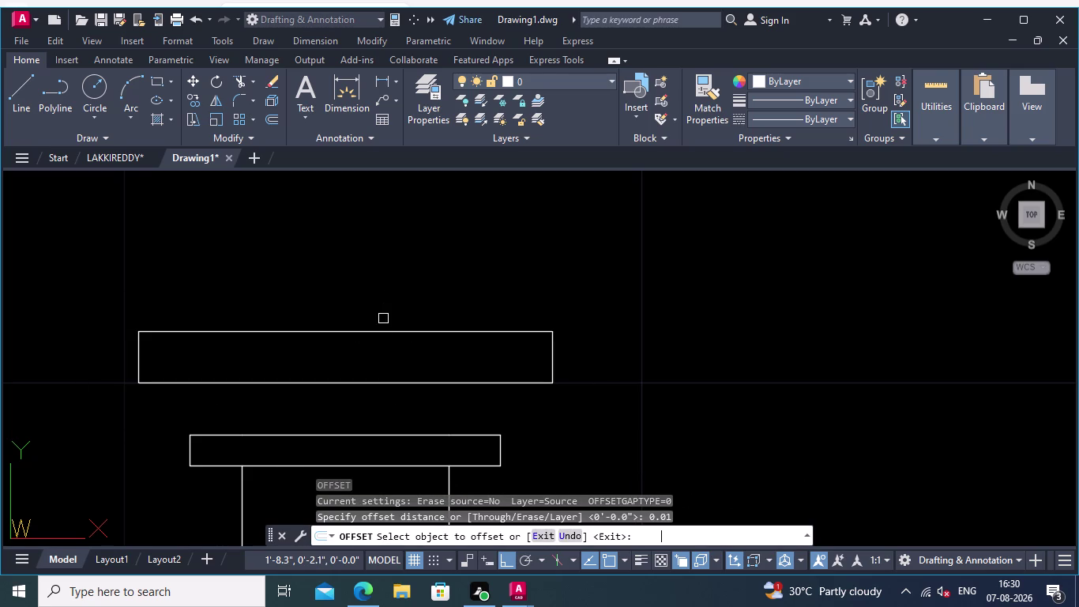
click(352, 330)
click(350, 347)
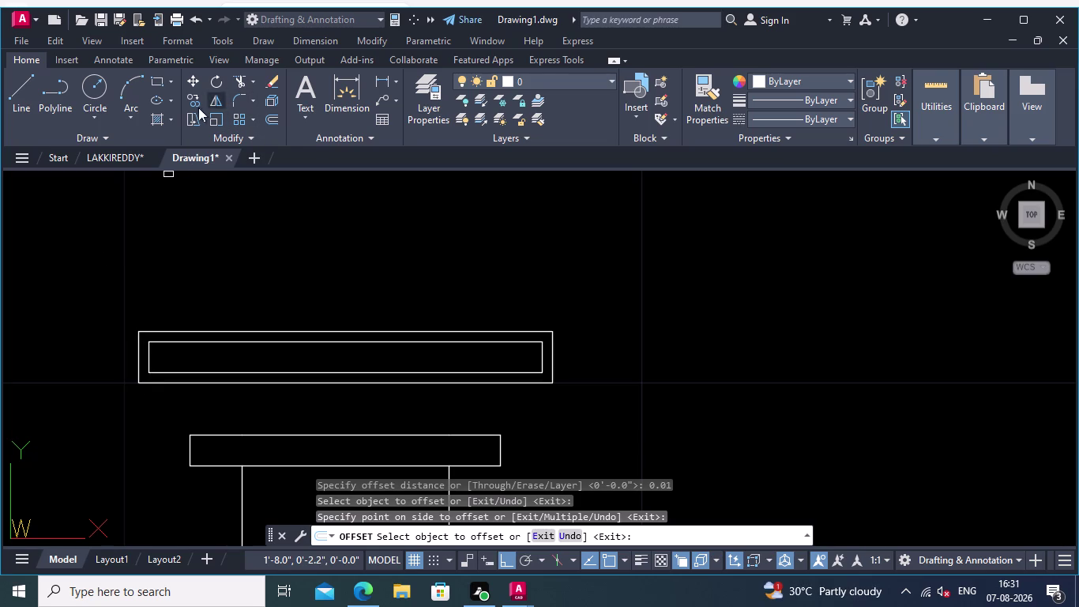
click(130, 113)
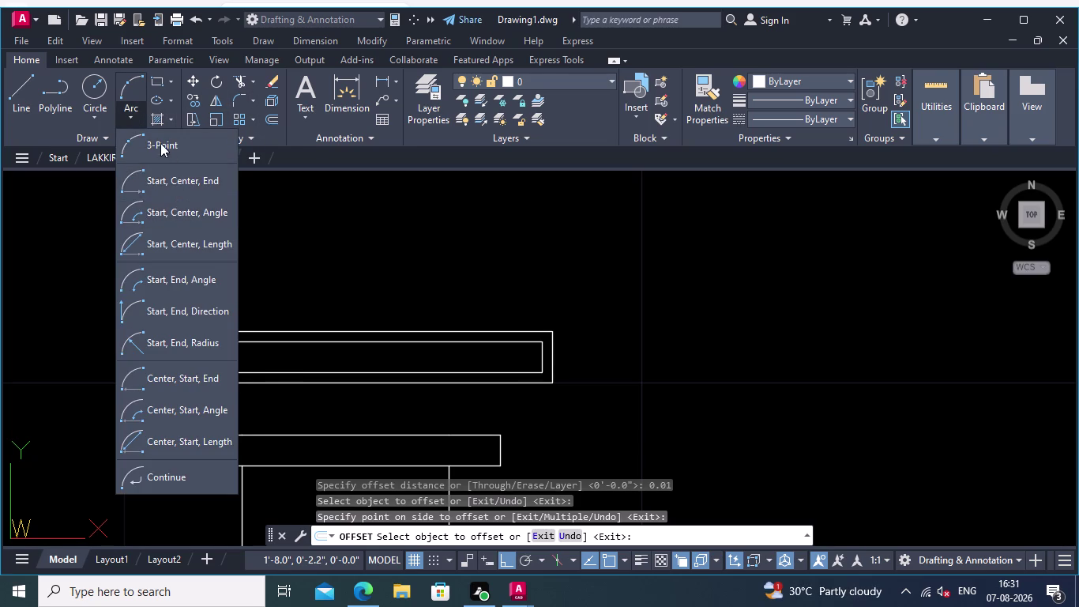
click(161, 143)
click(151, 372)
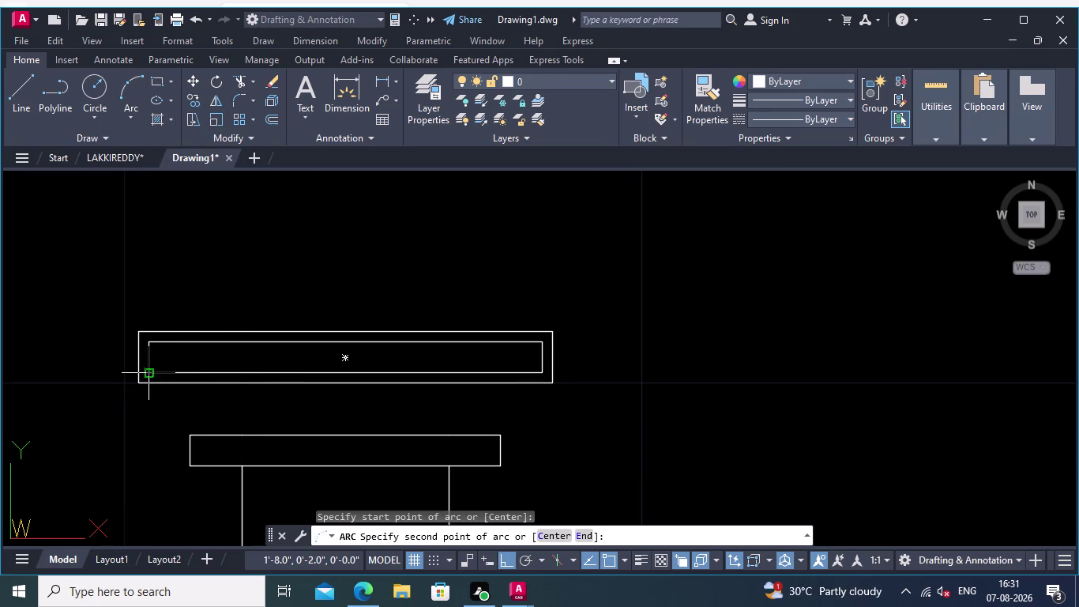
click(172, 415)
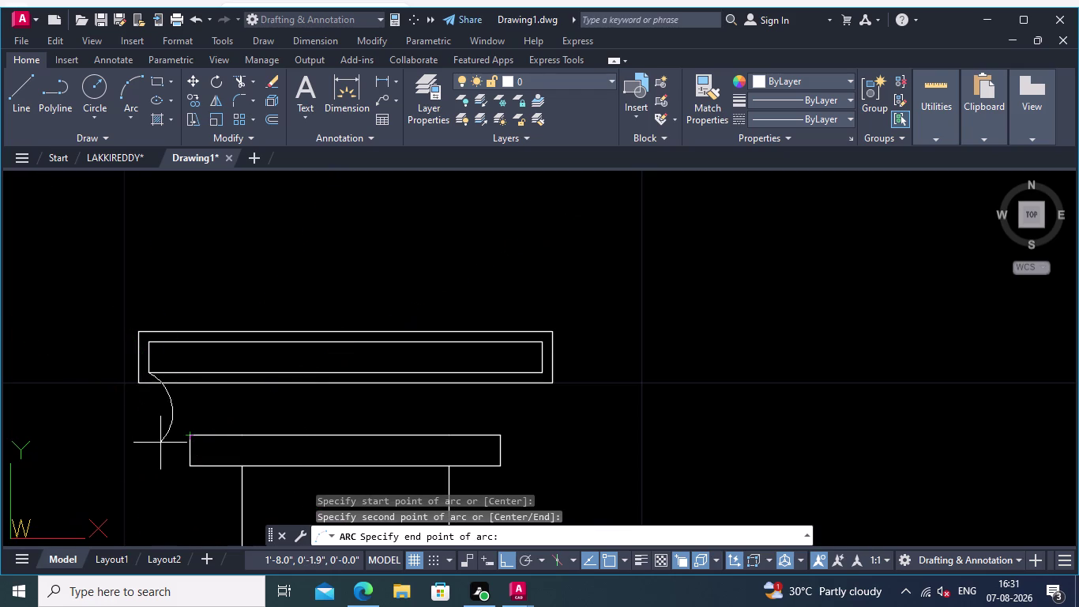
key(Escape)
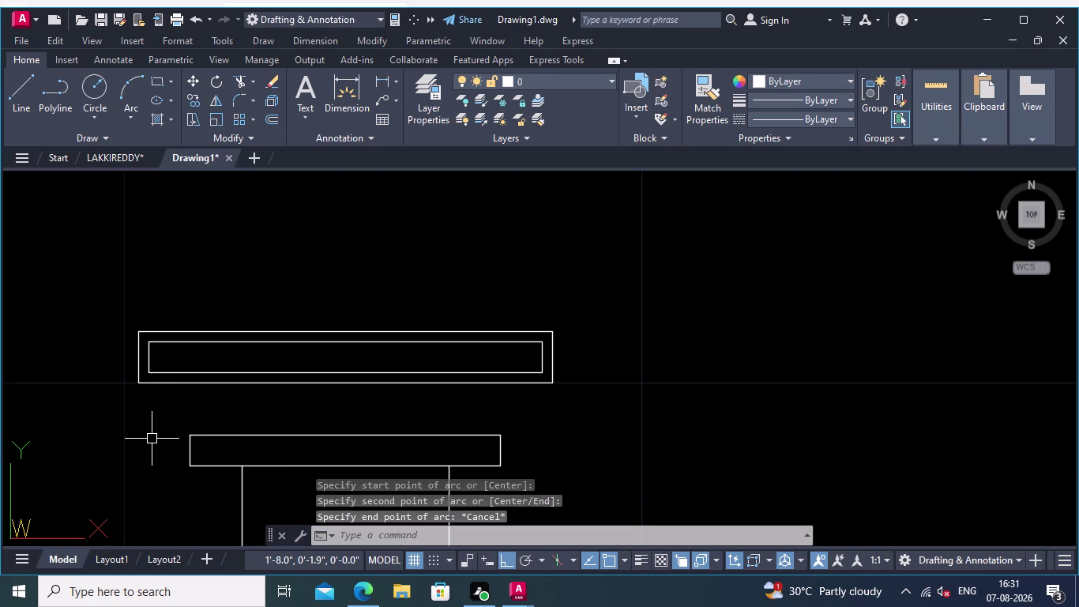
click(127, 80)
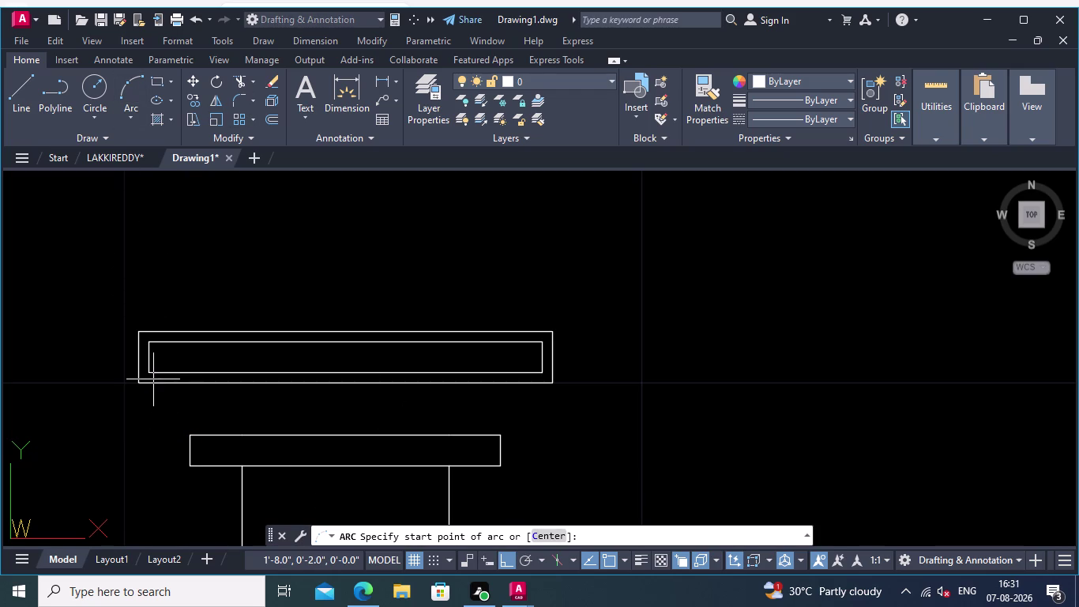
click(146, 374)
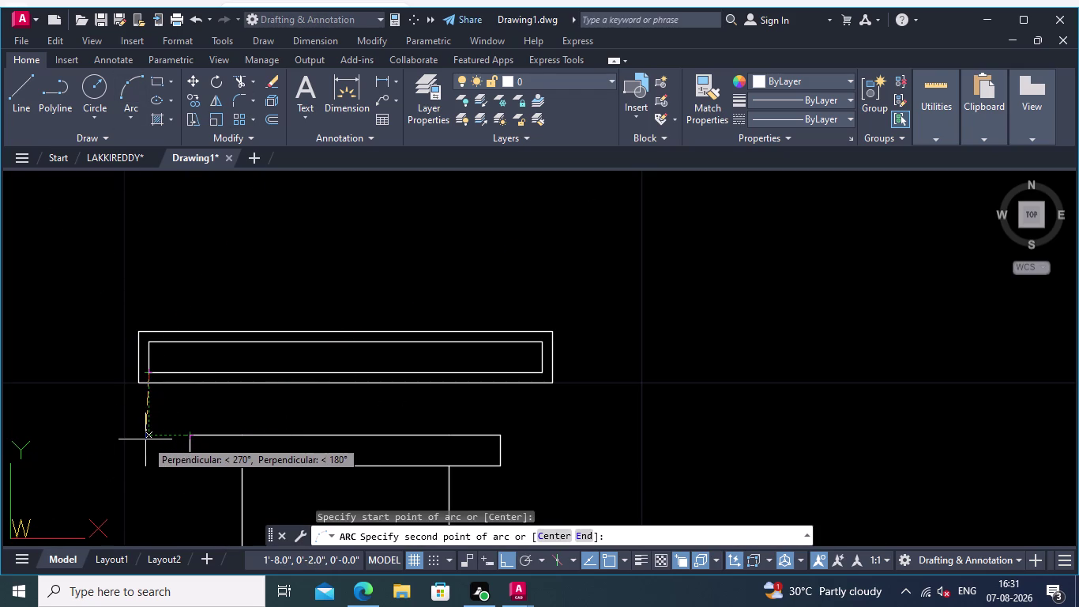
click(145, 439)
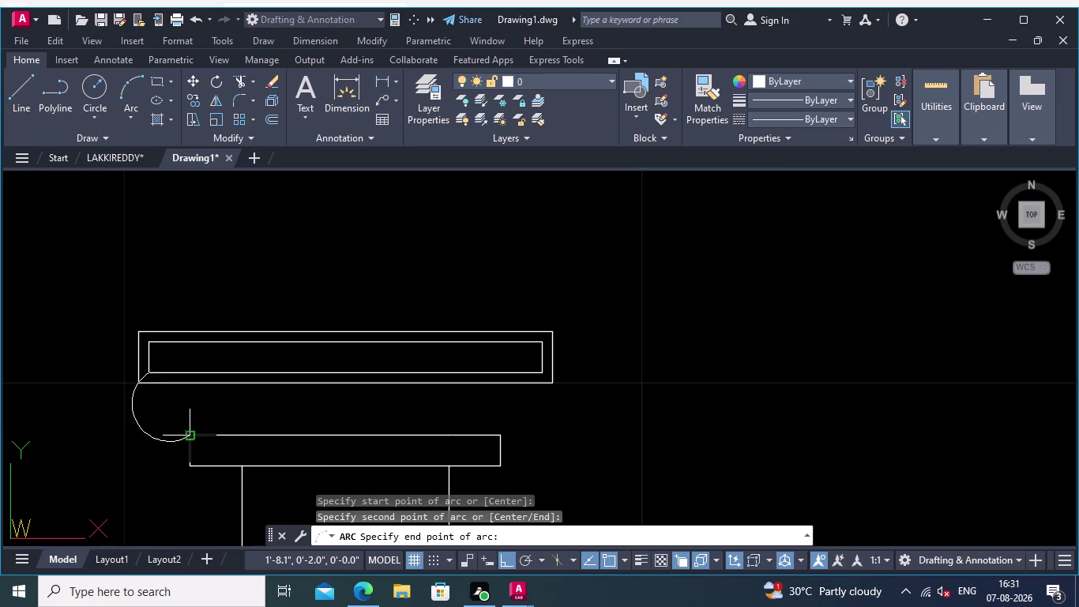
key(Escape)
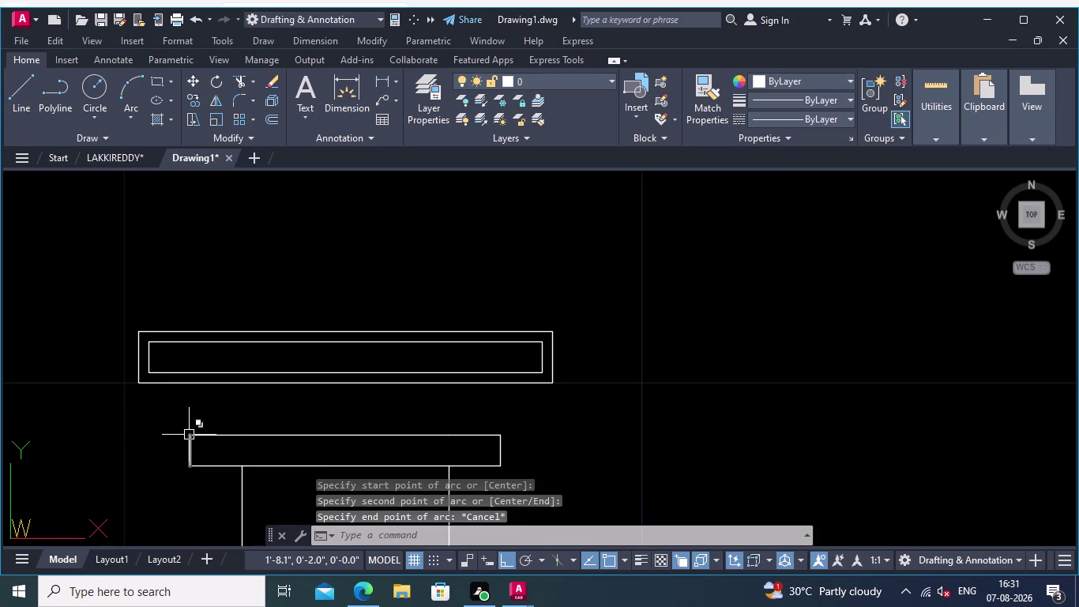
scroll(down, 3)
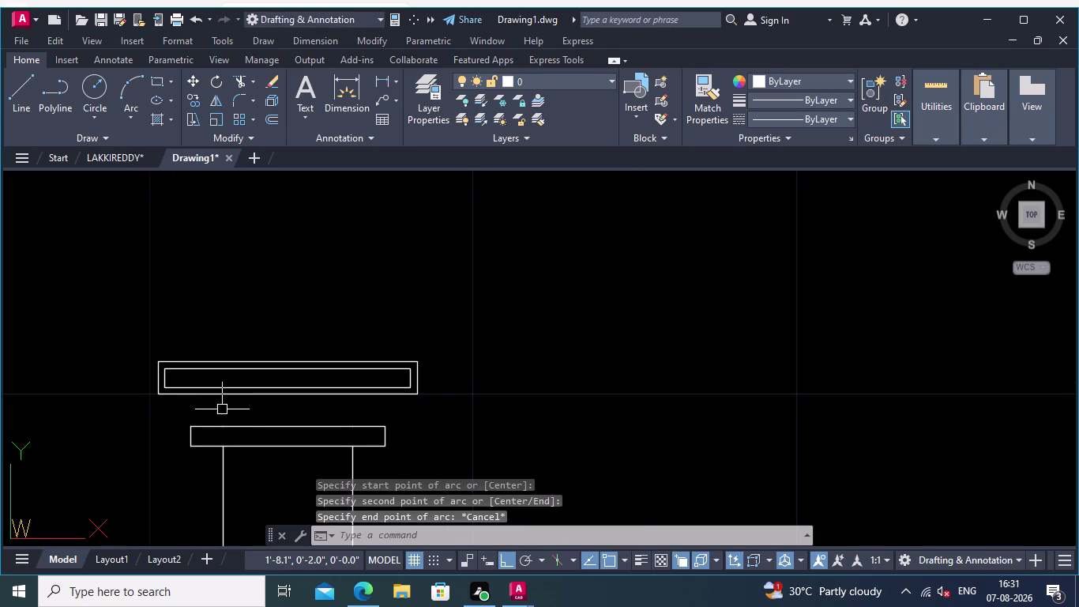
middle_drag(218, 410, 179, 405)
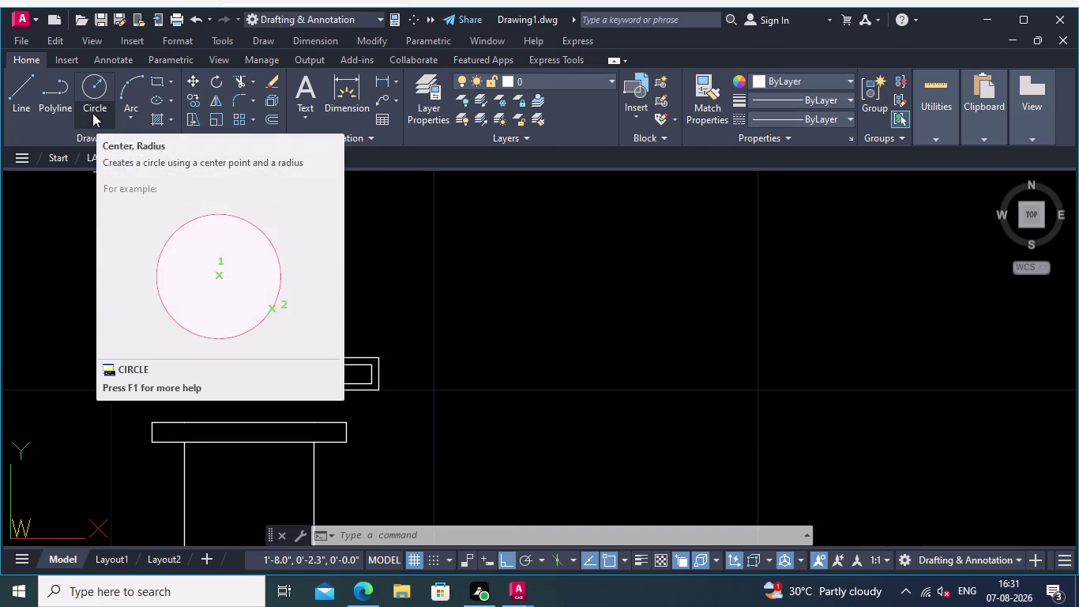
click(94, 113)
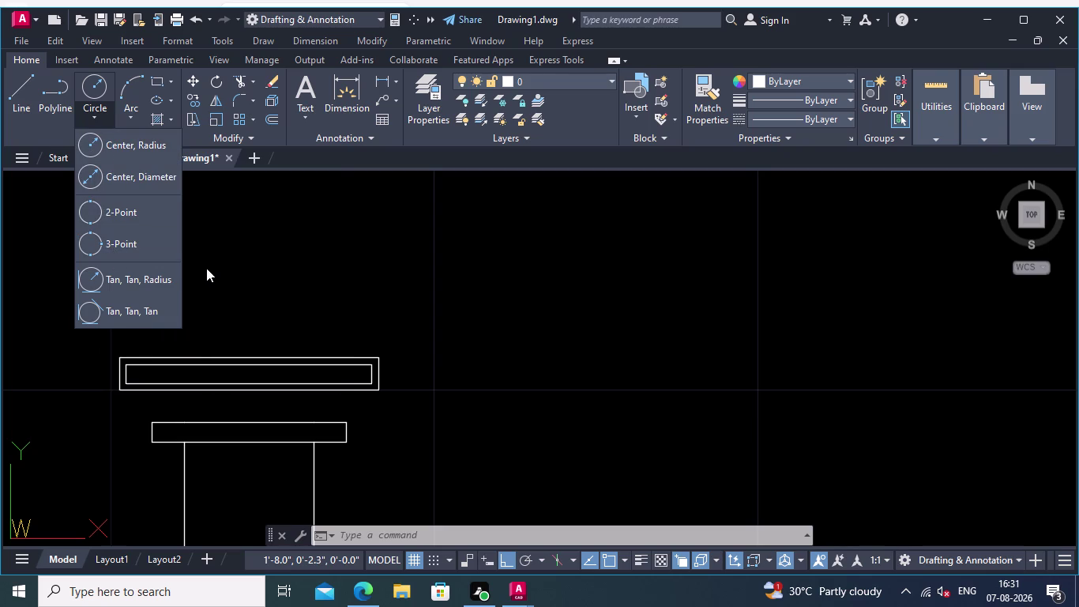
click(134, 207)
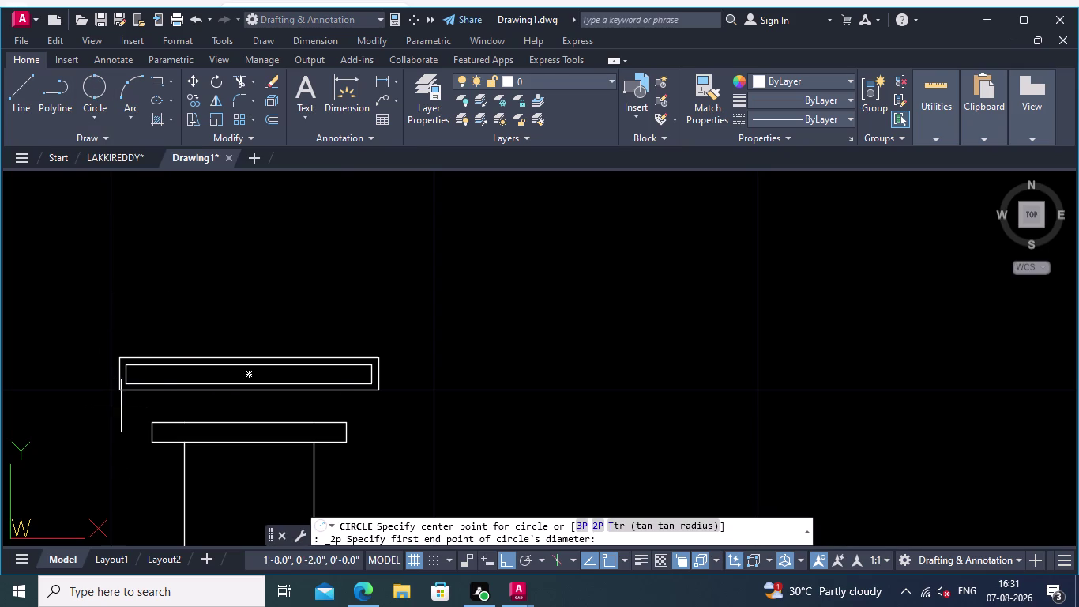
middle_drag(123, 406, 147, 410)
scroll(up, 3)
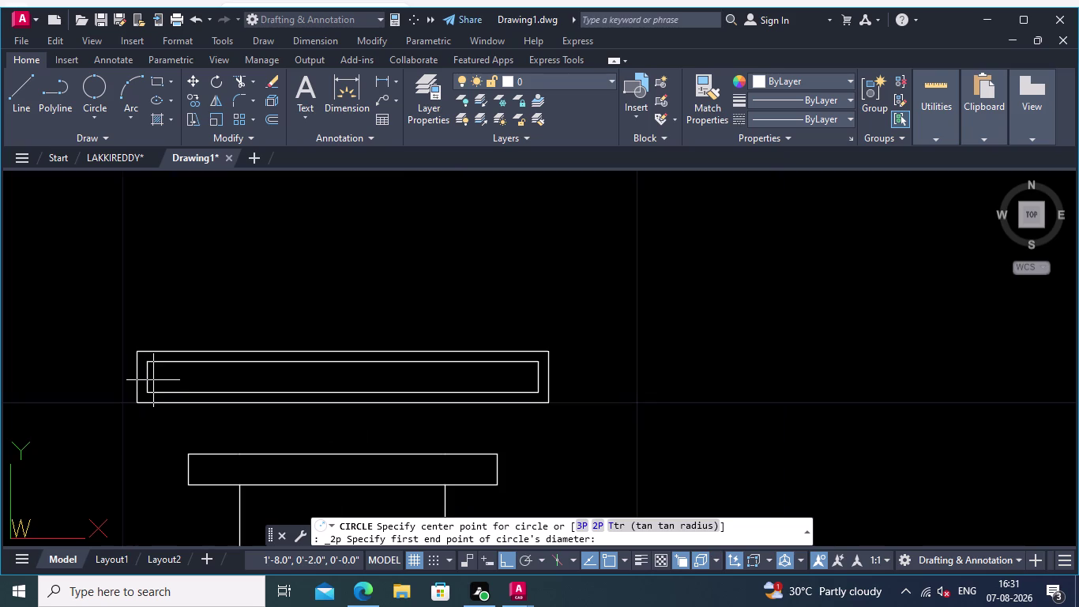
click(147, 392)
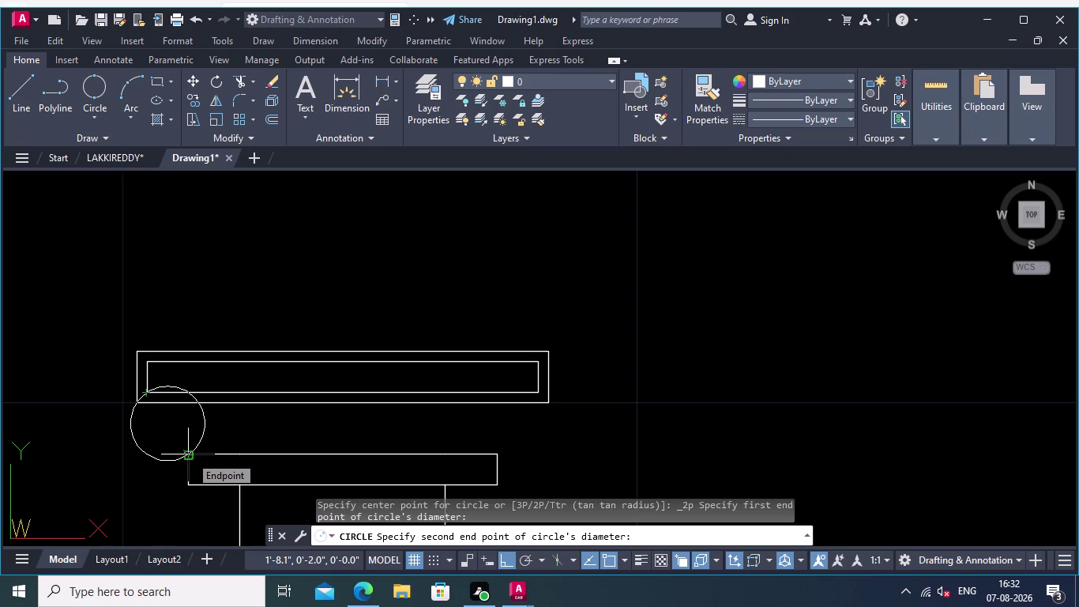
scroll(up, 3)
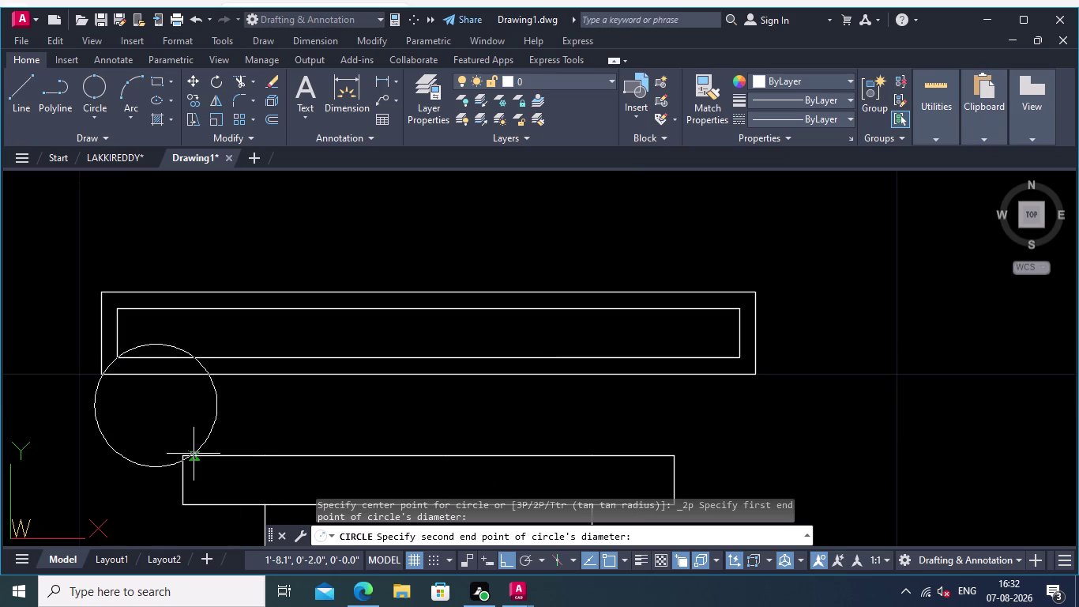
key(Escape)
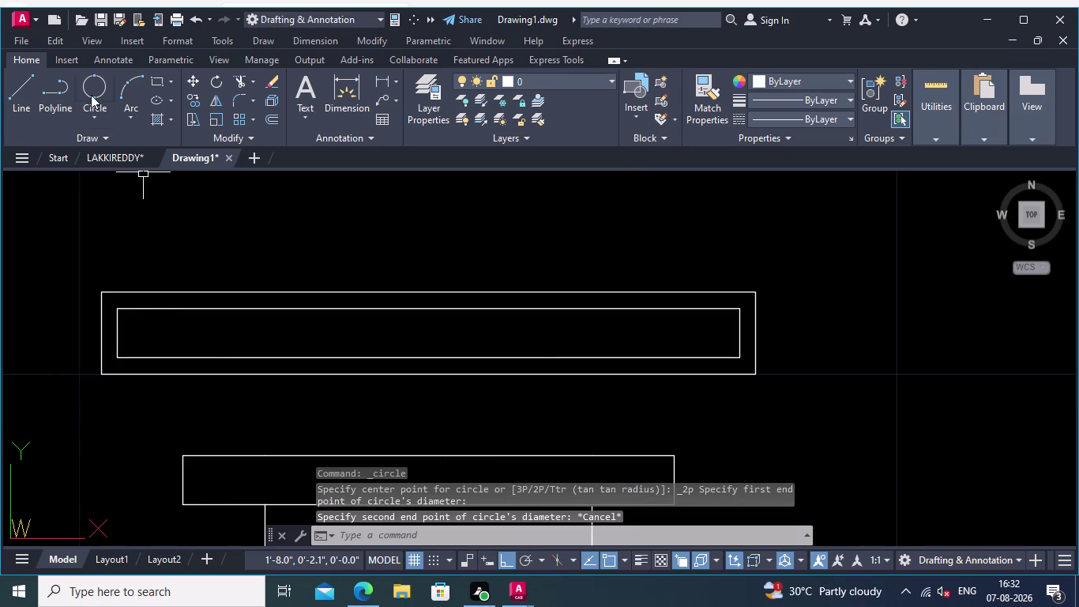
click(92, 84)
click(116, 310)
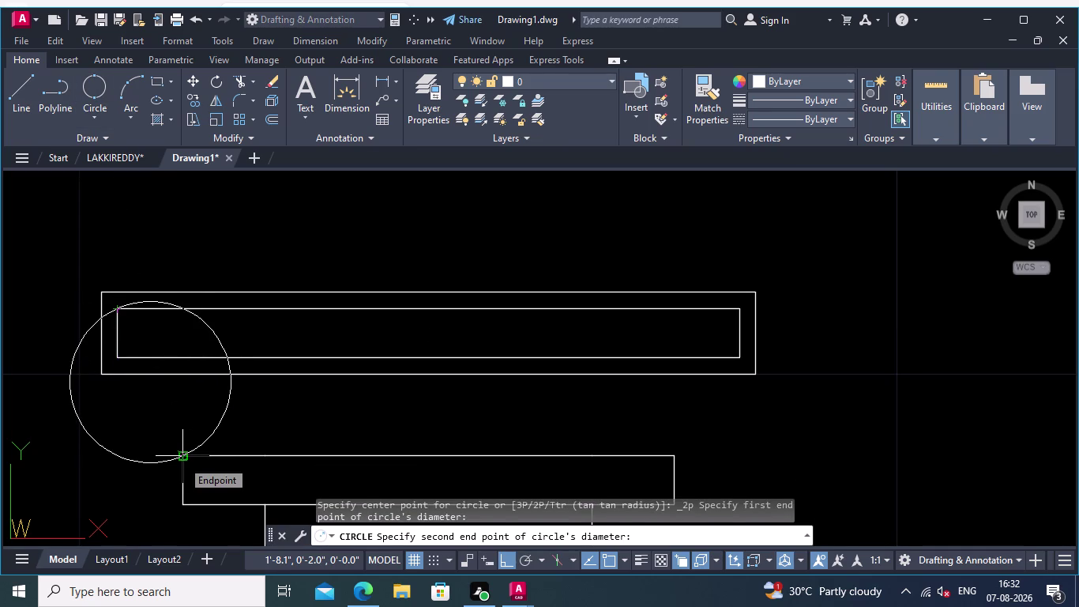
key(Escape)
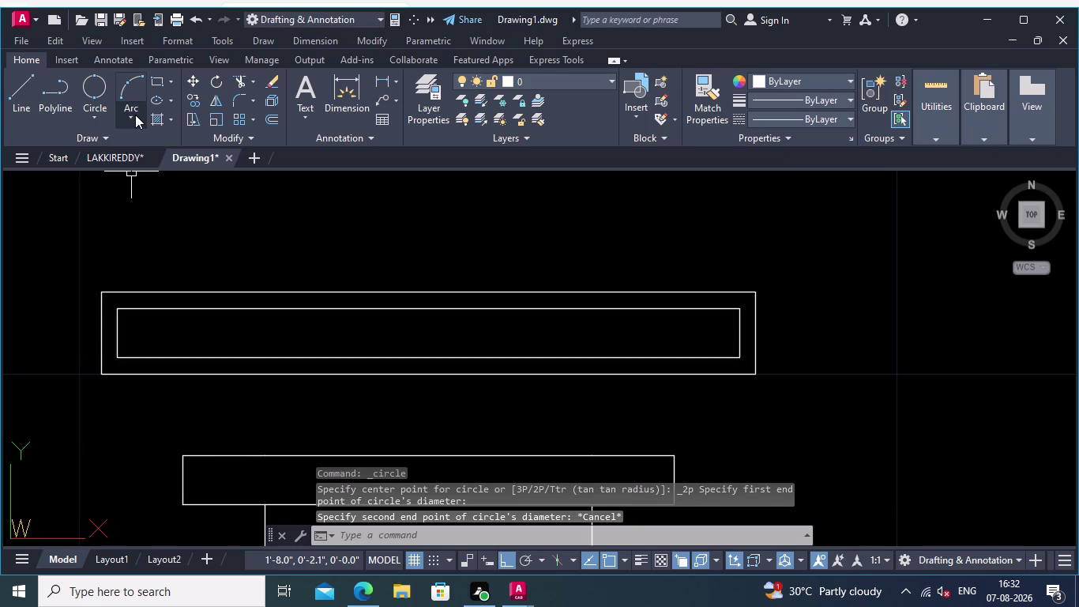
Start a three-point arc from the cap's inner lower-left corner, then cancel it.
click(130, 115)
click(160, 139)
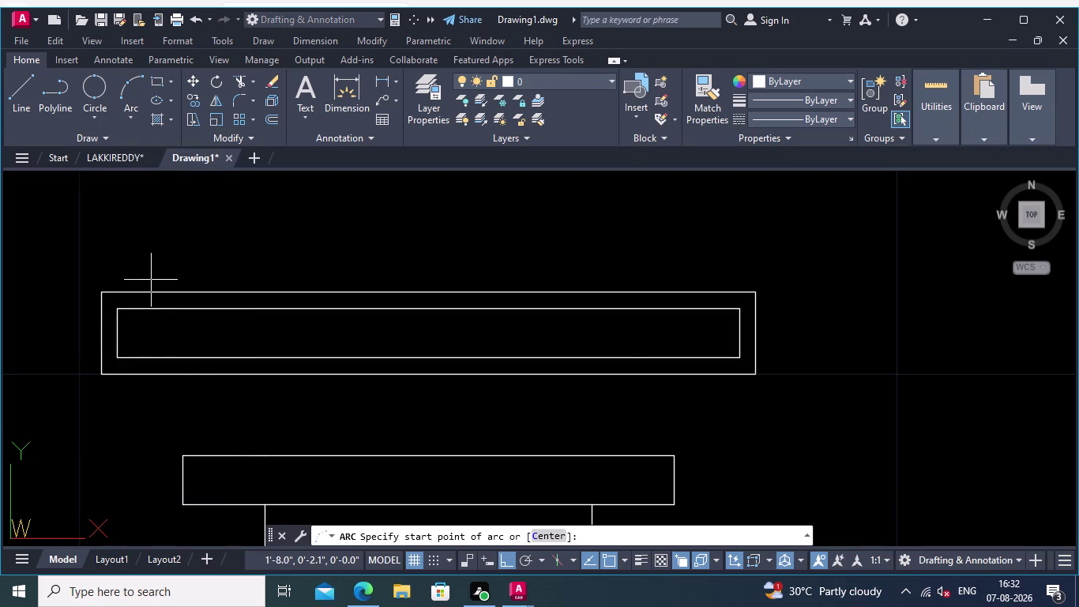
click(116, 356)
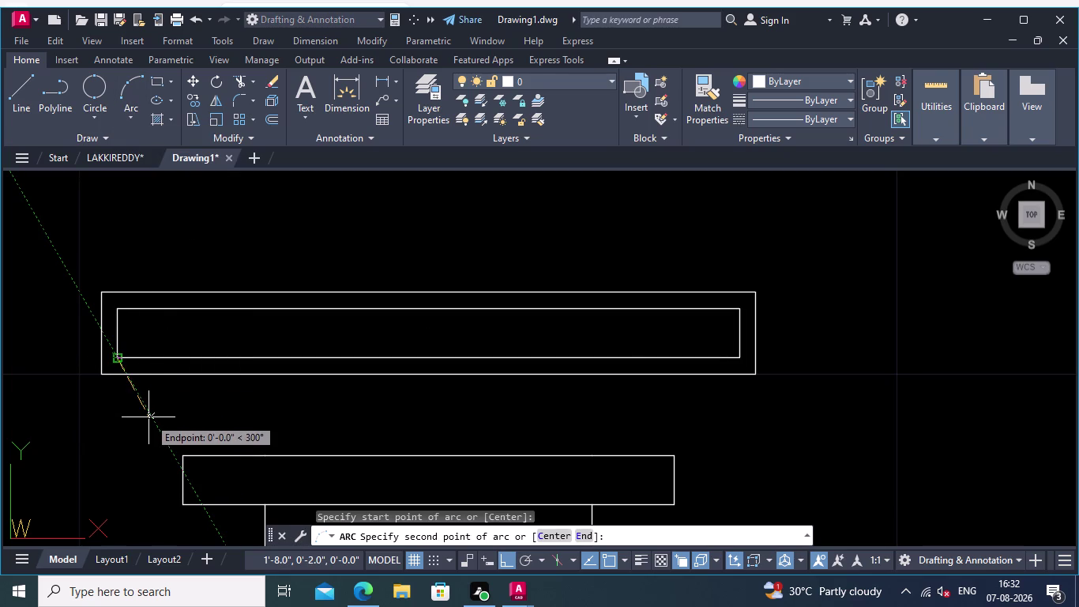
click(148, 417)
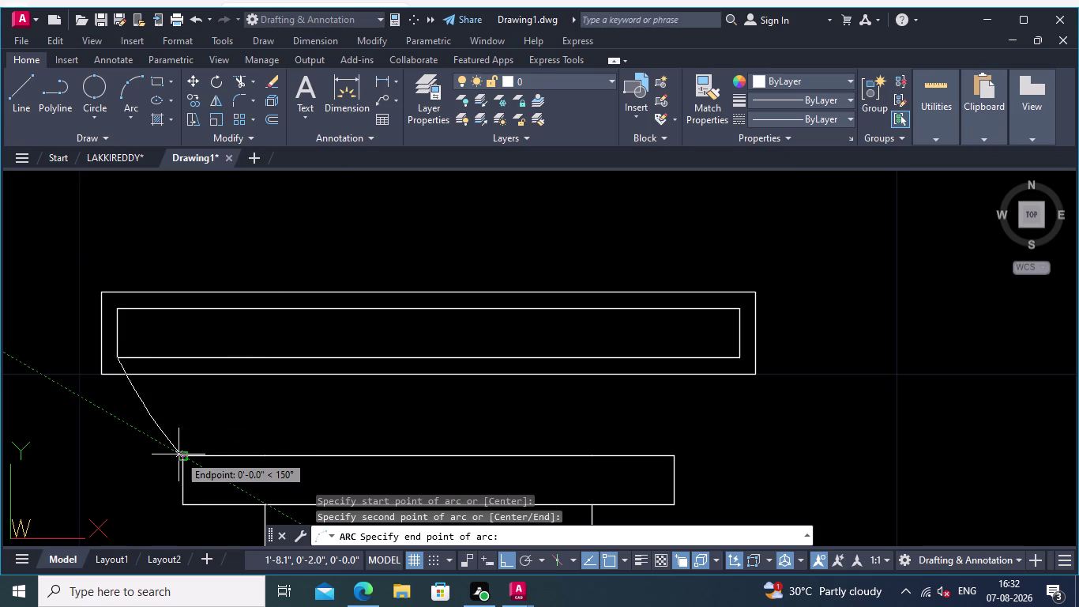
key(Escape)
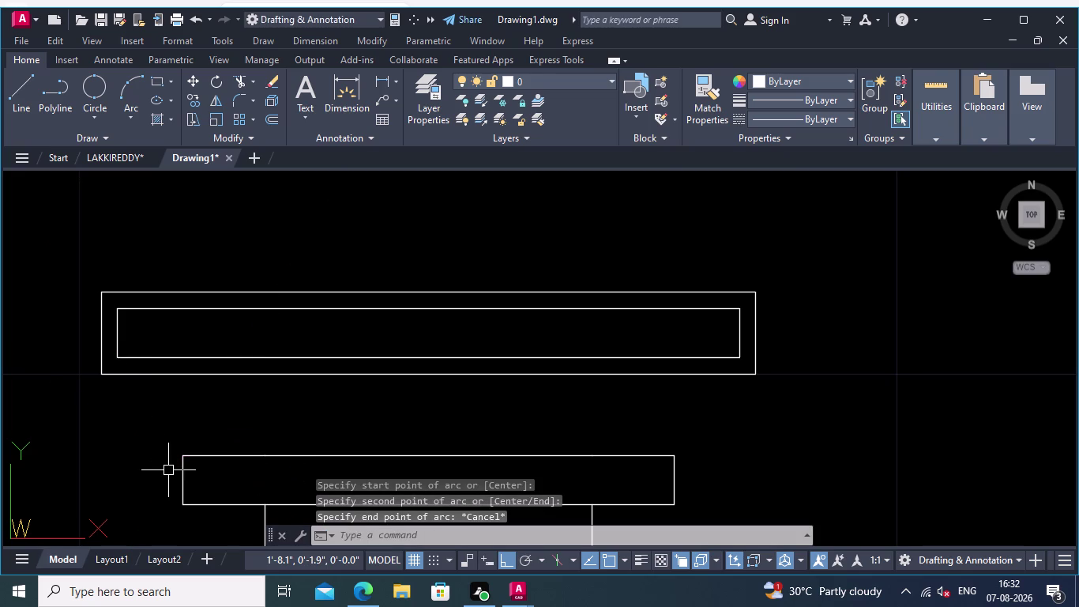
Start another arc from that corner toward the lower block, then cancel it.
click(128, 81)
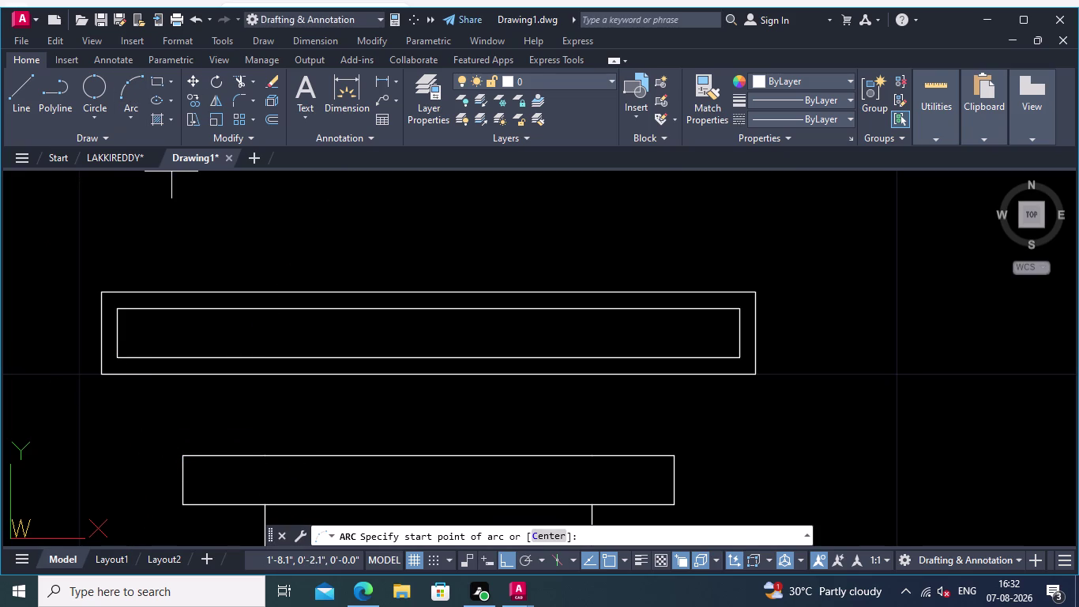
click(115, 356)
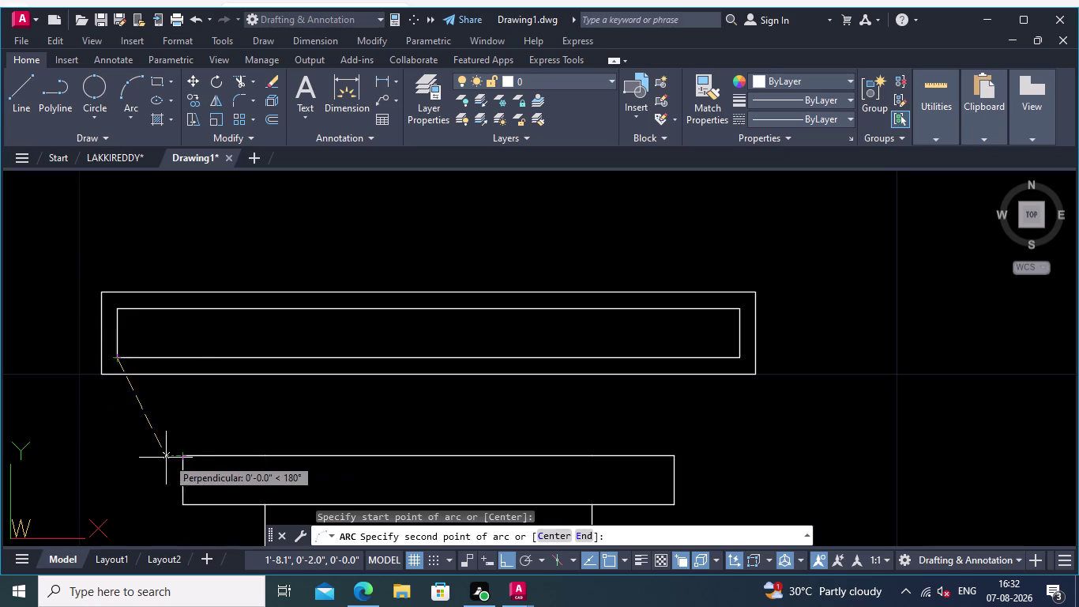
click(117, 460)
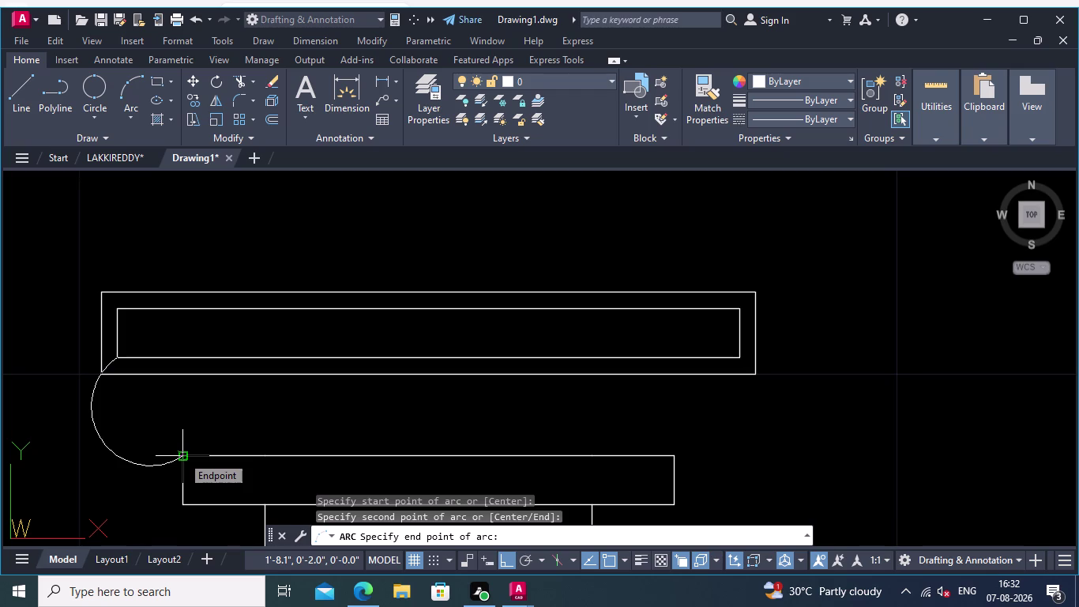
key(Escape)
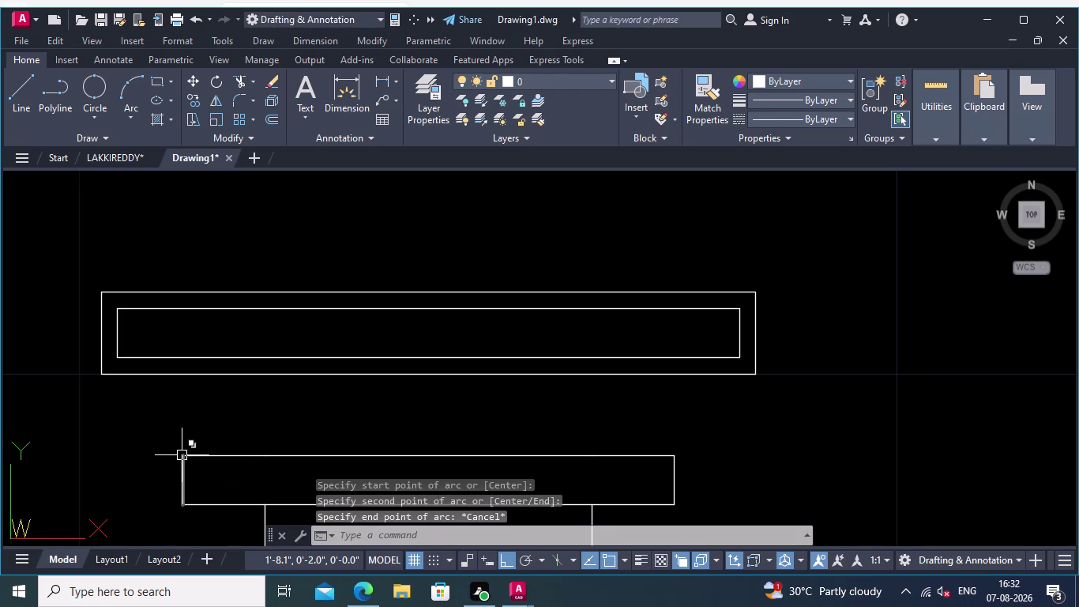
click(125, 114)
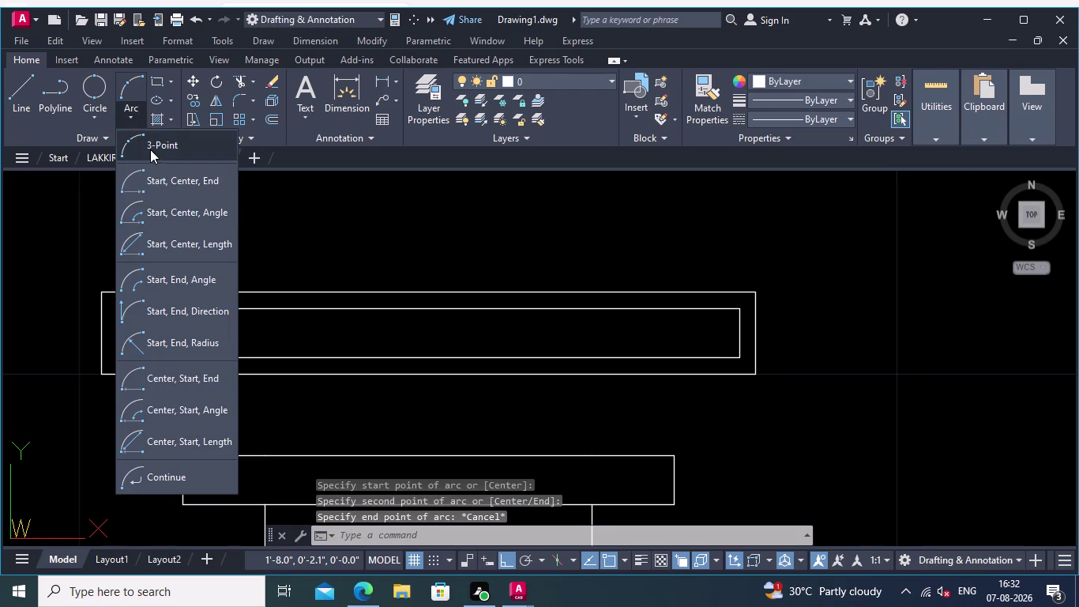
middle_drag(278, 213, 254, 212)
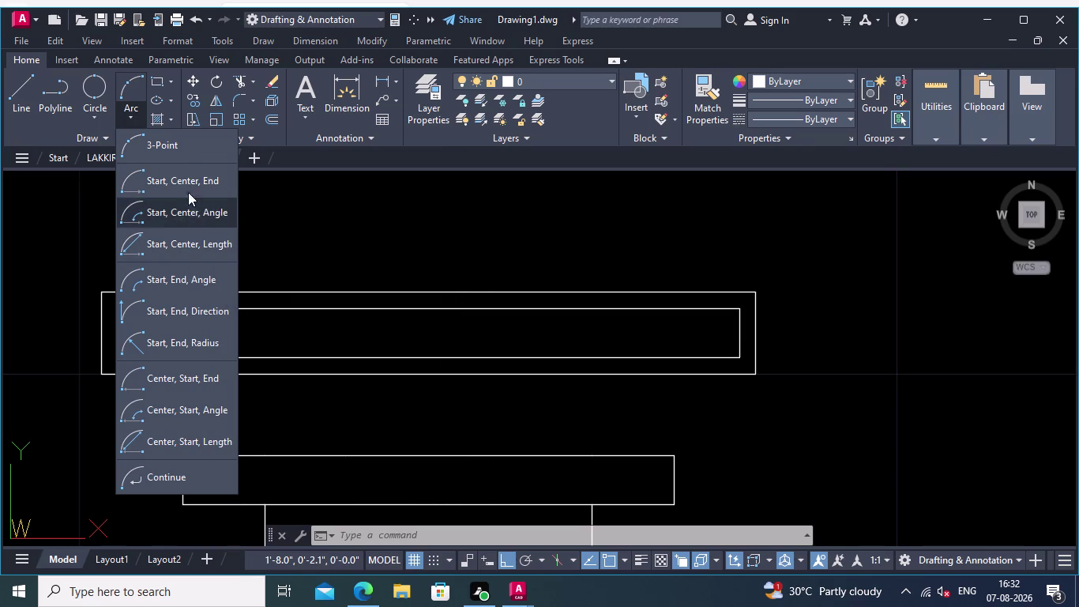
click(188, 181)
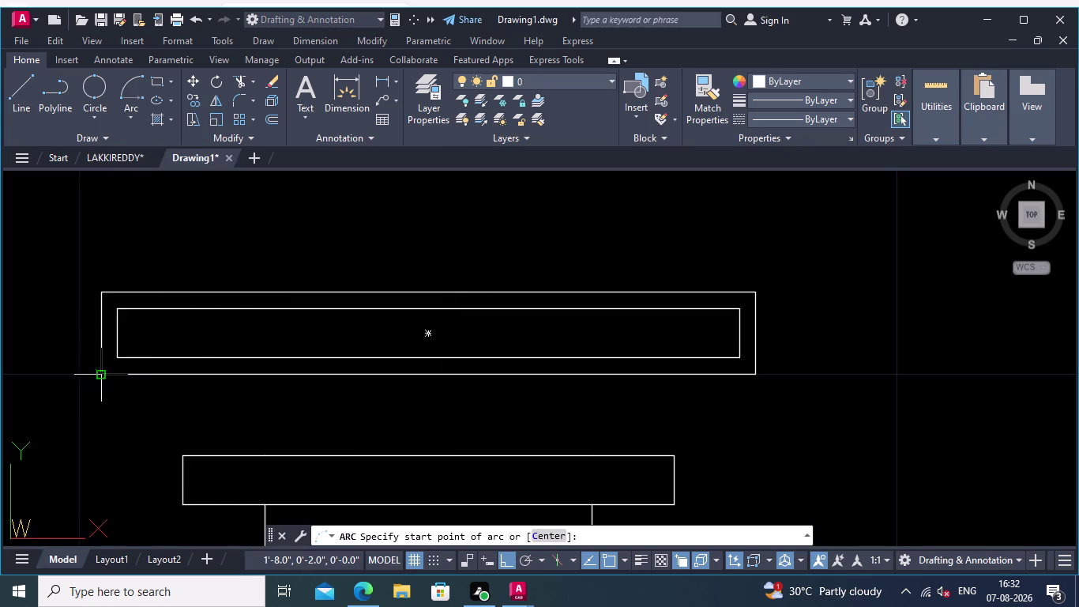
click(114, 357)
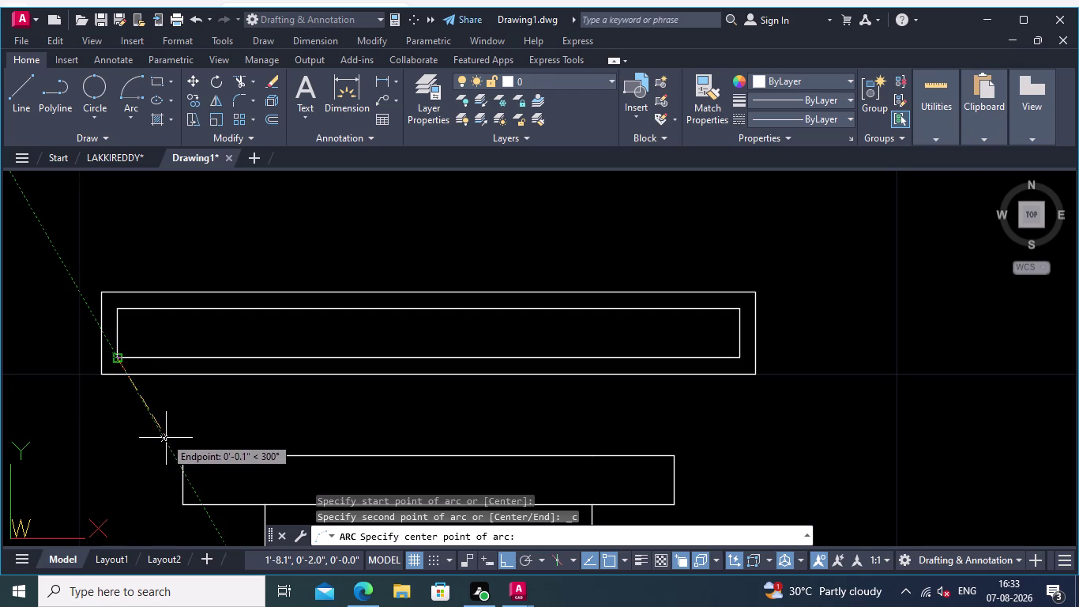
key(Escape)
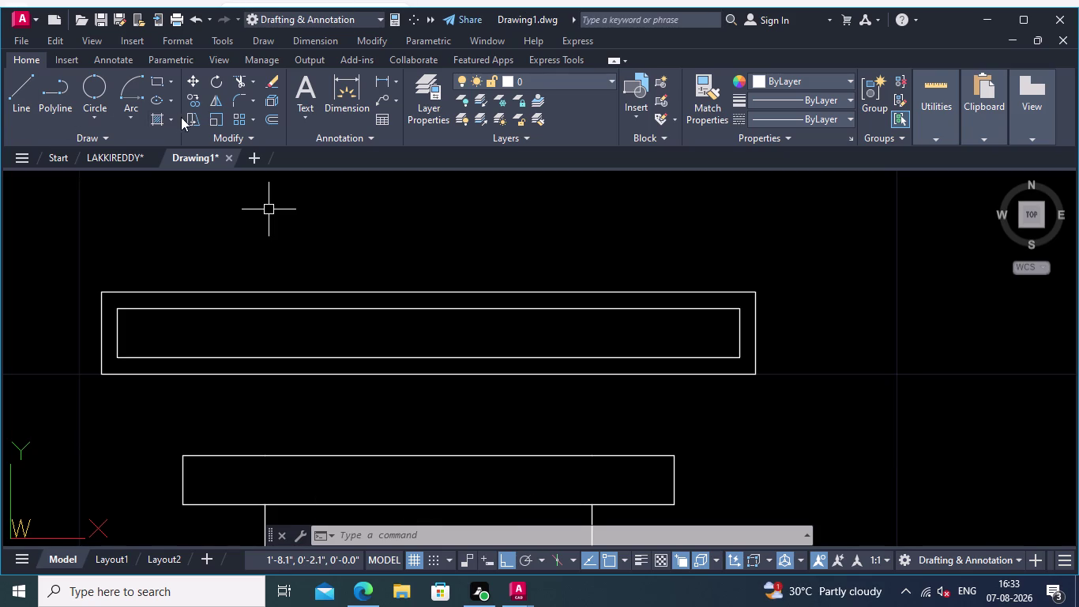
click(136, 112)
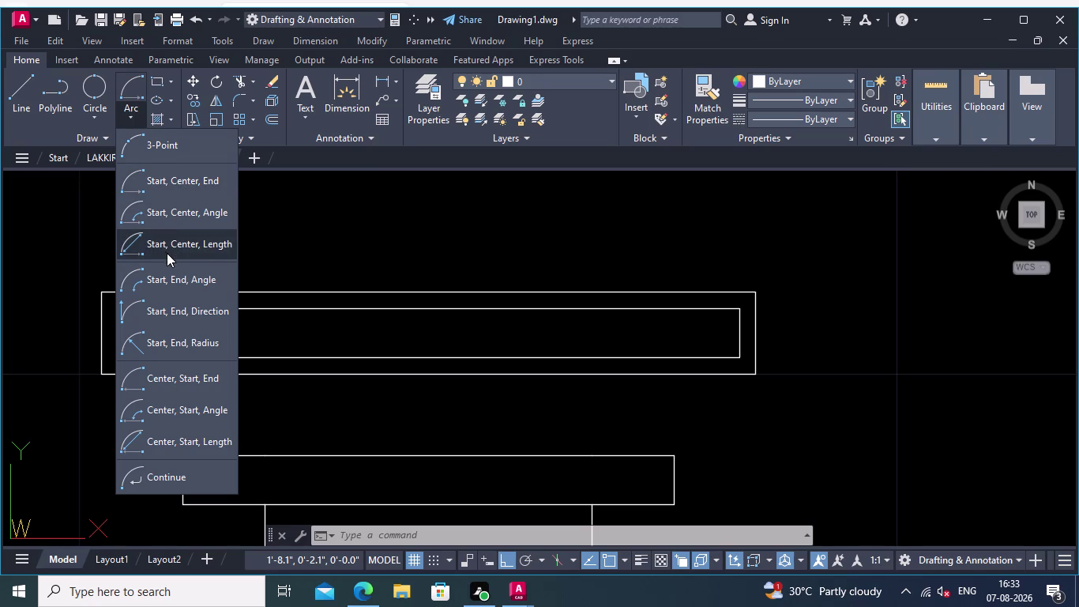
click(186, 185)
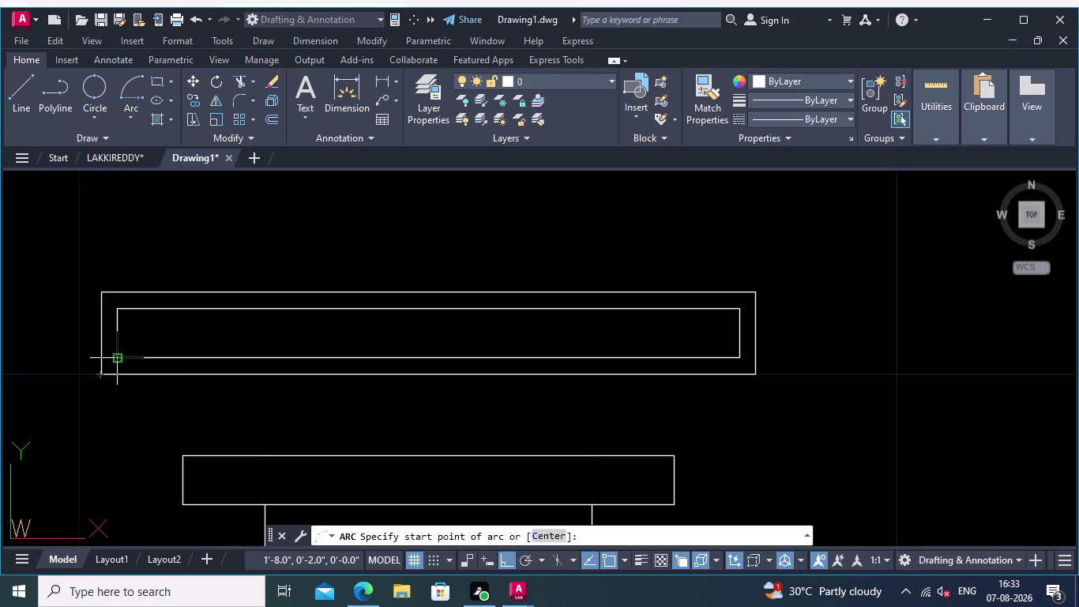
click(118, 358)
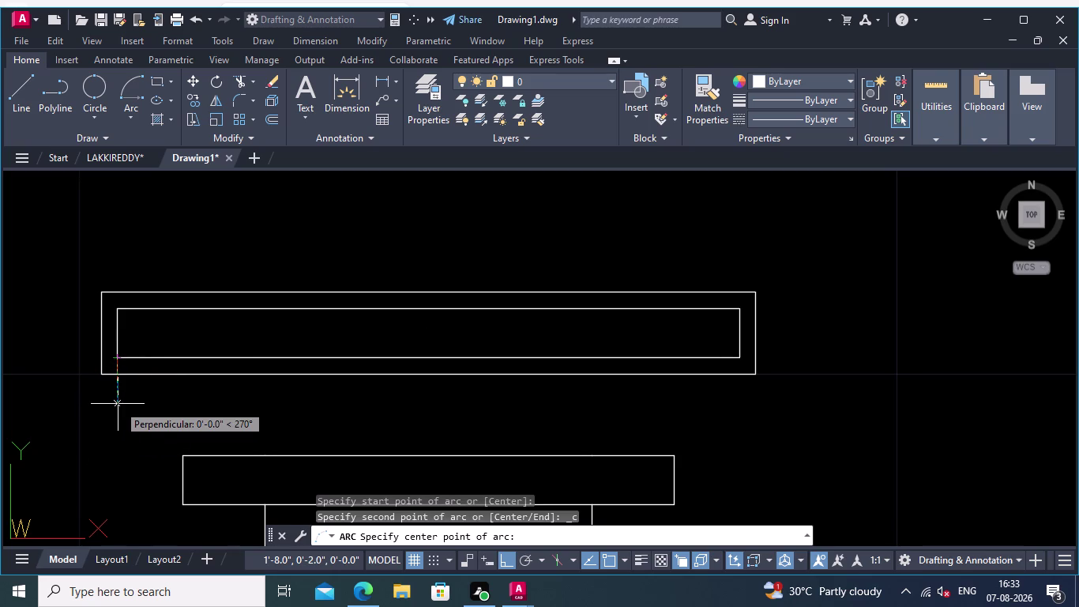
key(Escape)
click(25, 80)
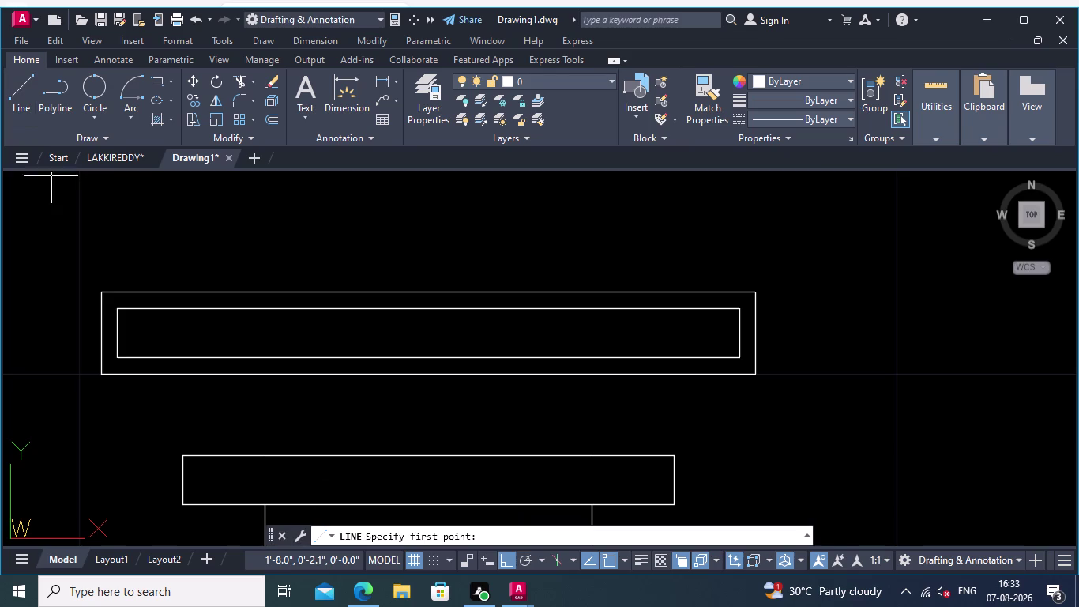
With angle tracking on, draw a vertical line down from the top band's left corner.
click(121, 355)
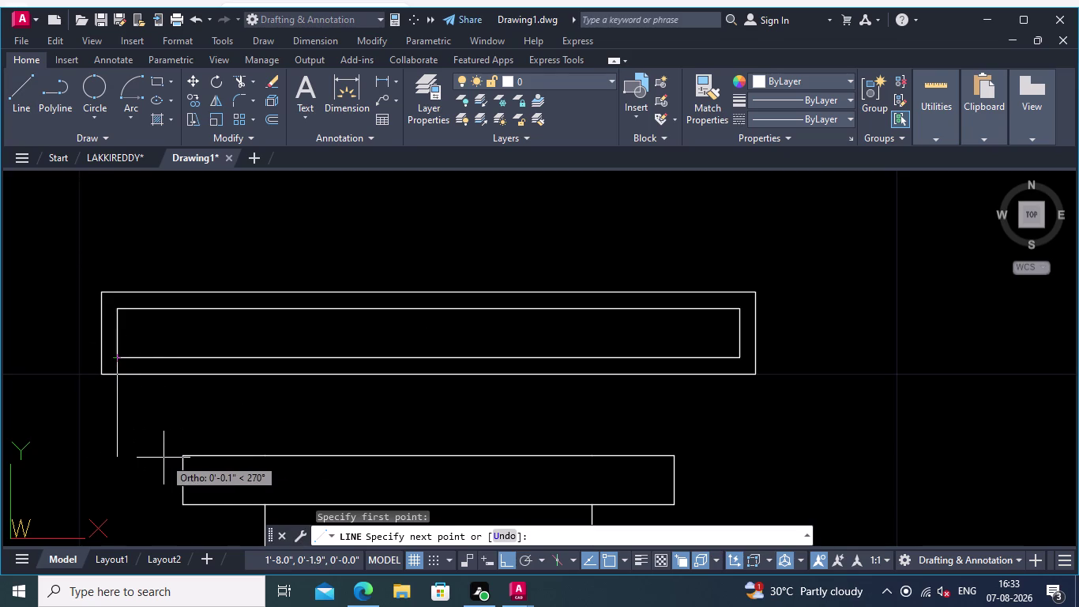
click(503, 559)
click(529, 559)
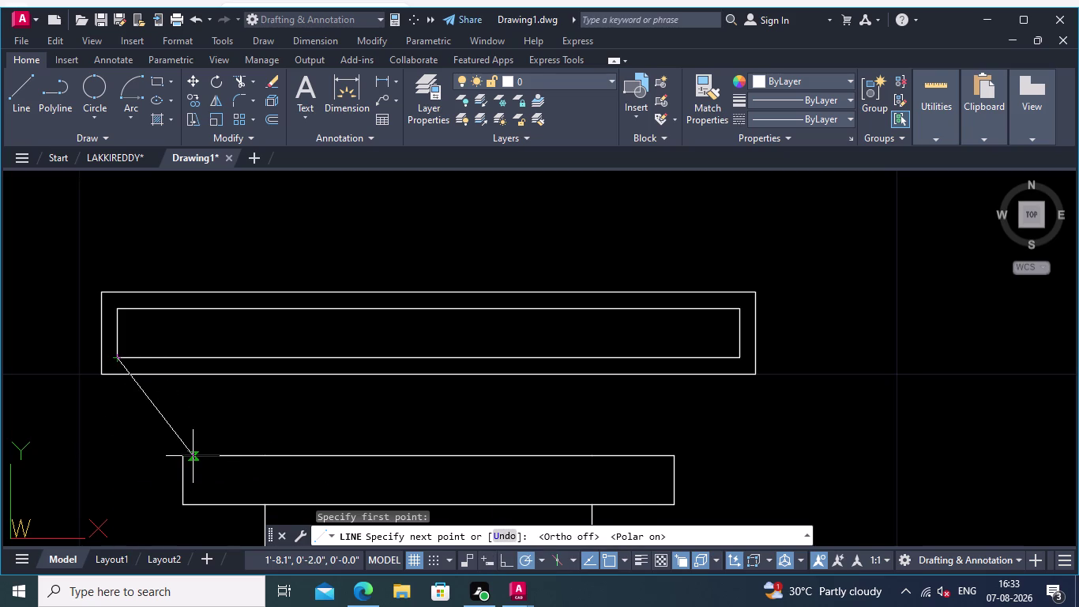
click(118, 459)
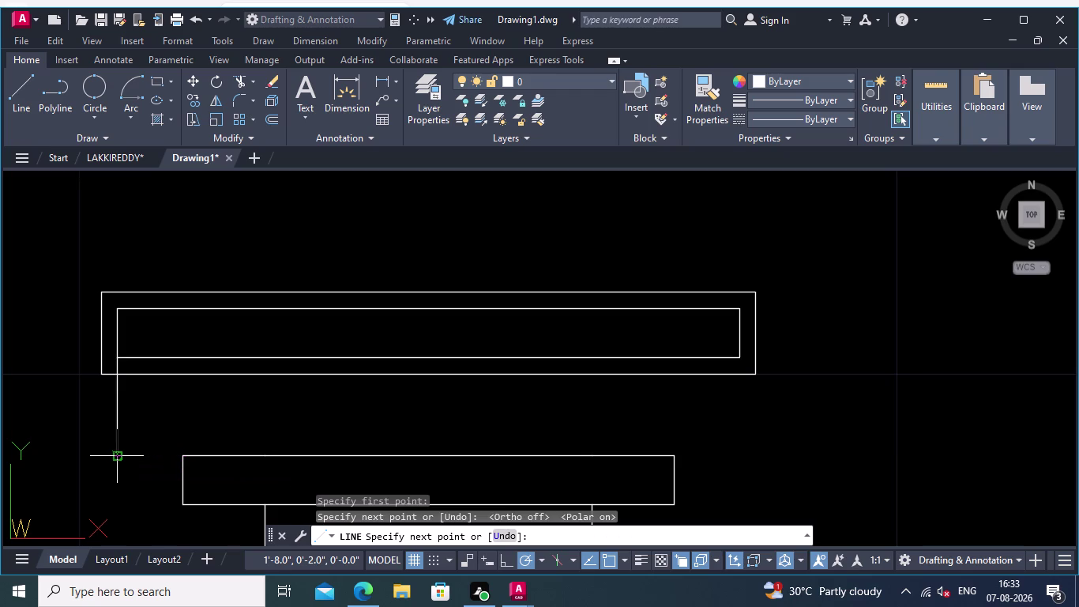
key(space)
key(space)
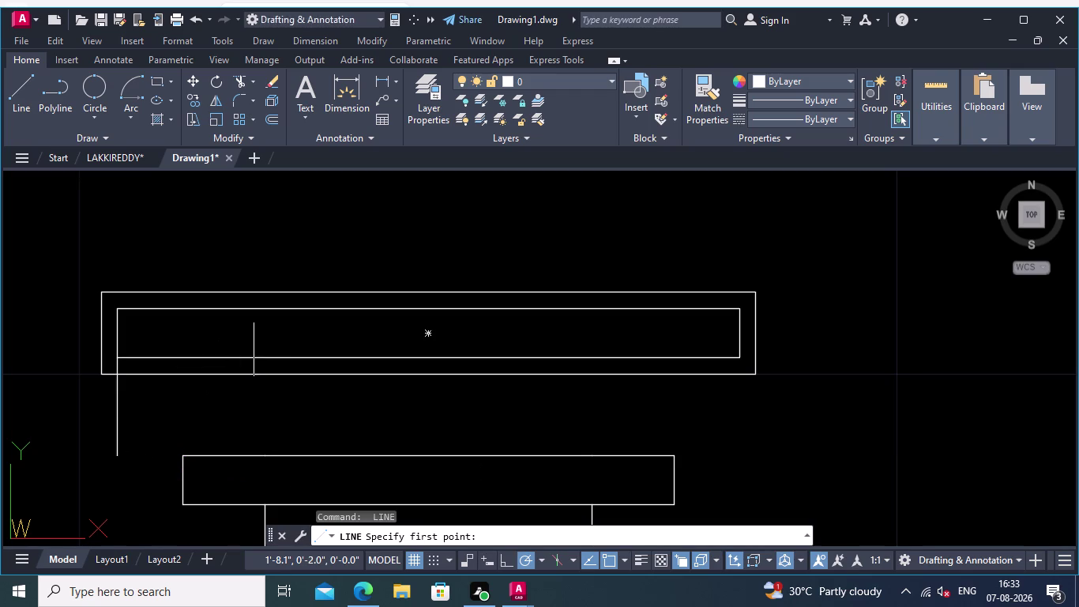
click(133, 82)
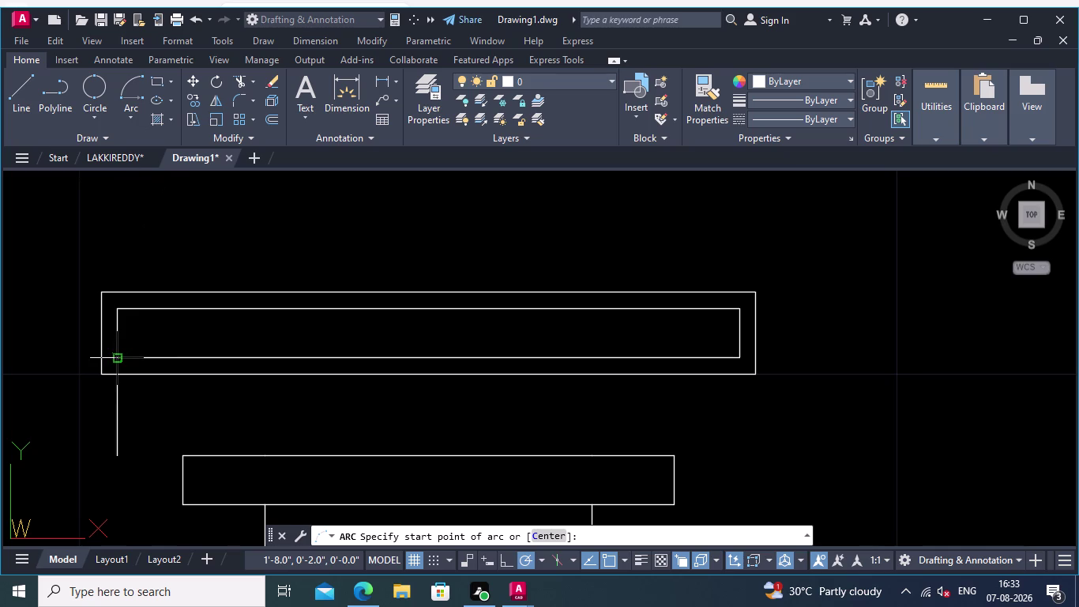
Draw a trial Start-Center-End arc under the upper cap, then undo it.
click(116, 361)
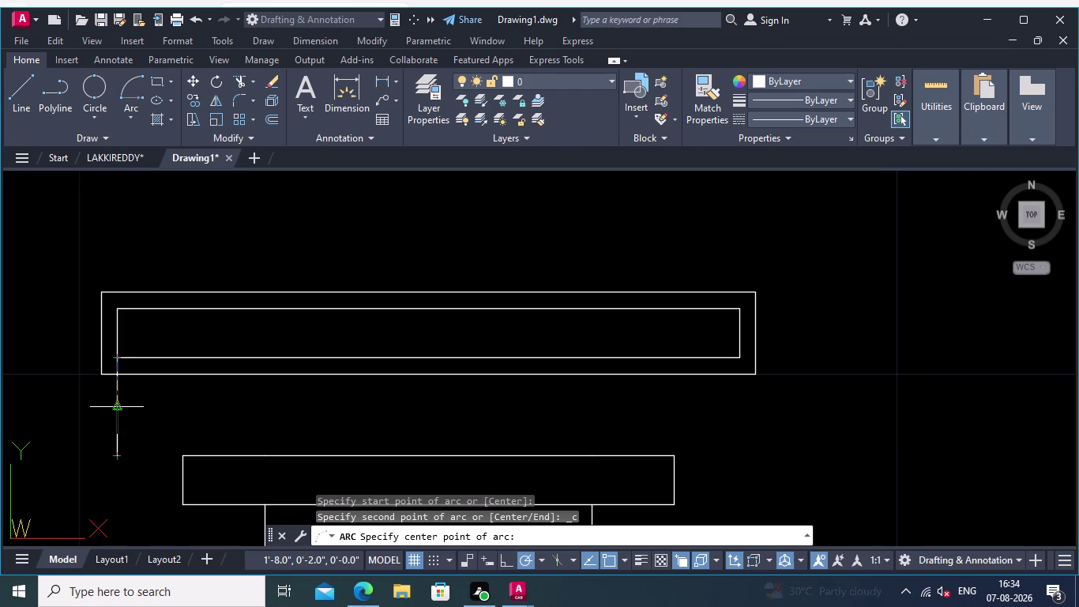
click(117, 409)
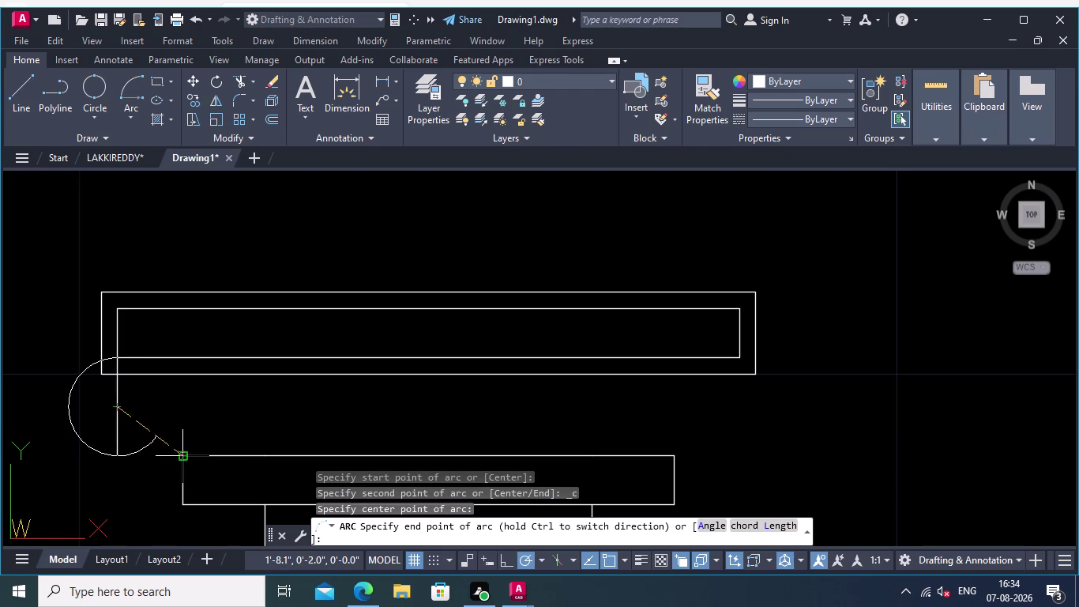
click(184, 458)
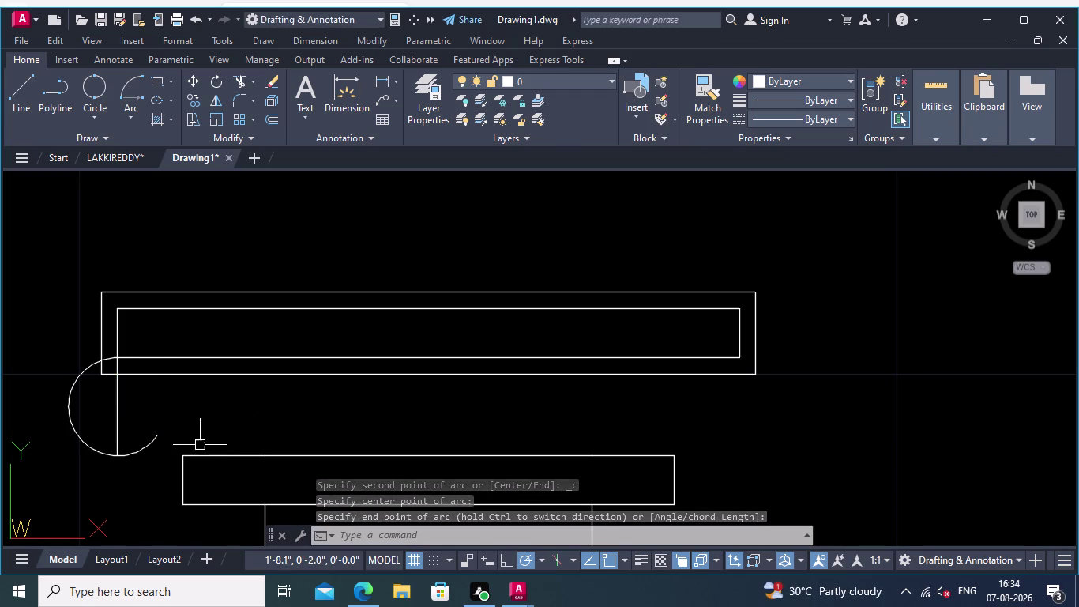
key(ctrl+z)
key(ctrl+z)
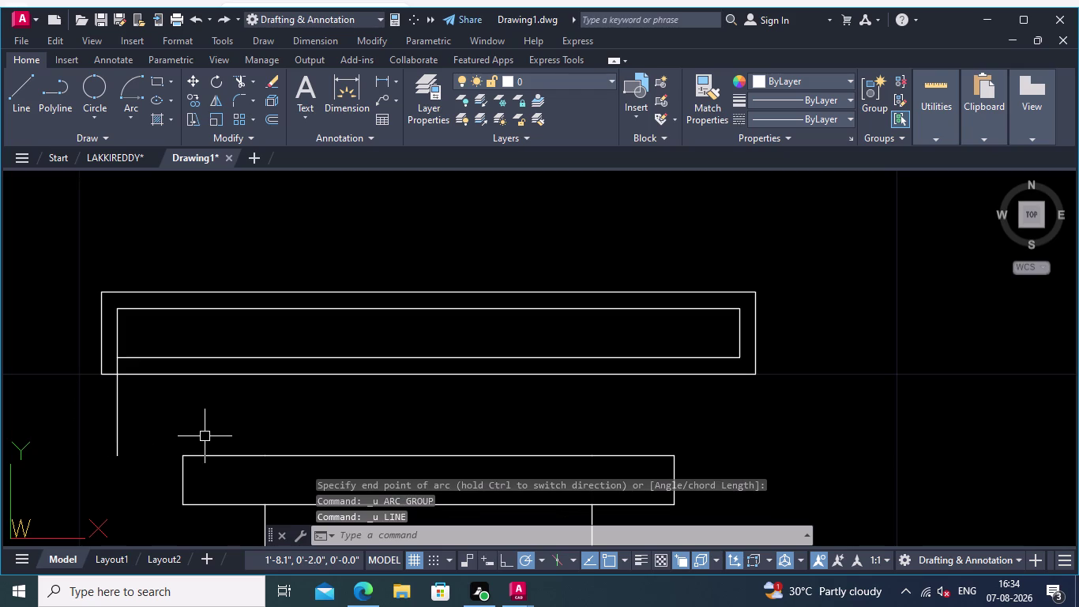
Delete the vertical guide line beneath the upper cap.
drag(120, 428, 127, 432)
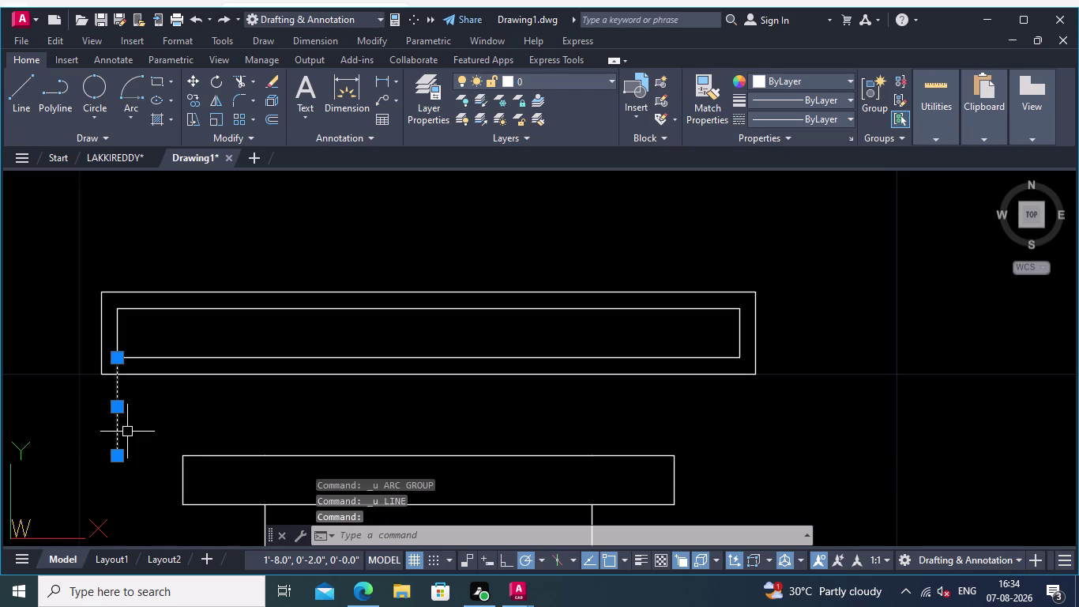
key(Delete)
scroll(down, 3)
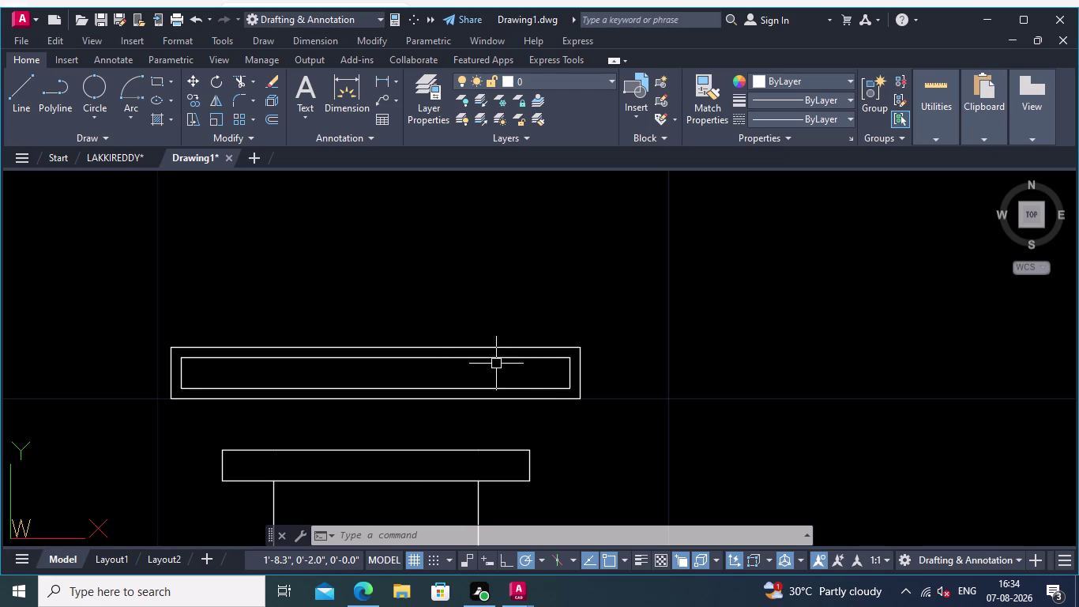
click(127, 116)
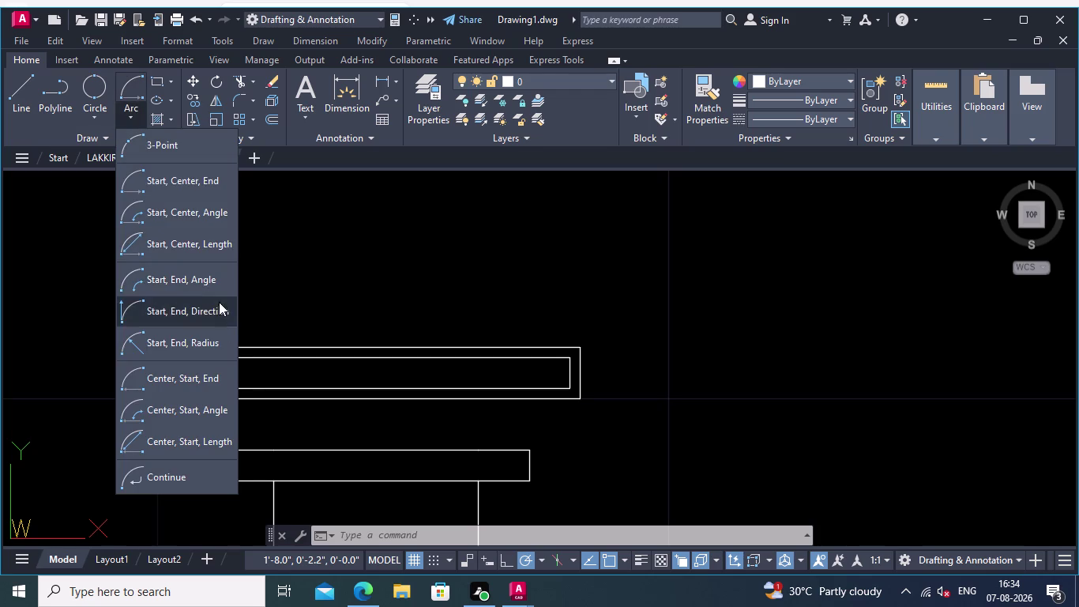
Draw a Start-End-Direction arc from the upper block's lower-left corner to the lower block's left end.
click(203, 310)
middle_drag(179, 405, 204, 405)
click(197, 400)
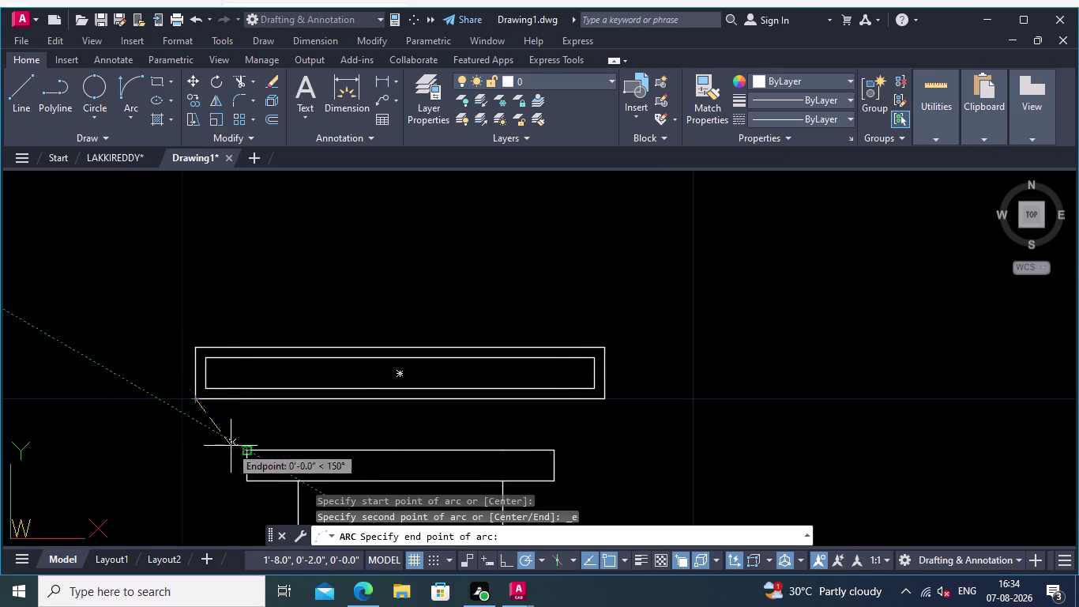
click(244, 455)
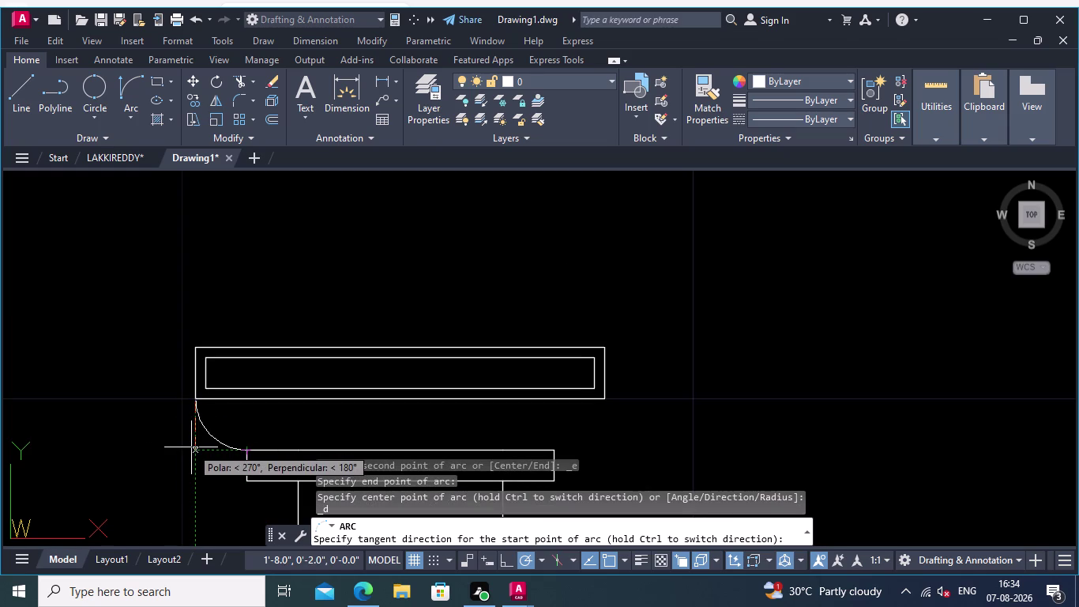
click(191, 448)
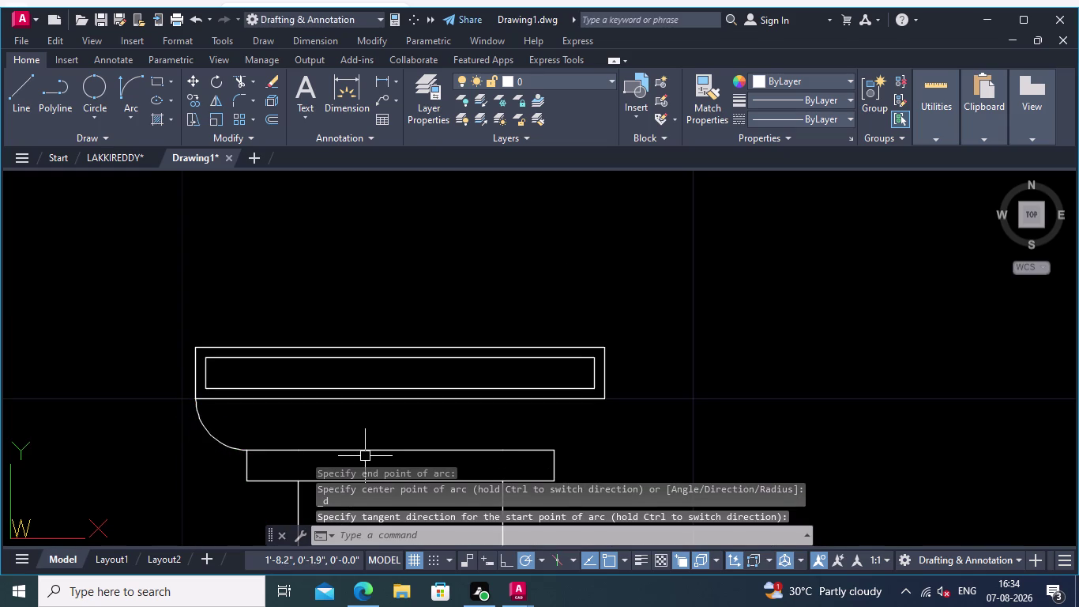
middle_drag(363, 444, 320, 402)
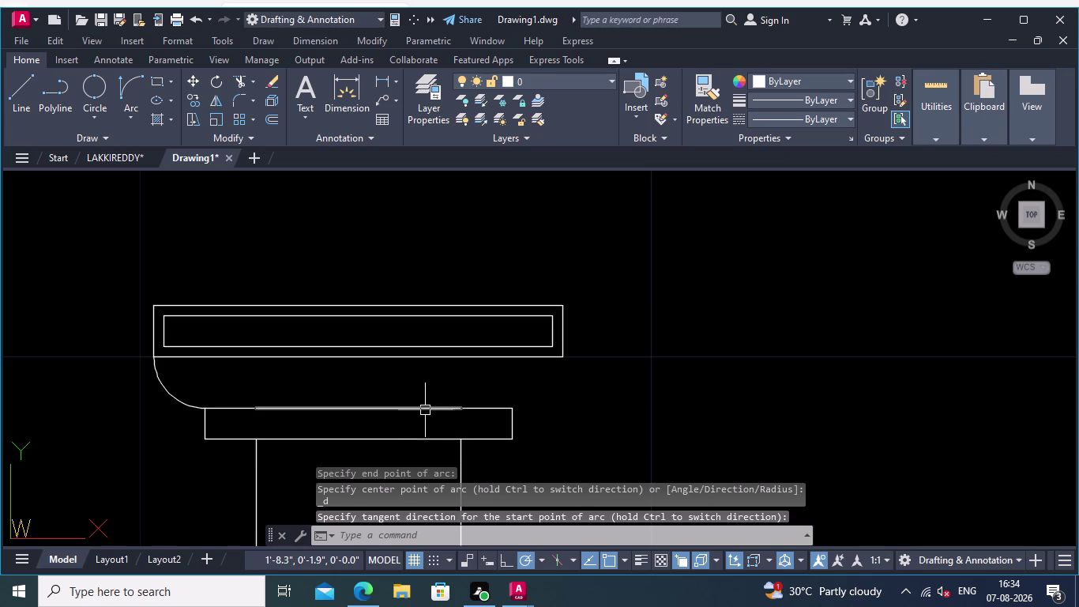
middle_drag(363, 392, 283, 379)
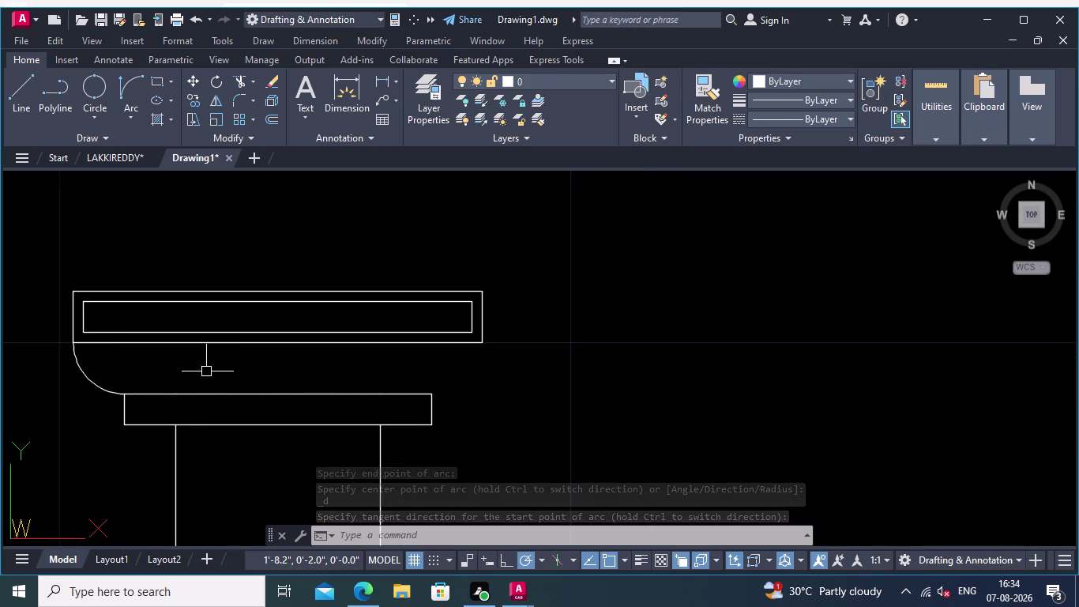
middle_drag(194, 365, 289, 358)
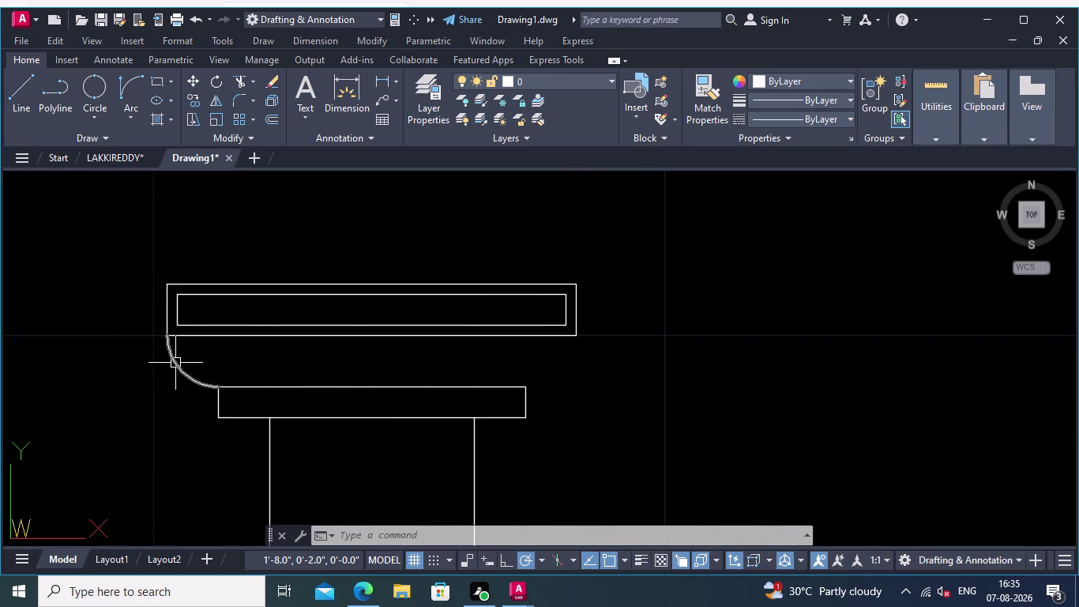
click(175, 363)
Erase the left arc and redraw it bulging outward, using Start-End-Direction.
right_click(193, 357)
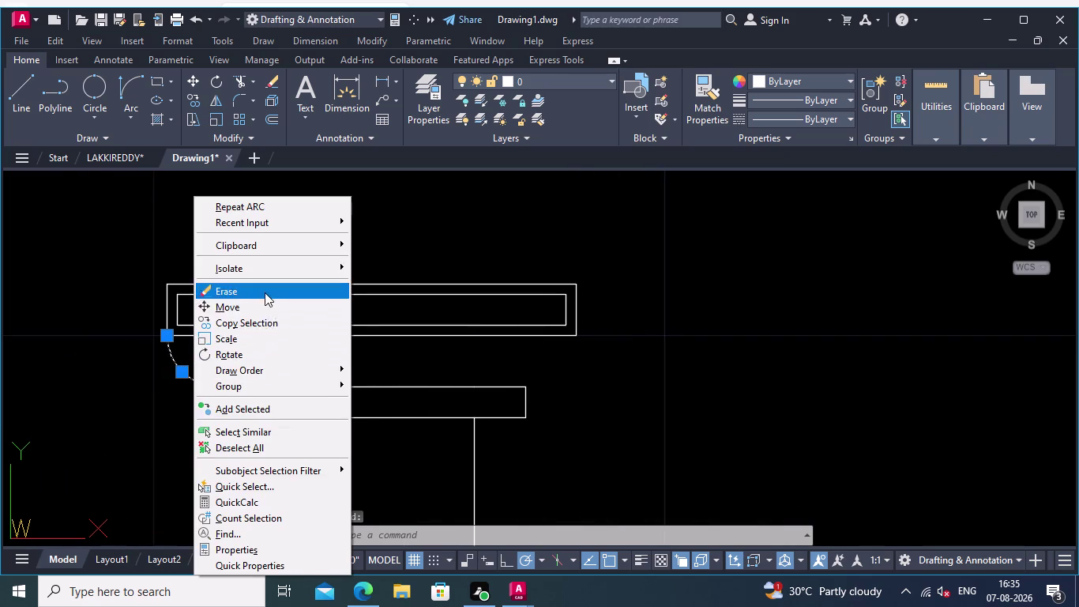
click(264, 292)
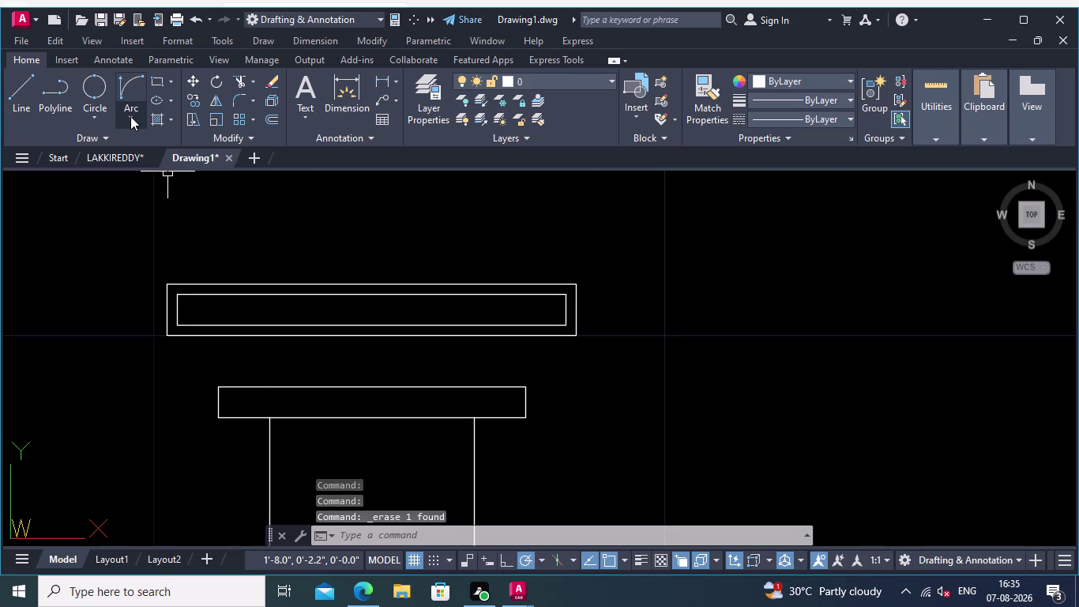
click(134, 112)
click(203, 308)
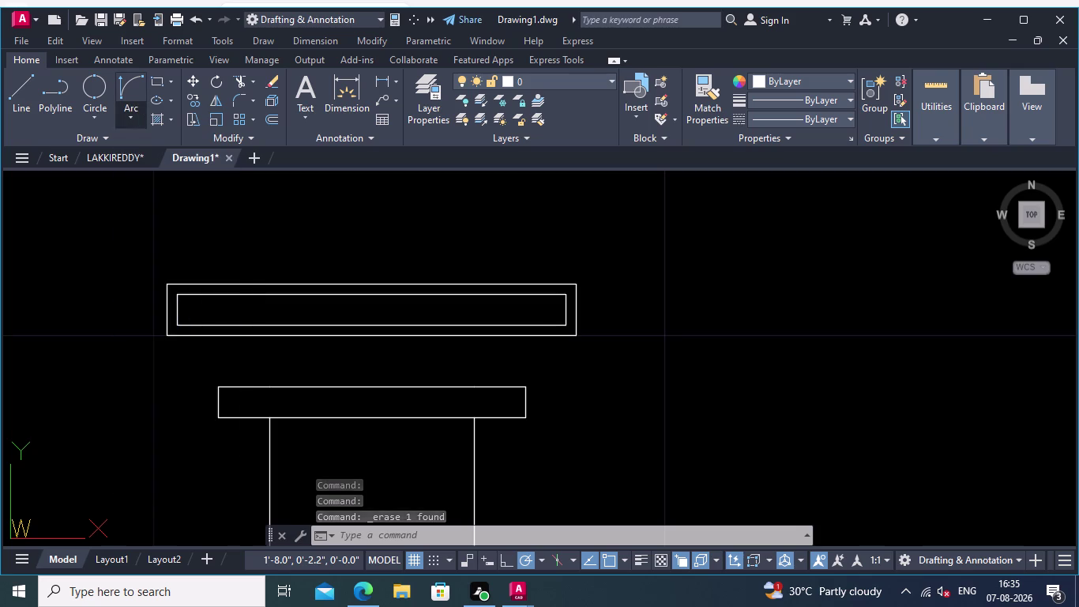
click(176, 325)
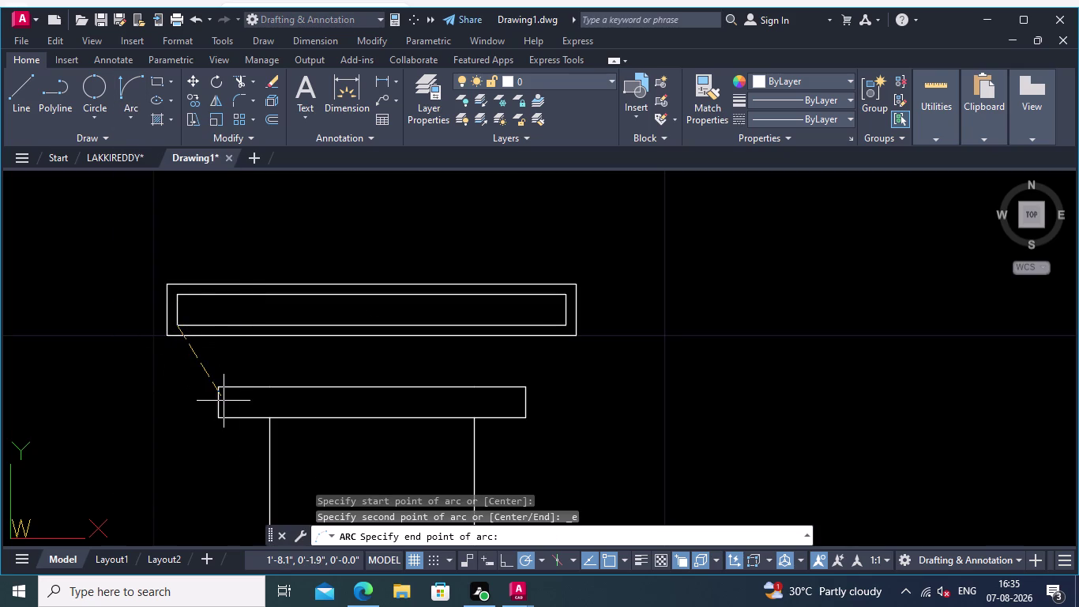
click(216, 384)
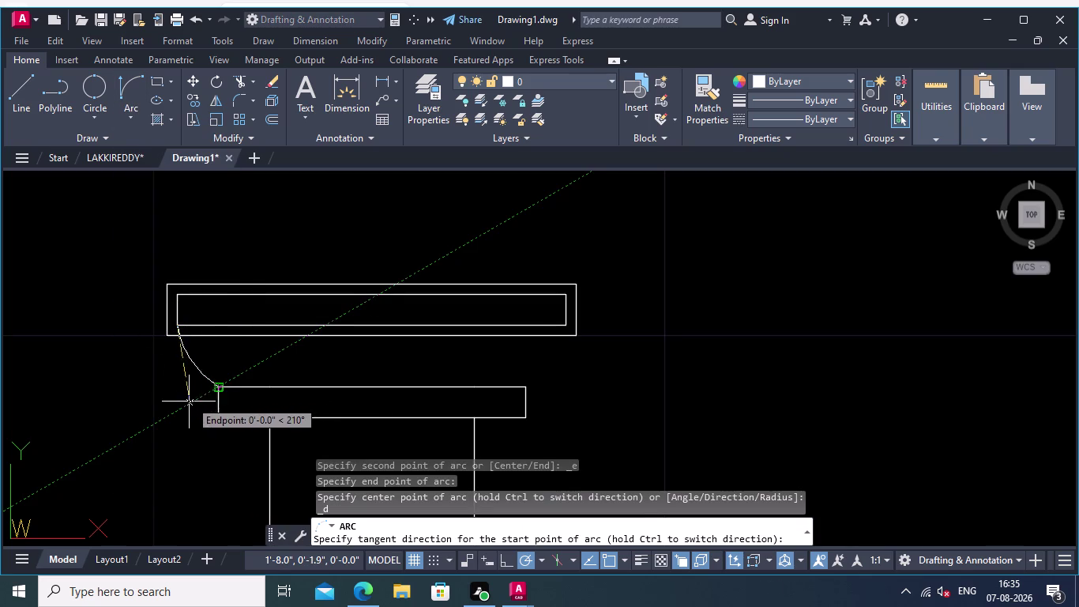
click(175, 443)
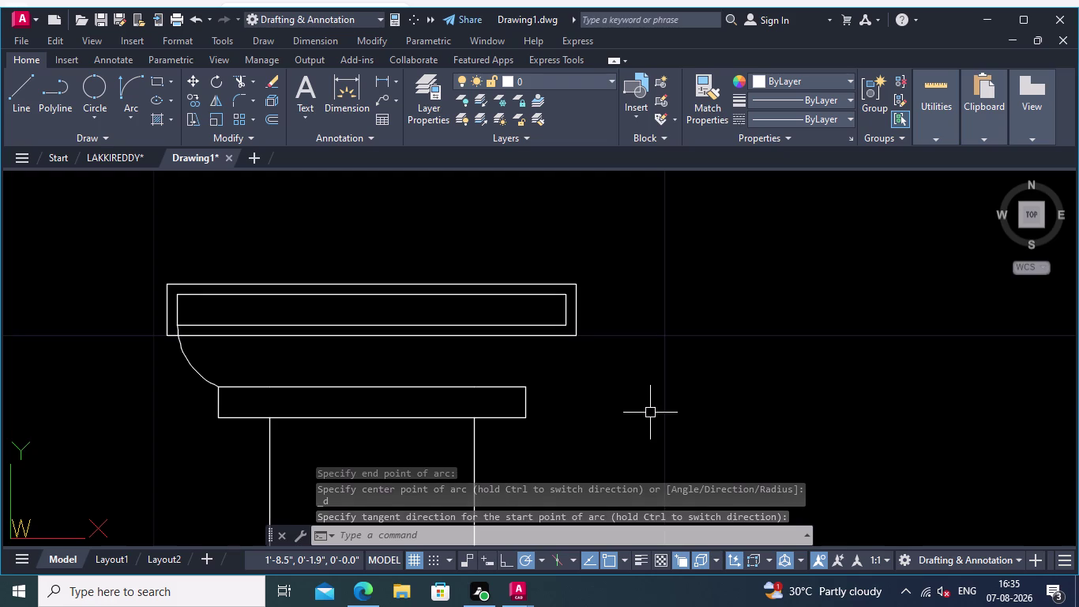
Repeat ARC from the upper block's lower-right corner to the lower block's right end.
right_drag(839, 319, 805, 364)
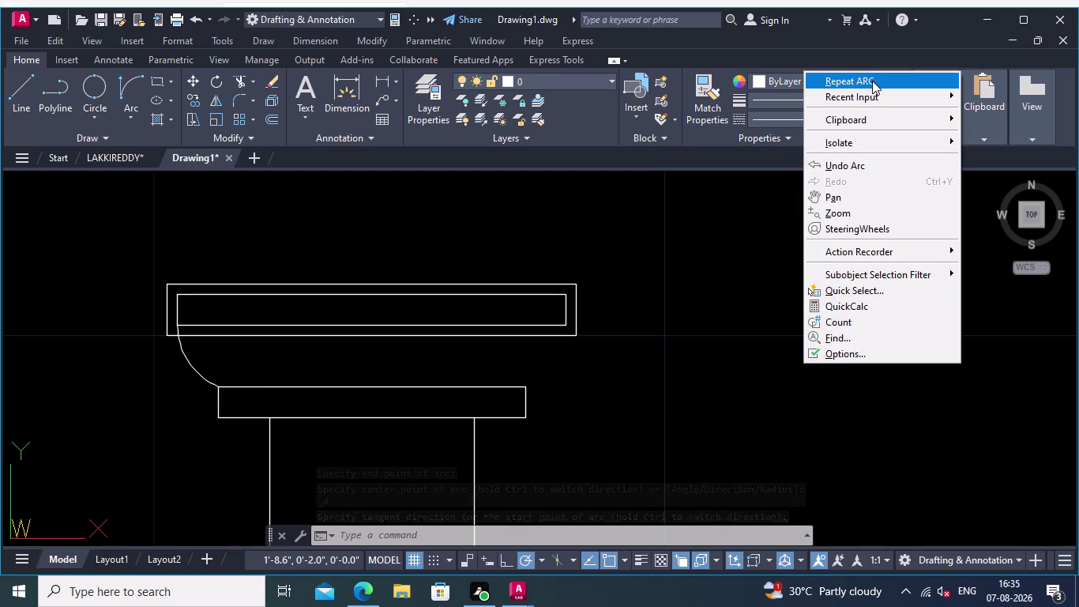
click(120, 82)
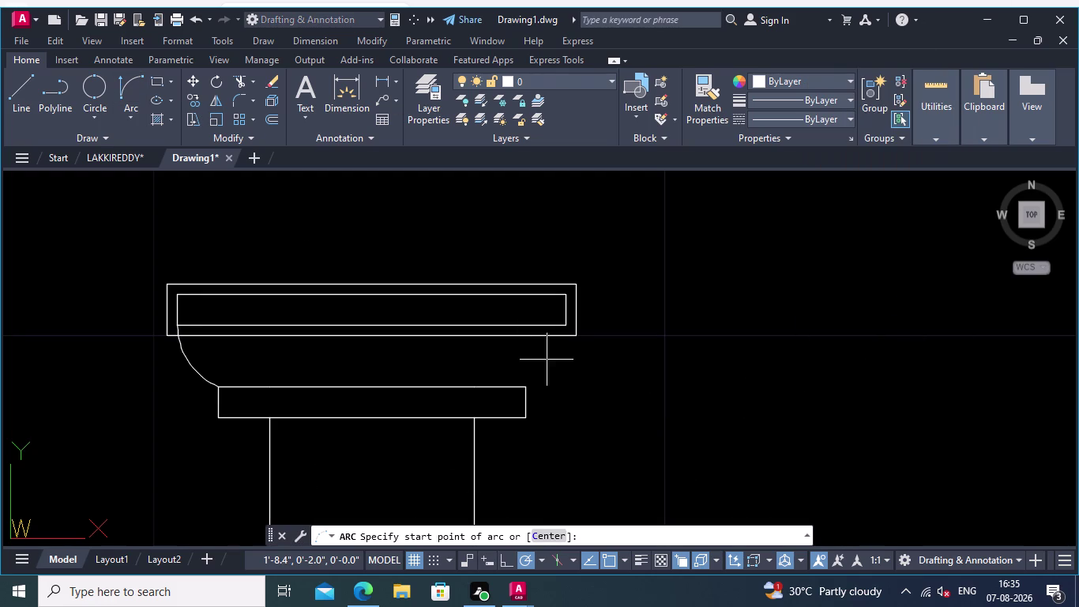
click(563, 321)
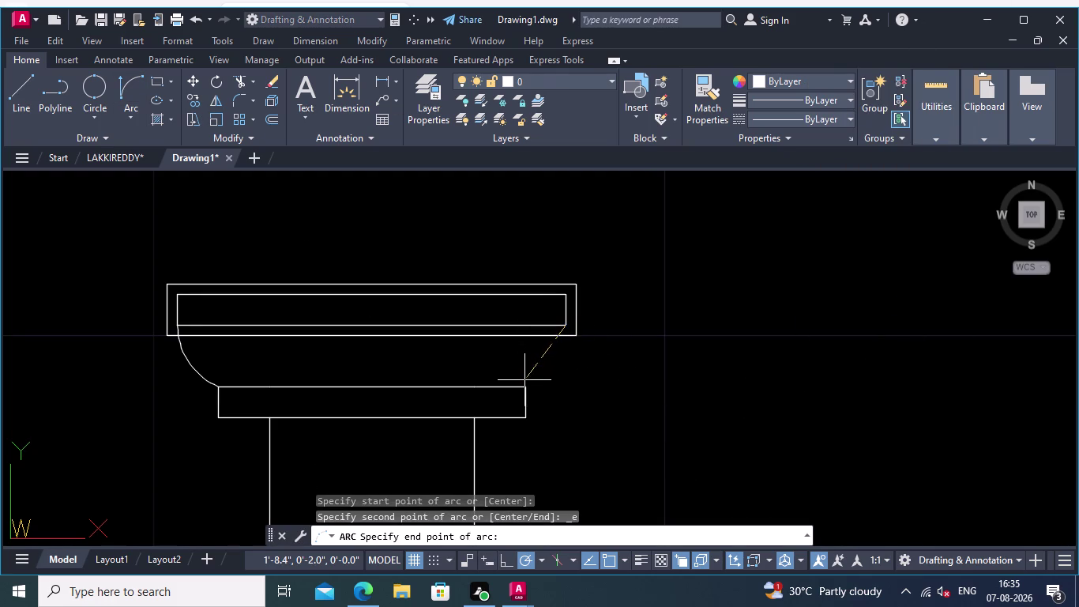
click(527, 387)
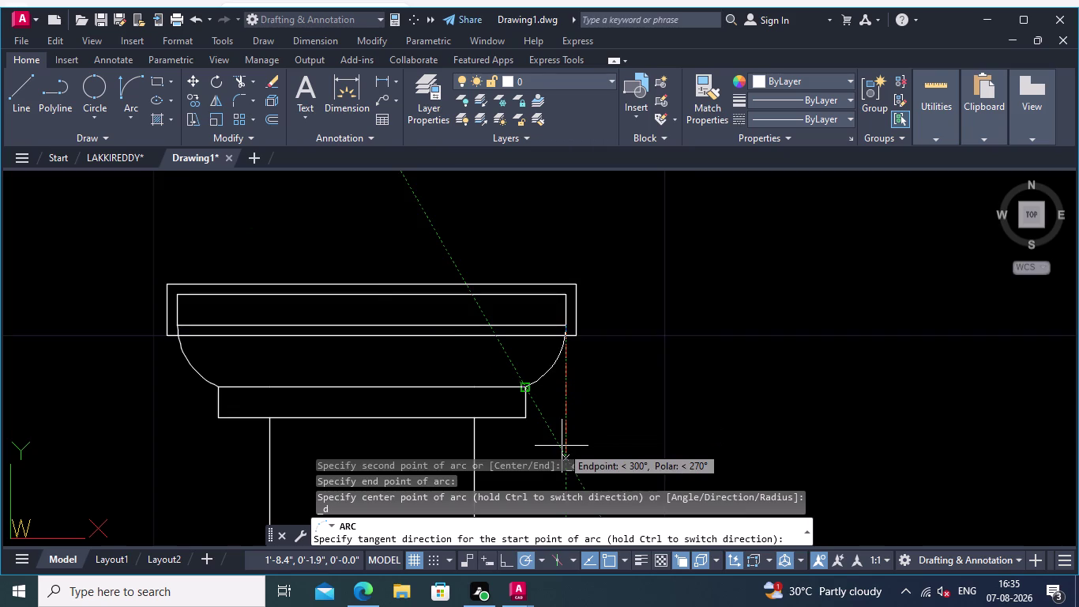
click(562, 446)
scroll(down, 3)
middle_drag(635, 405, 615, 319)
middle_drag(596, 317, 545, 408)
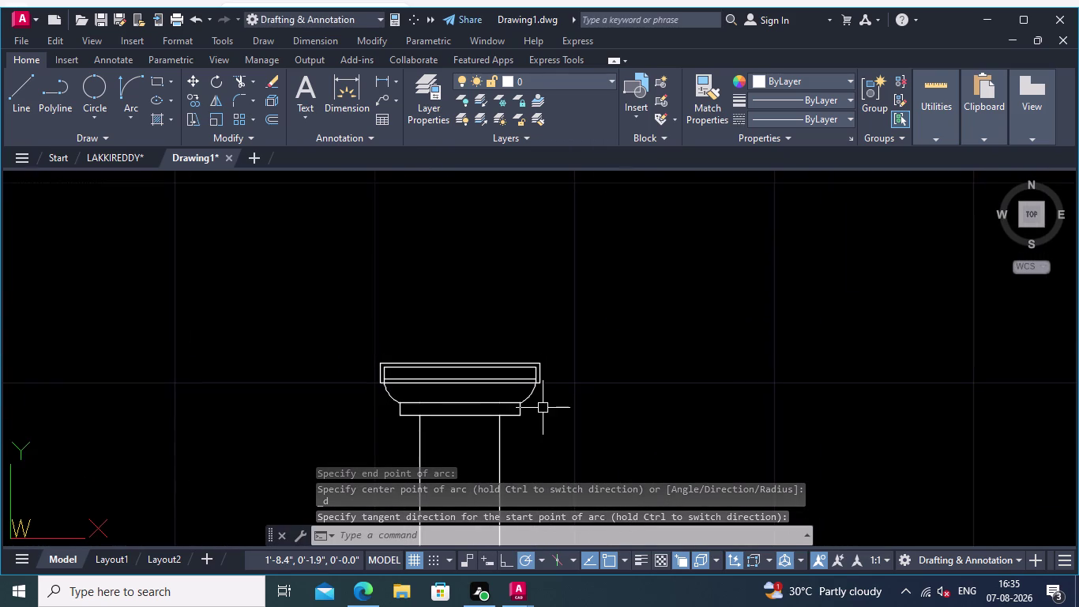
middle_drag(546, 405, 579, 509)
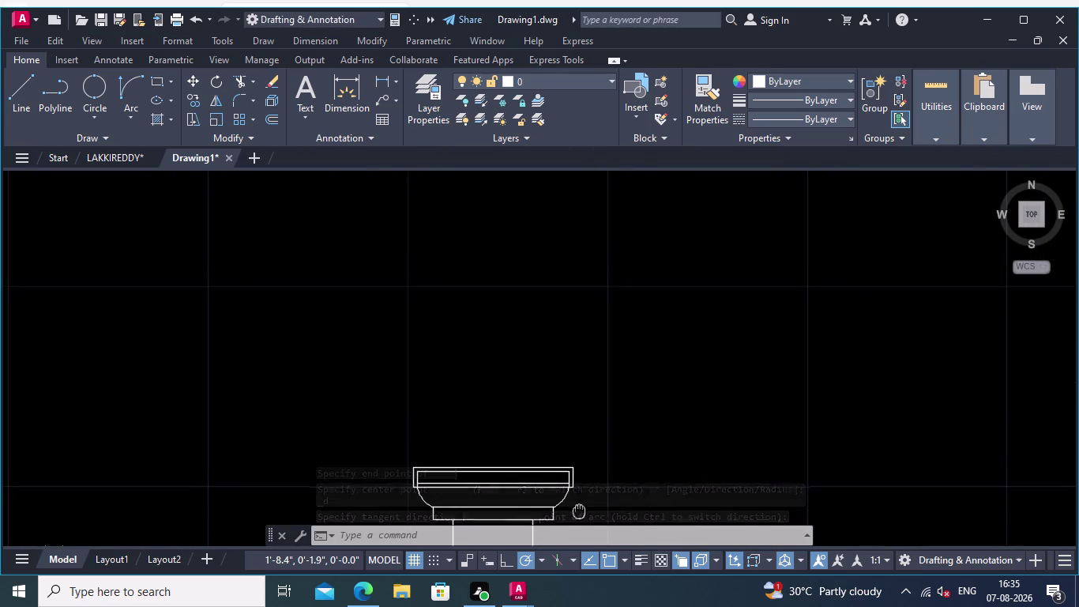
middle_drag(579, 509, 579, 515)
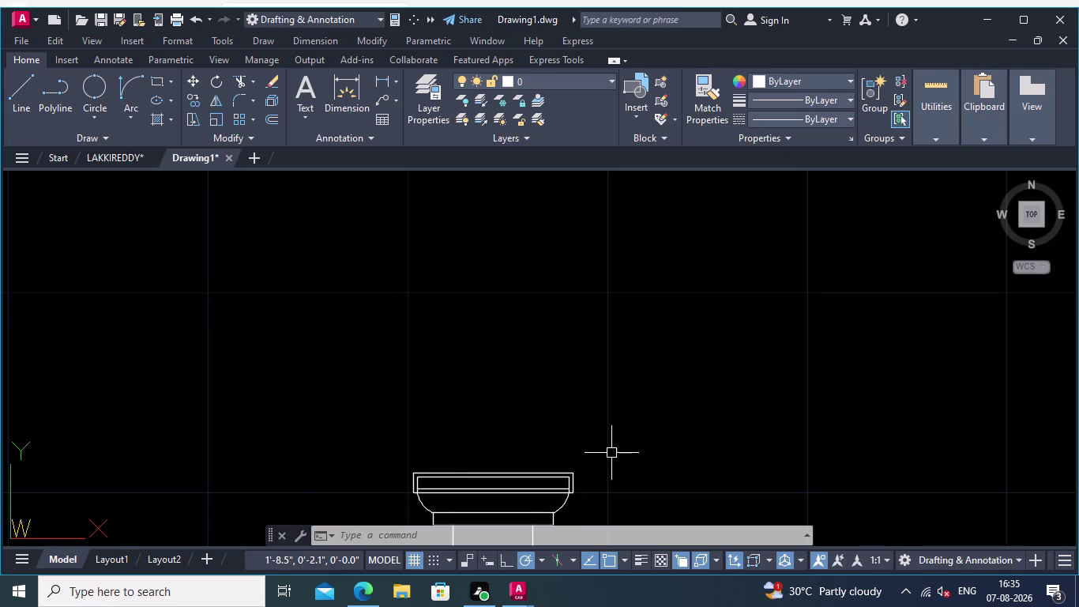
middle_drag(611, 452, 594, 463)
scroll(down, 3)
middle_drag(582, 467, 570, 272)
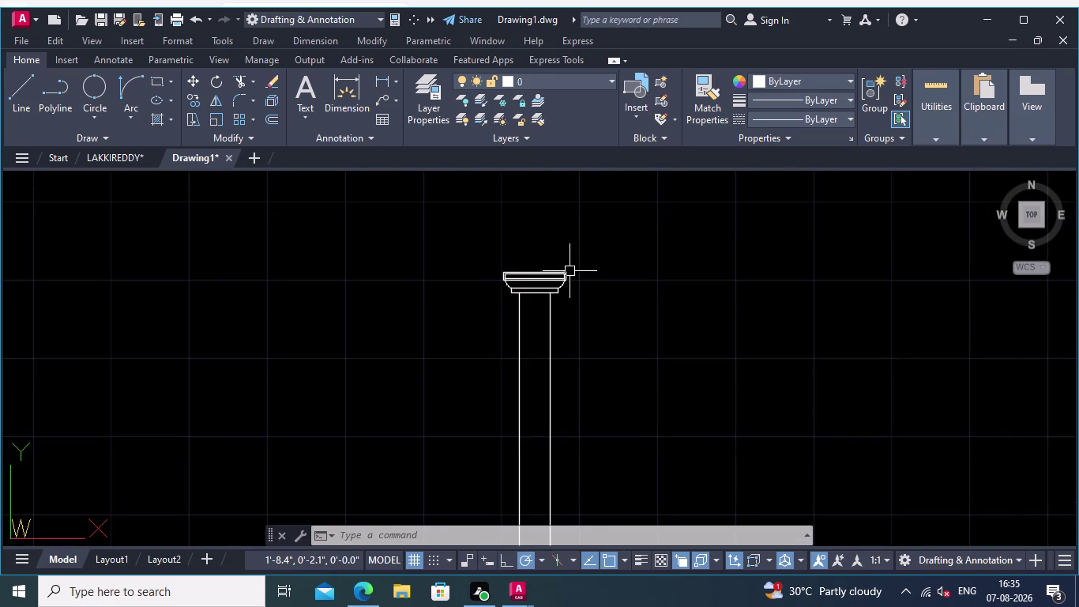
middle_drag(606, 387, 504, 244)
middle_drag(626, 351, 578, 252)
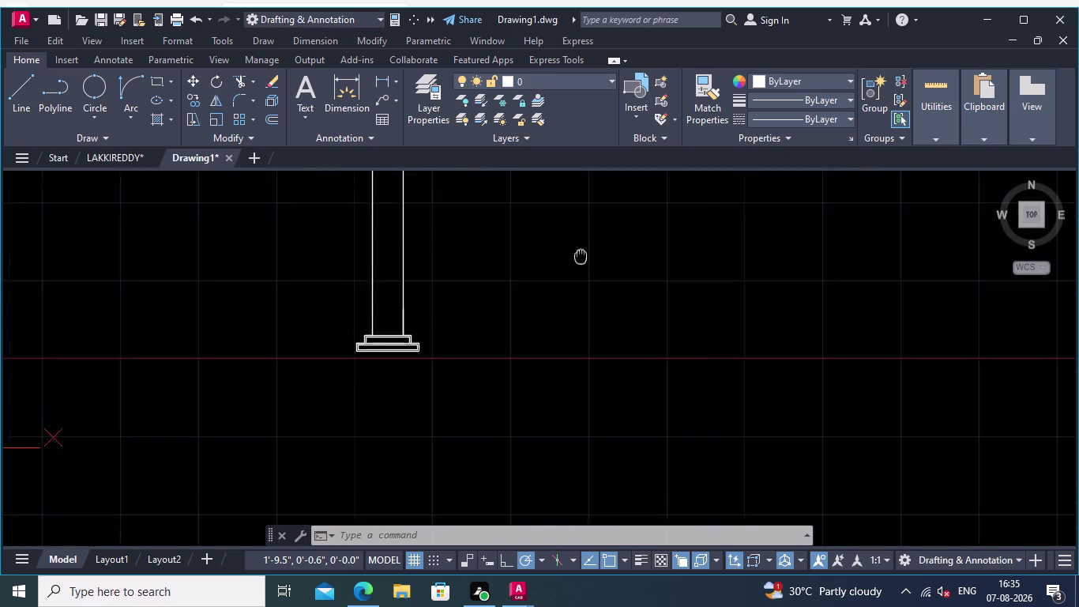
middle_drag(578, 252, 577, 247)
scroll(down, 3)
middle_drag(582, 373, 588, 405)
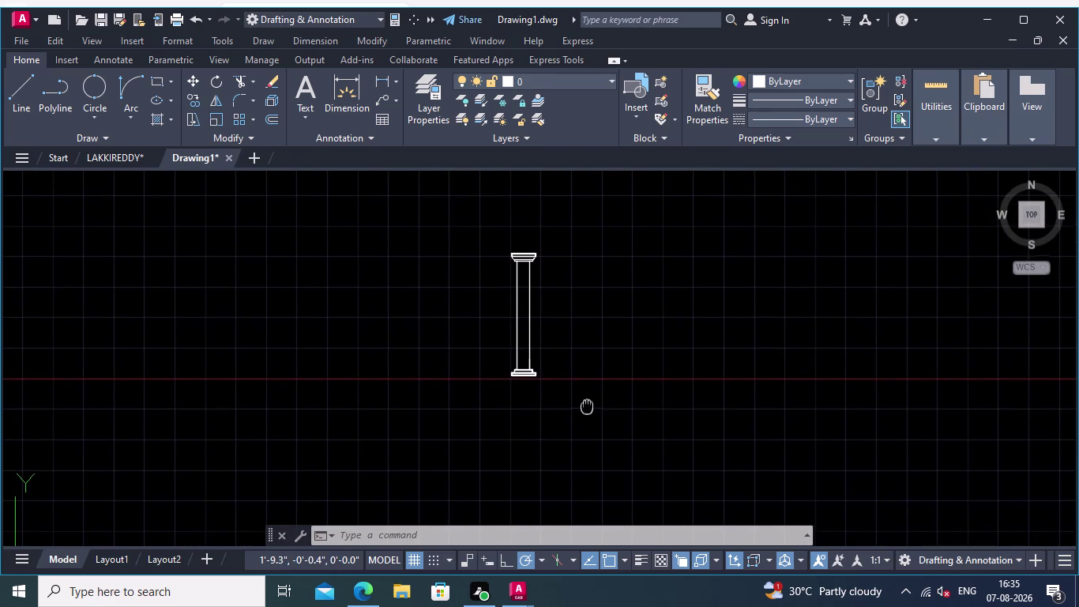
middle_drag(587, 405, 583, 398)
scroll(up, 3)
middle_drag(571, 303, 576, 345)
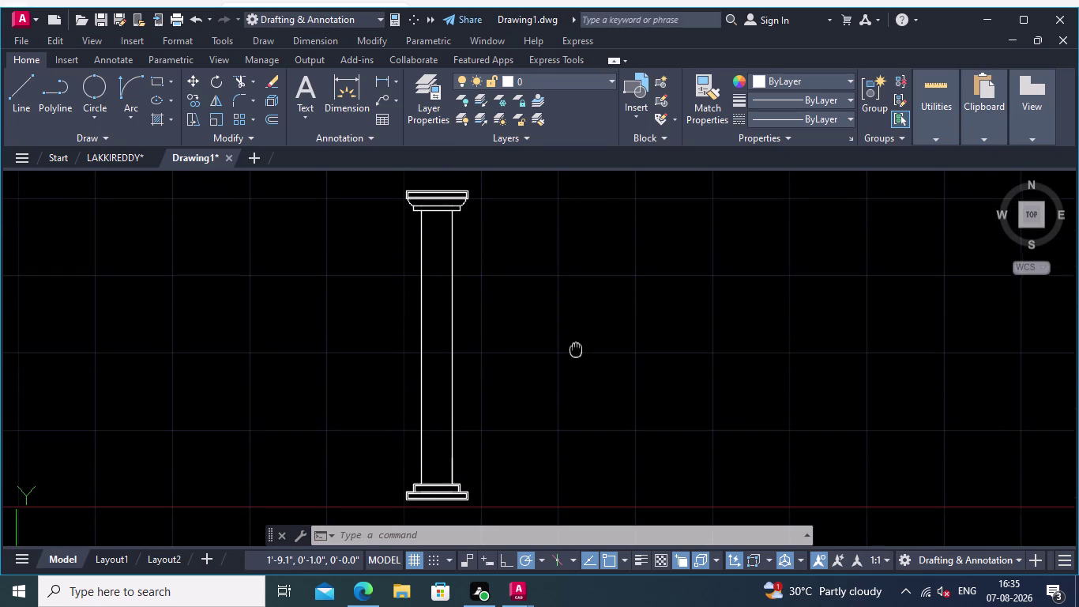
middle_drag(576, 346, 576, 350)
middle_drag(454, 372, 427, 316)
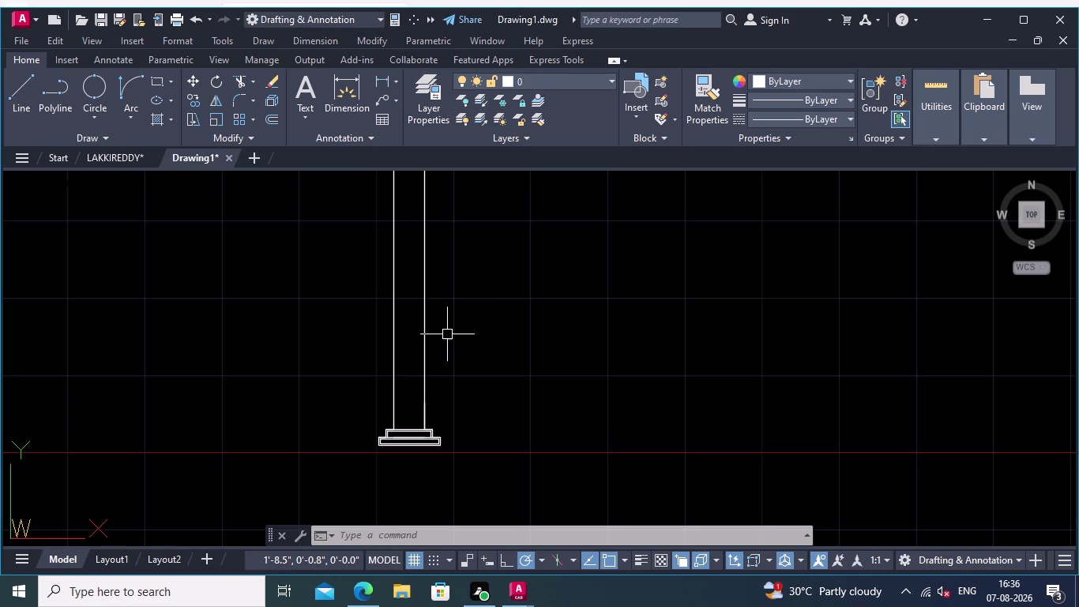
middle_drag(448, 334, 399, 342)
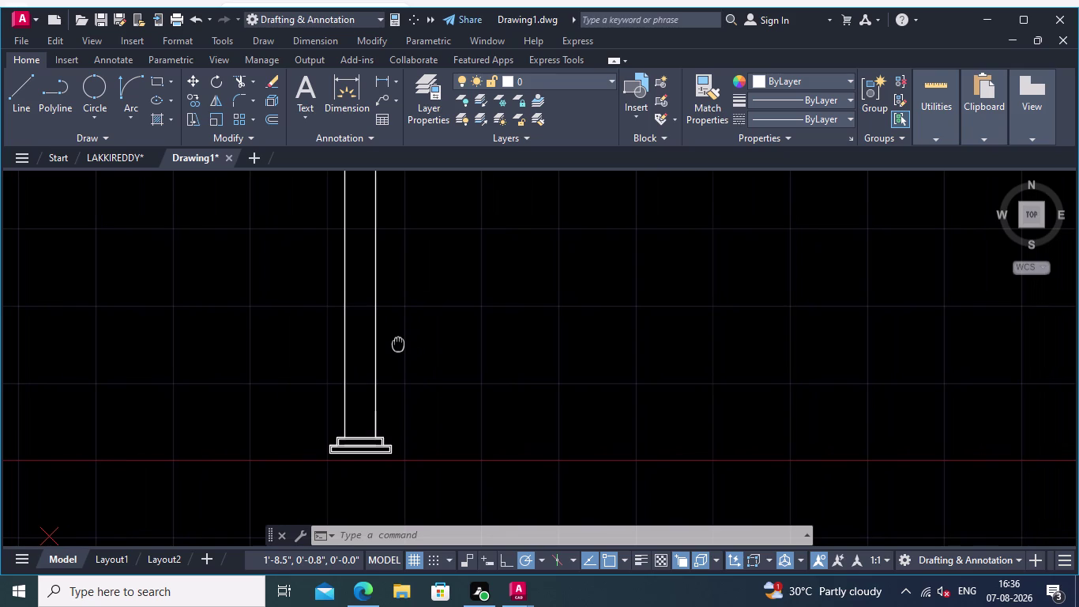
middle_drag(398, 342, 385, 349)
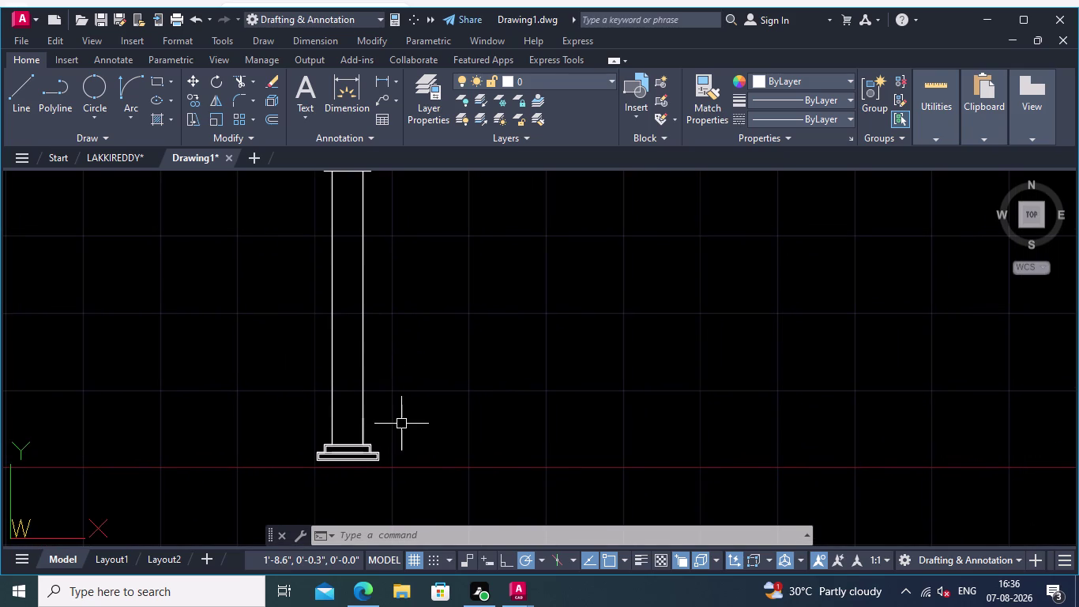
middle_drag(402, 424, 399, 393)
scroll(up, 3)
Pan and zoom from the column base up to the cap and back down to the base.
click(13, 86)
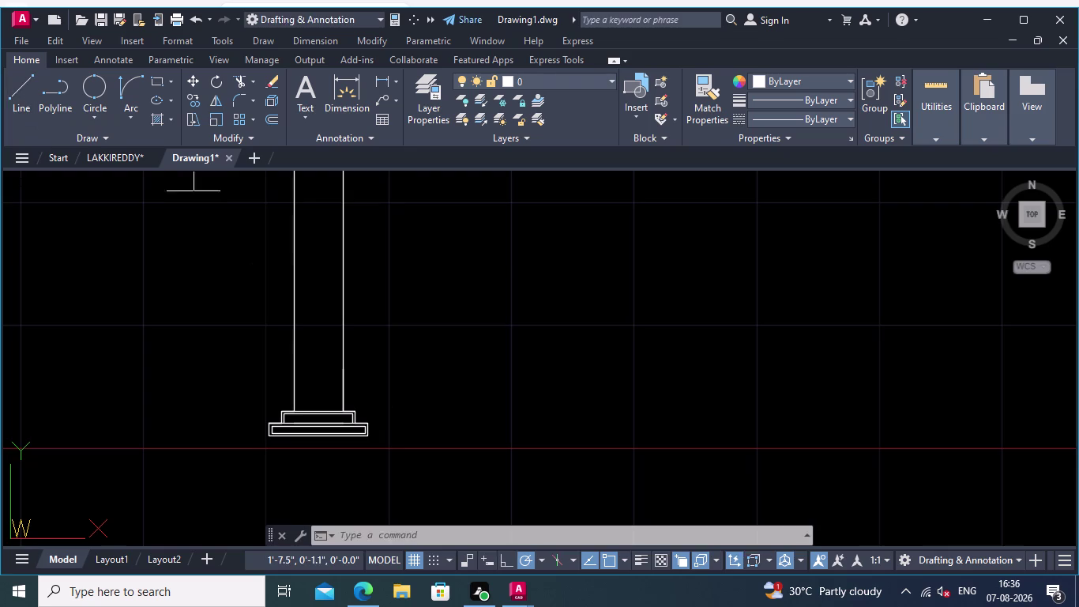
scroll(up, 3)
middle_drag(384, 395, 437, 335)
scroll(up, 3)
middle_drag(418, 419, 454, 483)
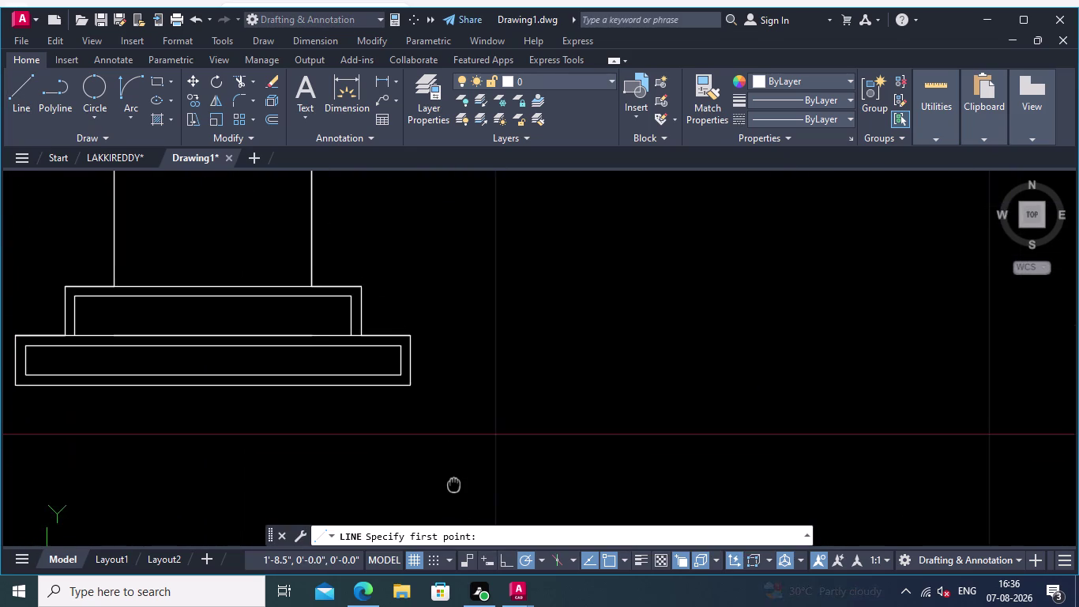
middle_drag(453, 483, 456, 511)
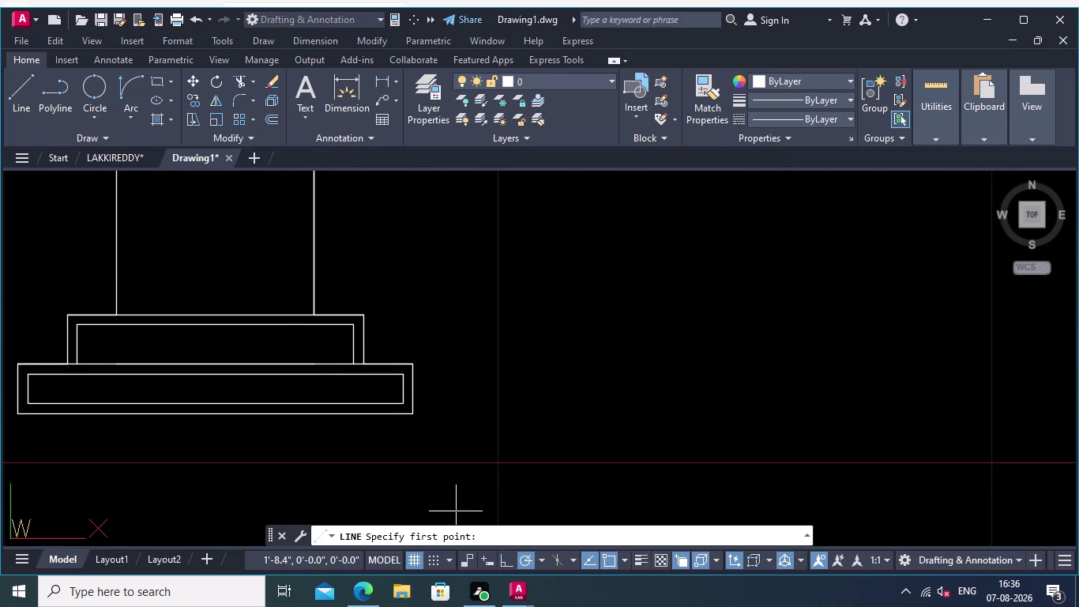
middle_drag(453, 429, 453, 492)
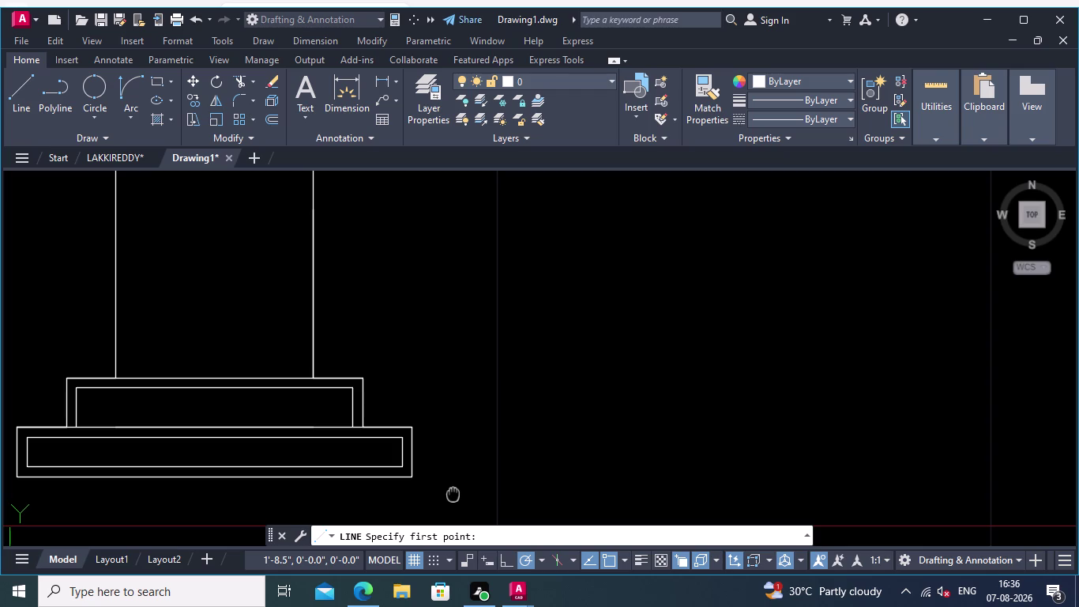
middle_drag(452, 492, 450, 493)
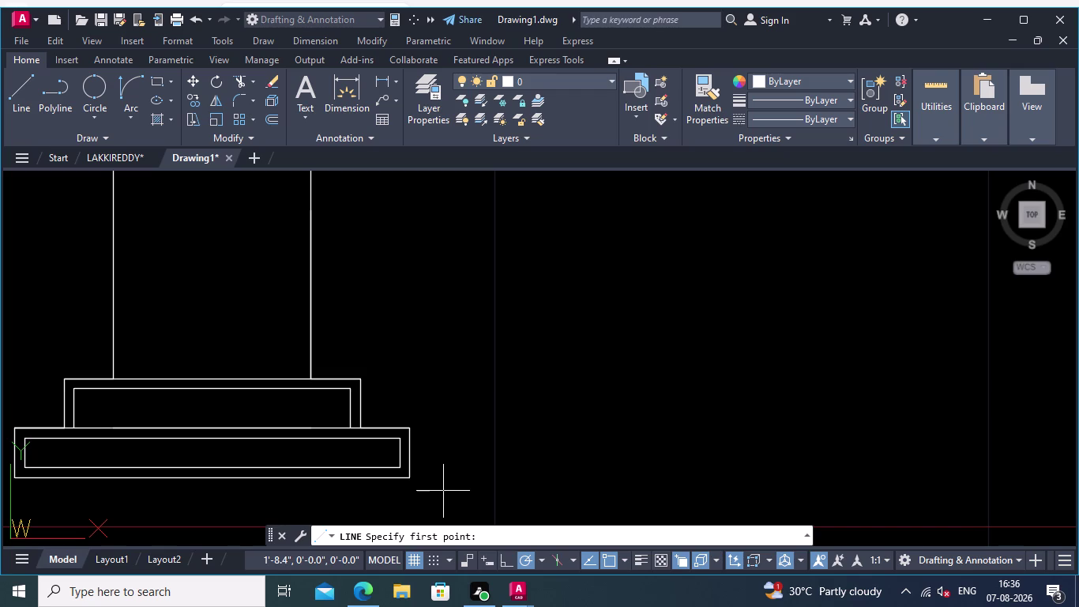
scroll(down, 3)
scroll(down, 3)
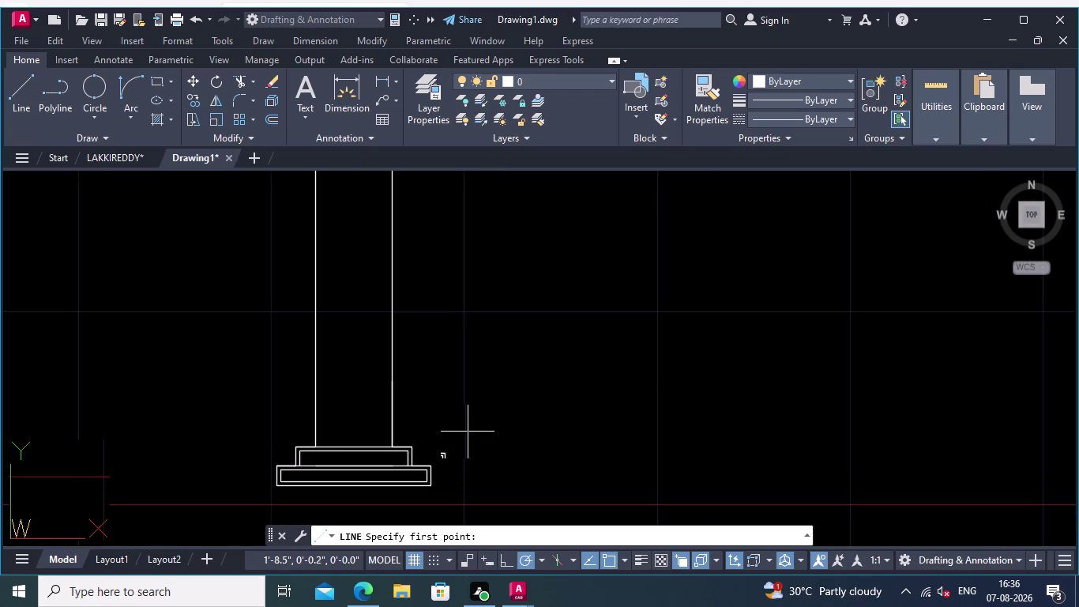
middle_drag(468, 428, 474, 495)
middle_drag(497, 371, 542, 543)
scroll(up, 3)
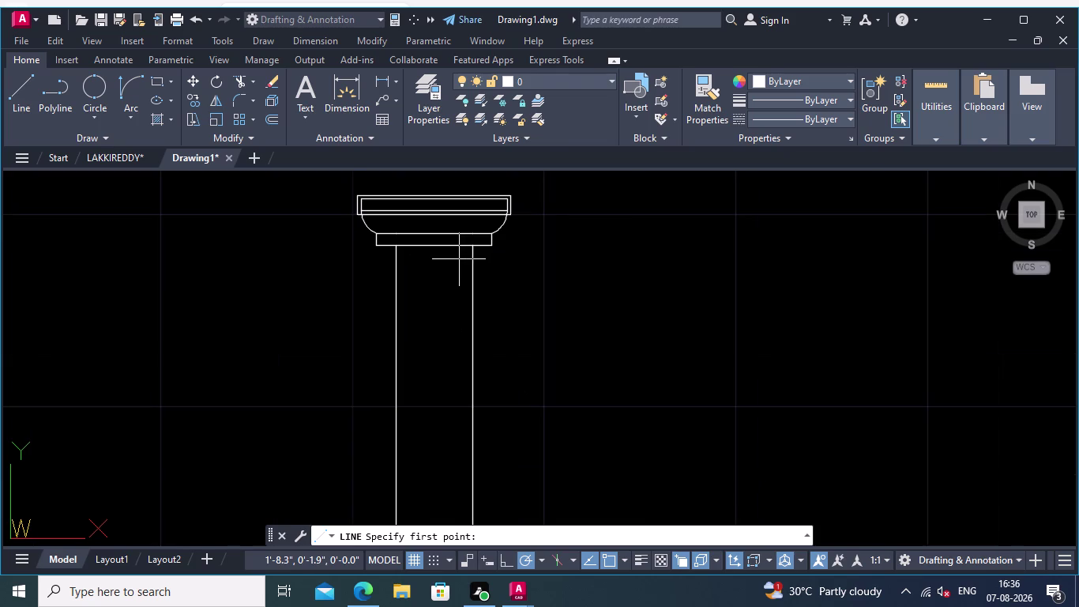
middle_drag(631, 358, 609, 339)
scroll(up, 3)
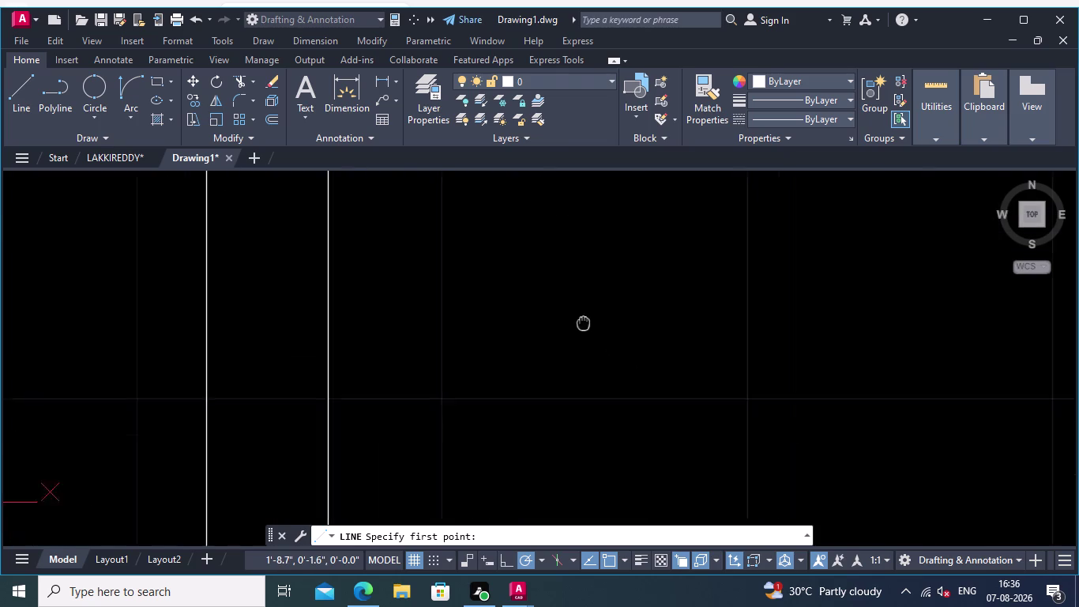
middle_drag(608, 339, 563, 305)
scroll(down, 3)
middle_drag(613, 406, 541, 281)
middle_drag(568, 531, 512, 306)
middle_drag(517, 380, 449, 209)
scroll(up, 3)
Draw a 0.05-long horizontal line right from the base's bottom-right corner.
click(22, 82)
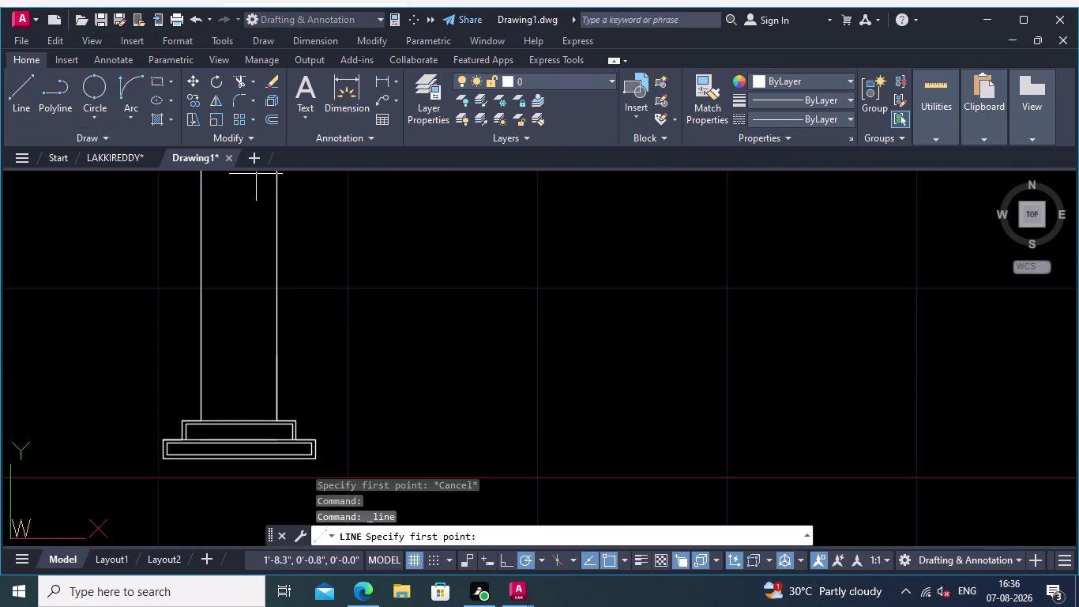
middle_drag(512, 382, 595, 337)
scroll(up, 3)
middle_drag(456, 424, 524, 414)
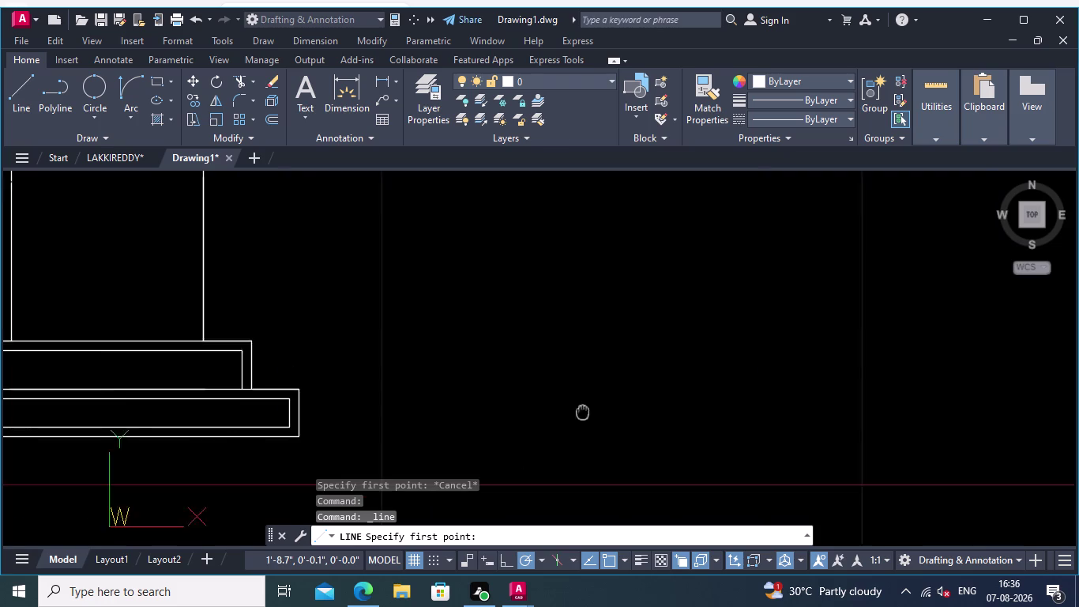
middle_drag(524, 413, 673, 393)
scroll(up, 3)
middle_drag(504, 393, 682, 394)
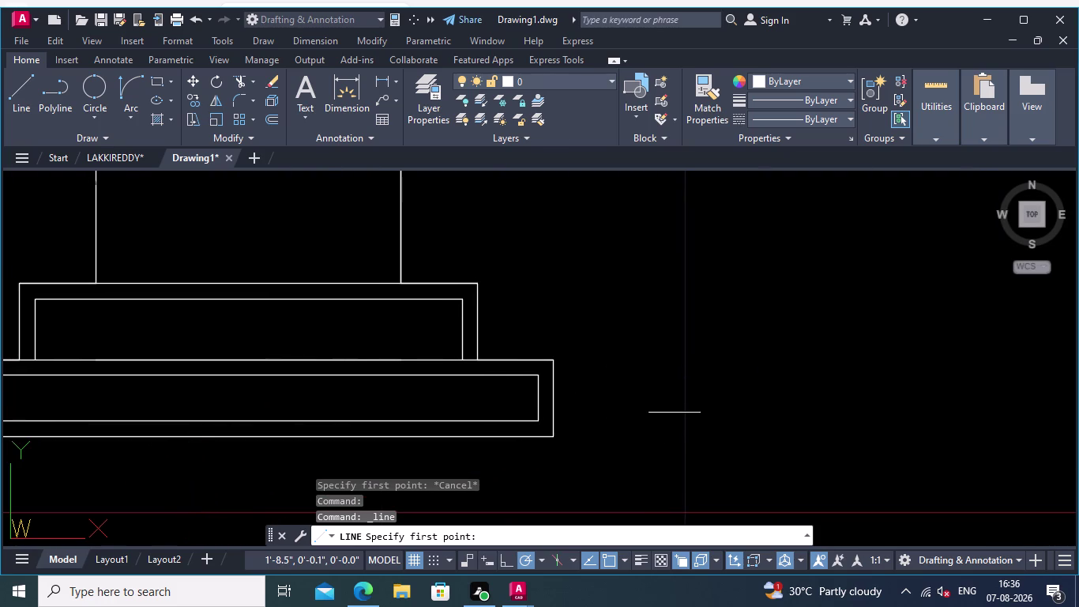
scroll(up, 3)
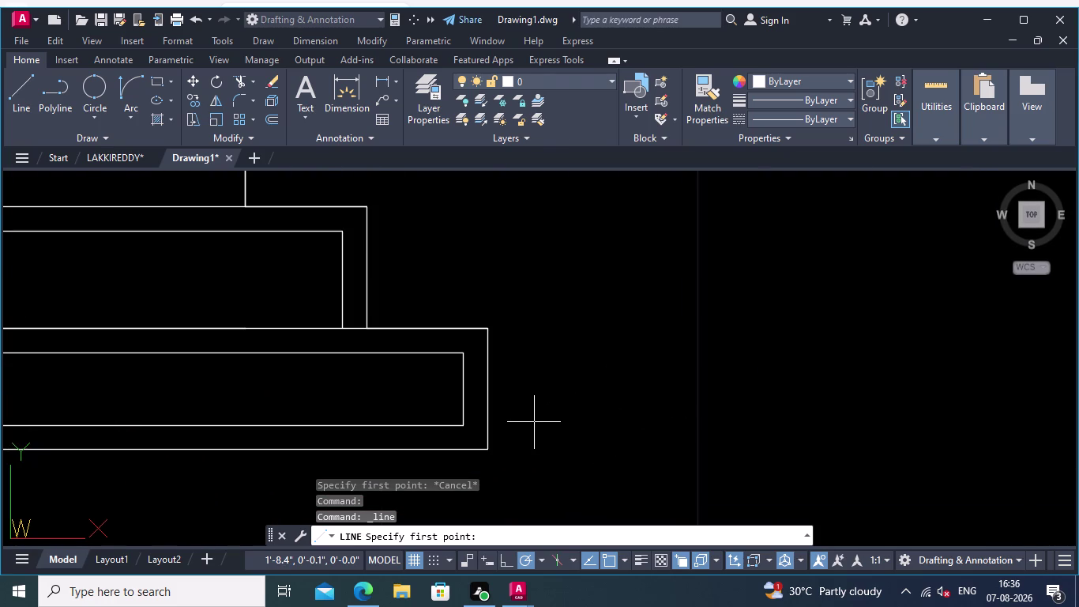
click(487, 449)
text(0.05)
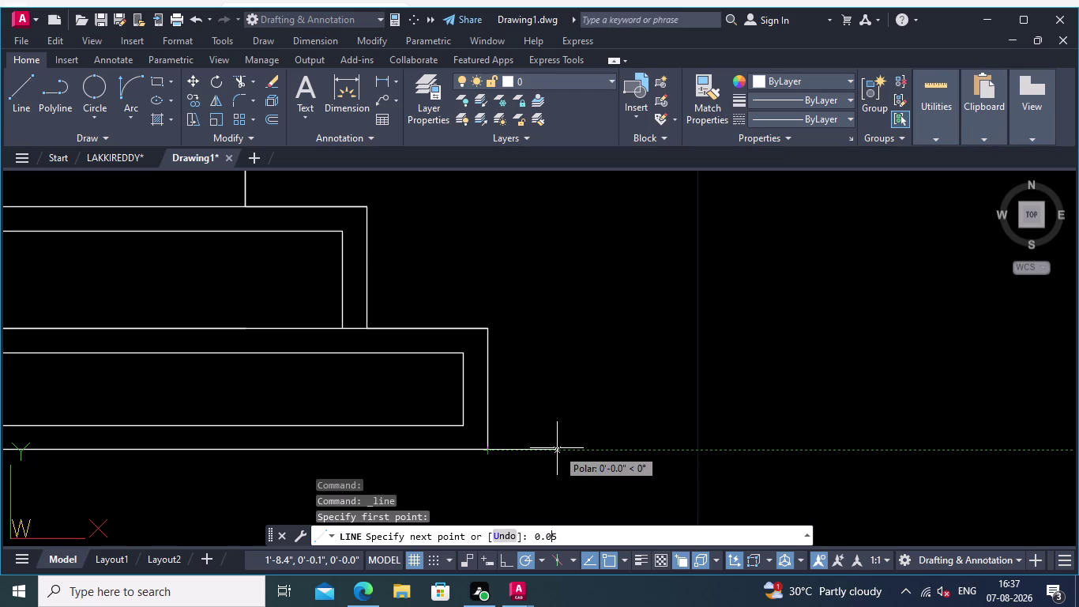
key(Return)
key(Return)
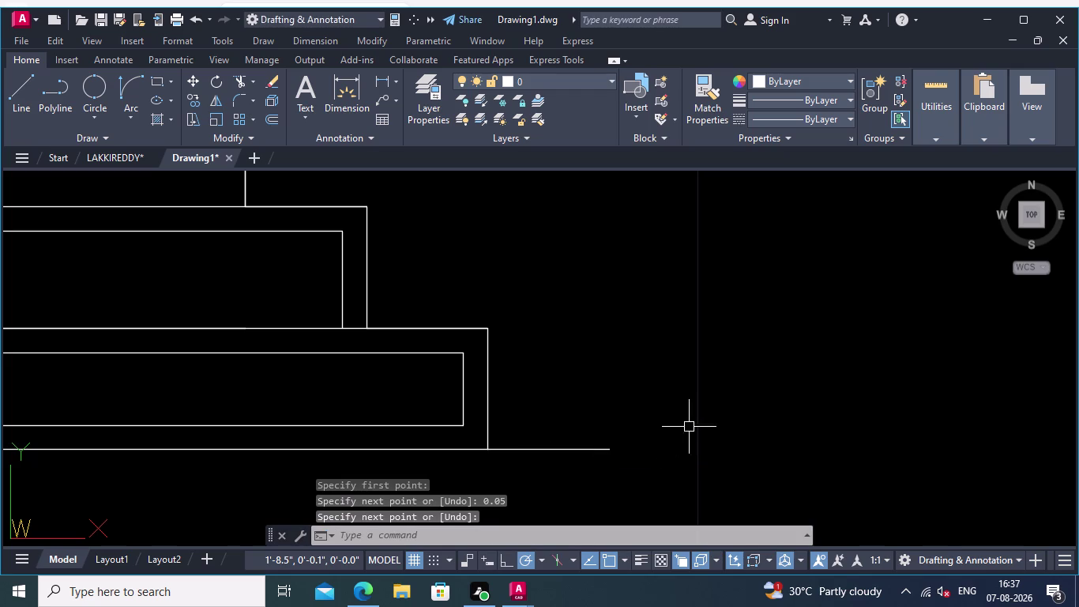
scroll(down, 3)
scroll(down, 3)
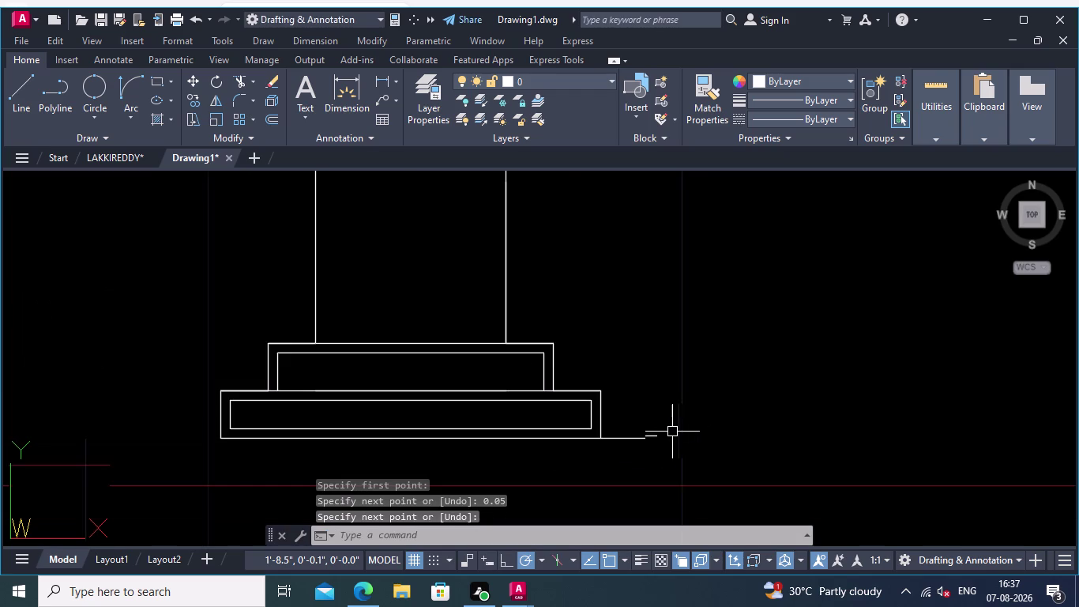
scroll(down, 3)
middle_drag(719, 416, 649, 364)
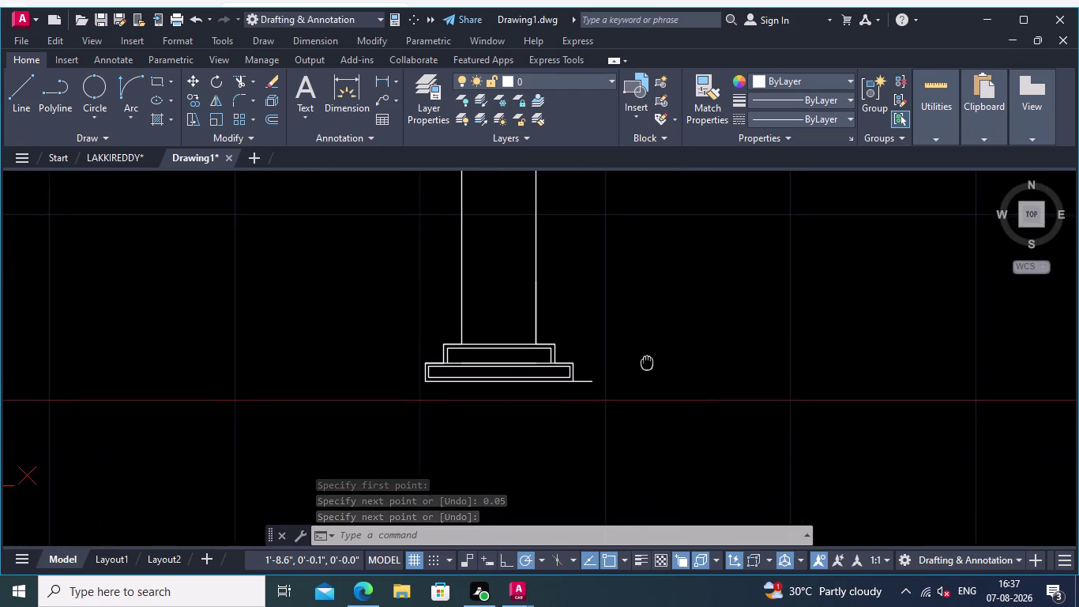
middle_drag(649, 364, 628, 361)
scroll(up, 3)
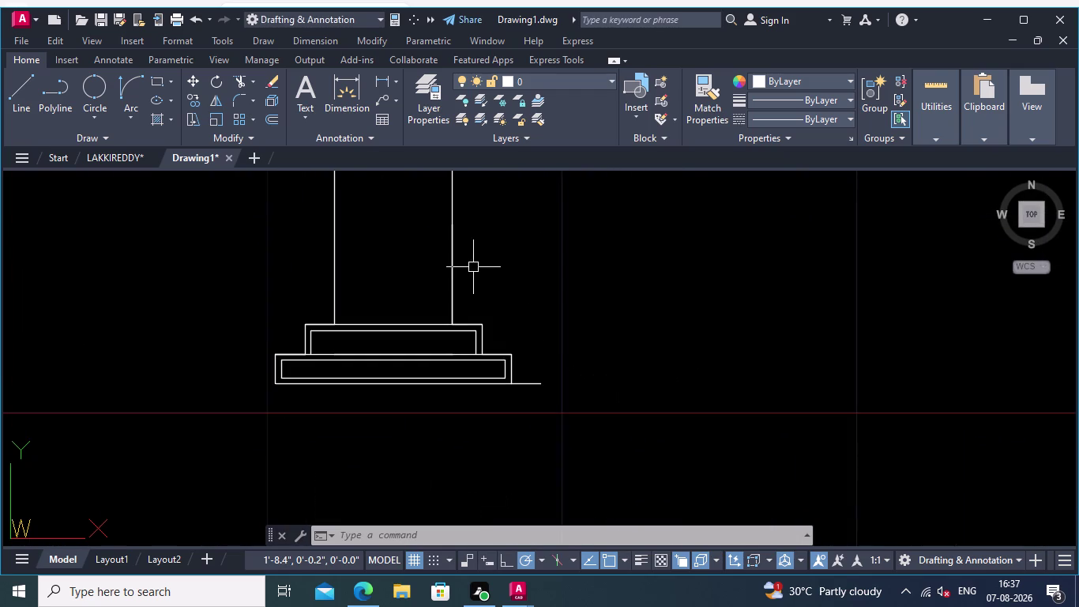
click(269, 117)
Offset the short base-corner line 0.03 upward.
scroll(up, 3)
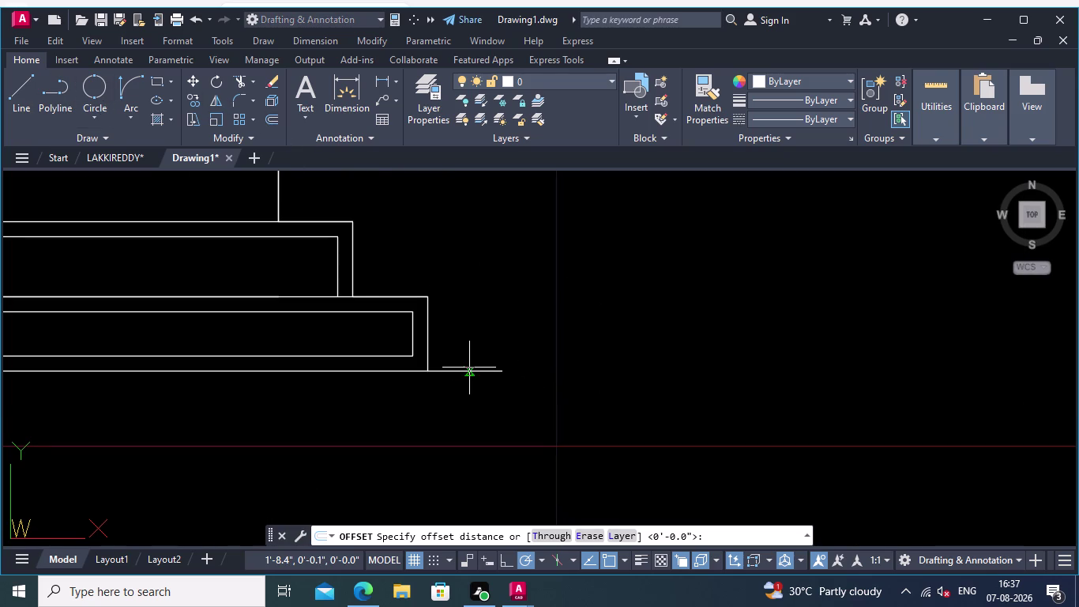
click(469, 373)
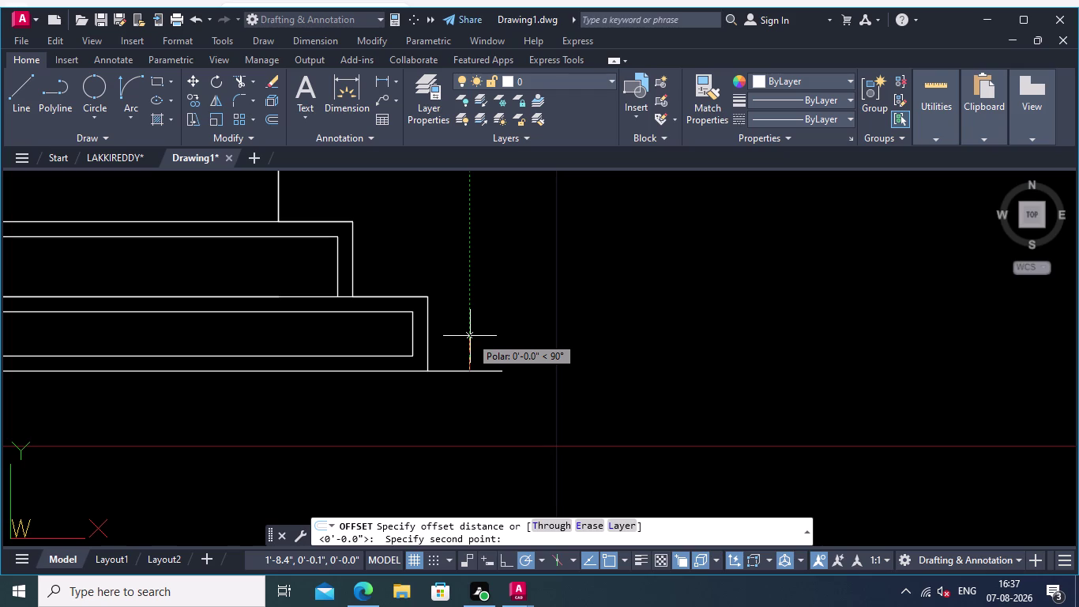
text(0.03)
key(Return)
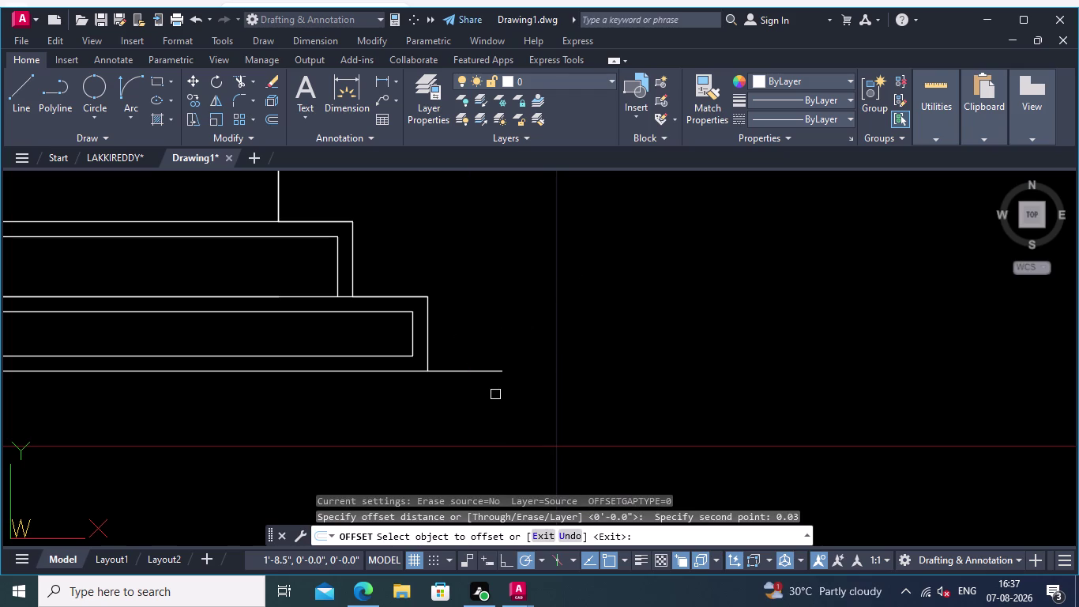
click(484, 368)
click(484, 346)
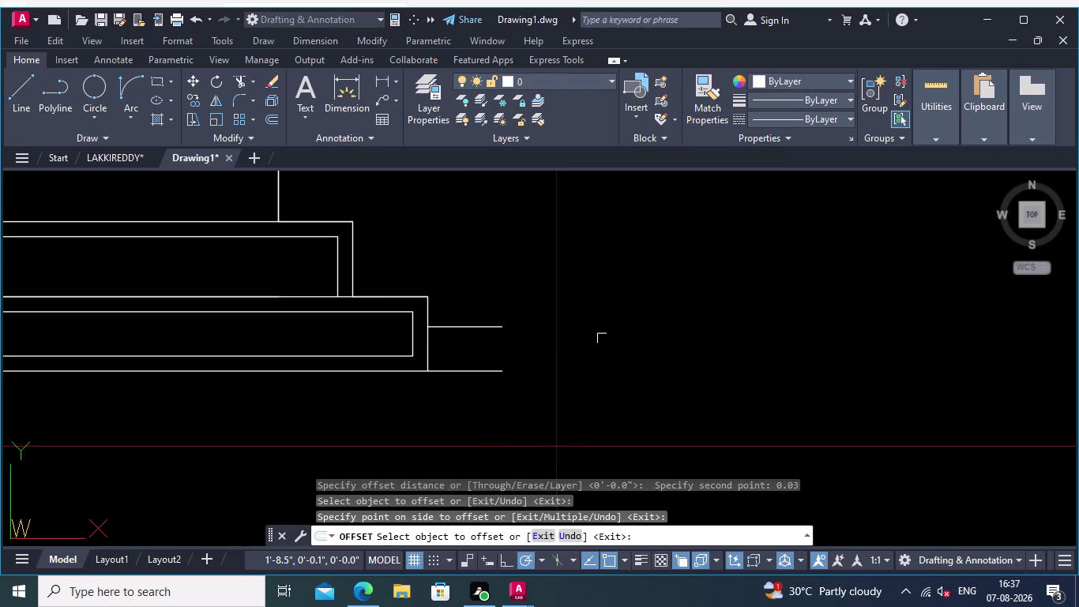
Pan and zoom around the column to inspect both short lines and frame the base detail.
middle_drag(600, 341, 435, 336)
scroll(down, 3)
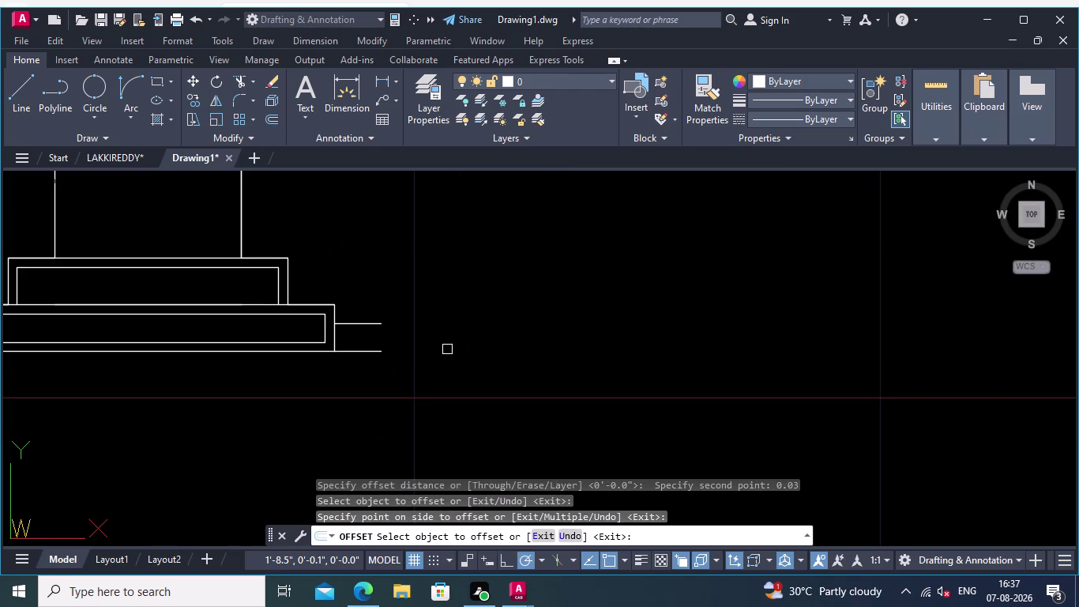
middle_drag(447, 350, 452, 372)
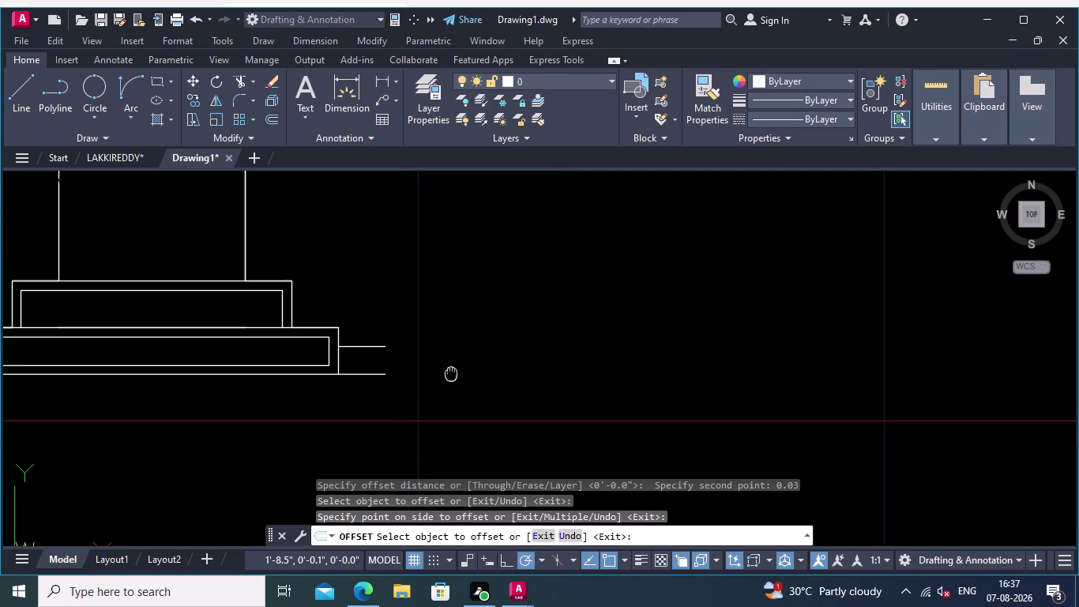
middle_drag(452, 372, 457, 377)
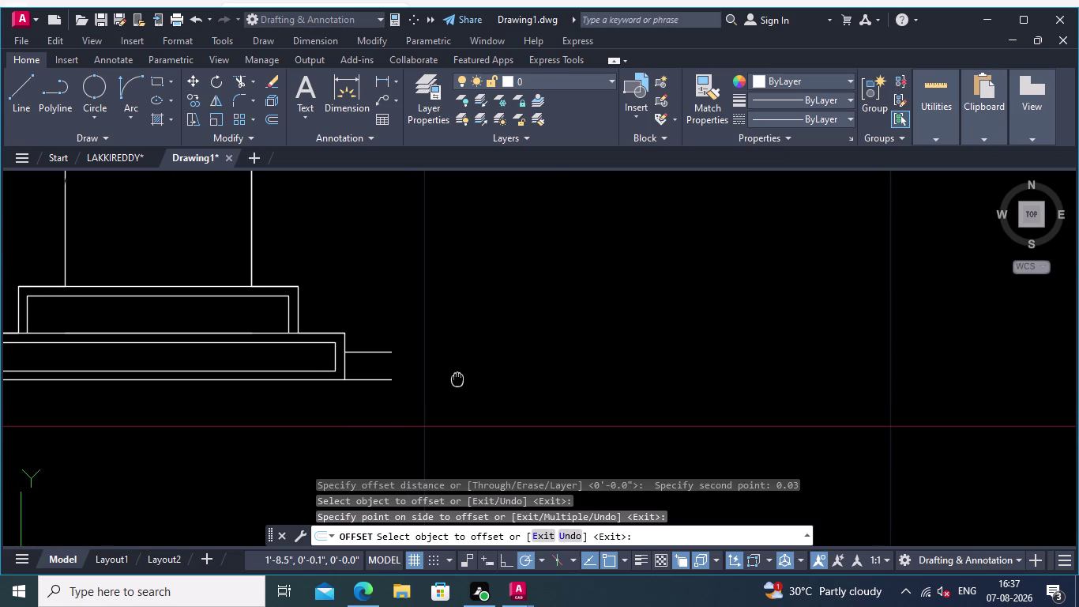
middle_drag(457, 378, 481, 372)
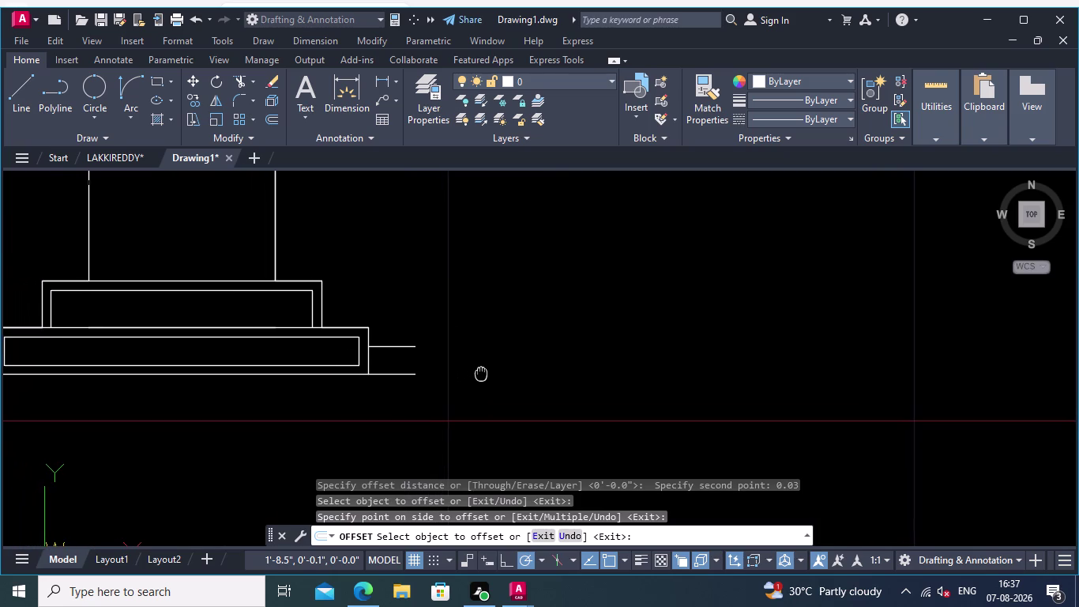
middle_drag(482, 372, 497, 366)
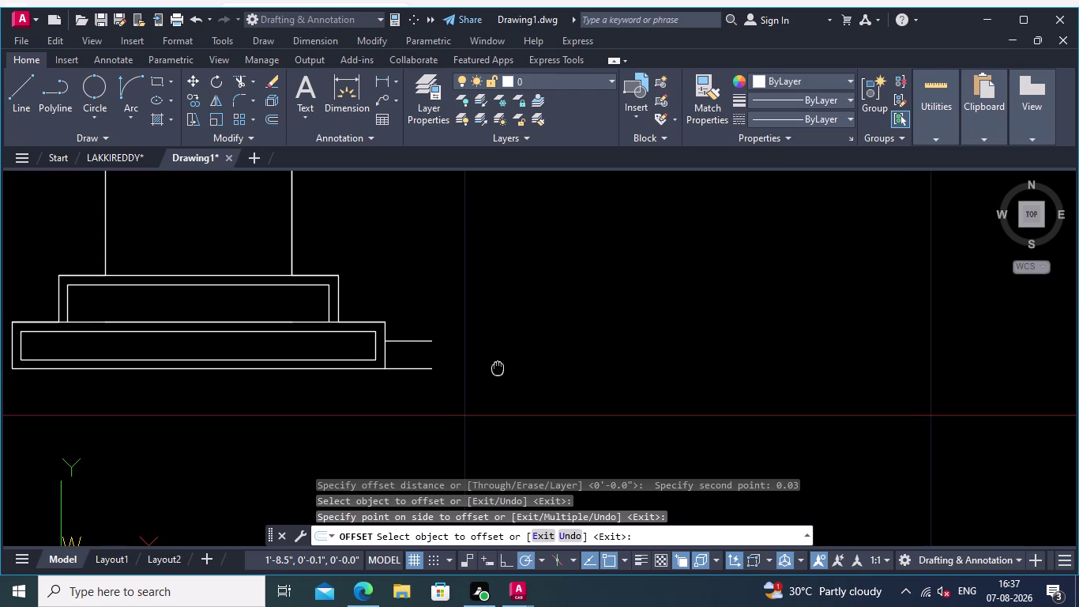
middle_drag(498, 367, 493, 369)
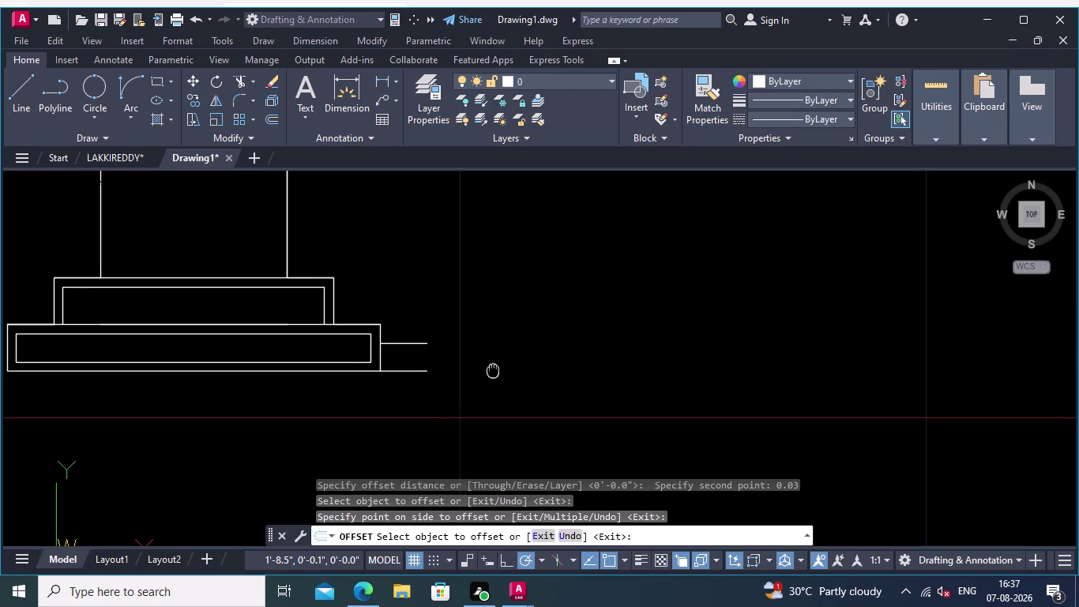
middle_drag(493, 369, 481, 371)
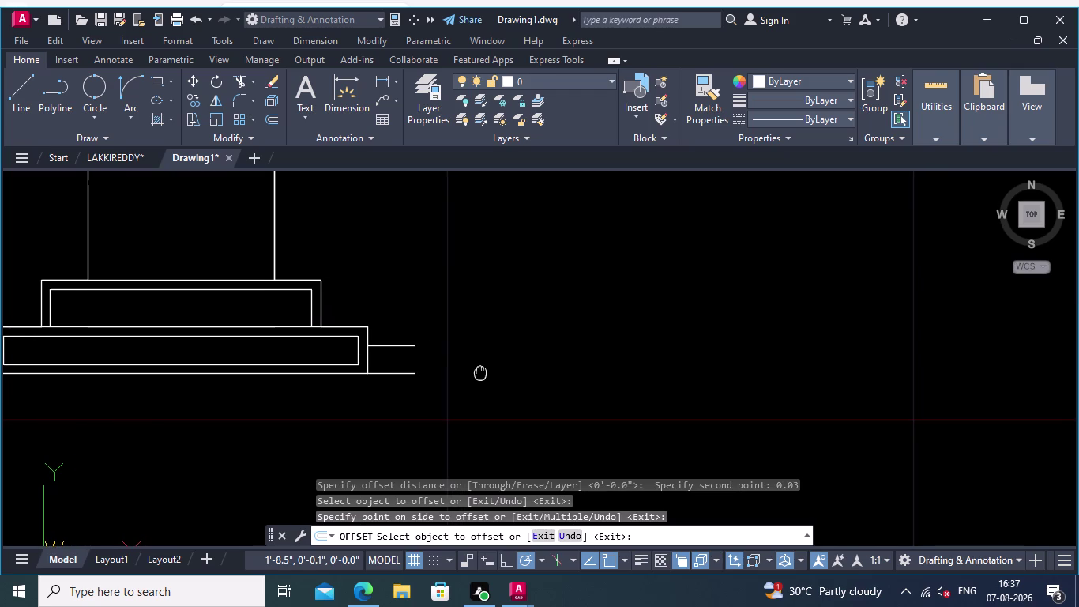
middle_drag(480, 371, 474, 372)
middle_drag(471, 378, 475, 322)
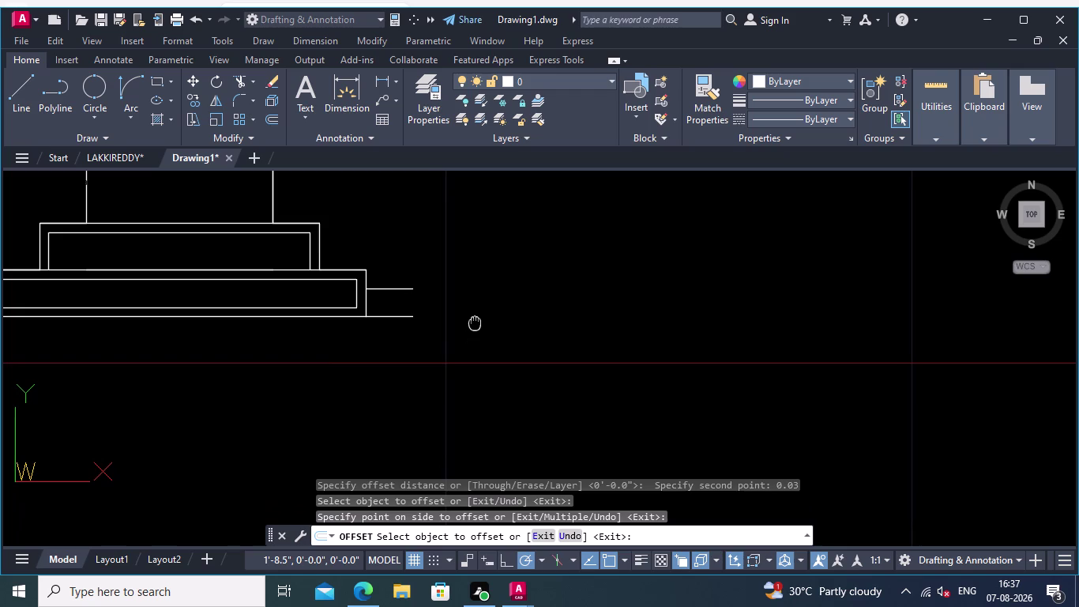
middle_drag(475, 322, 475, 322)
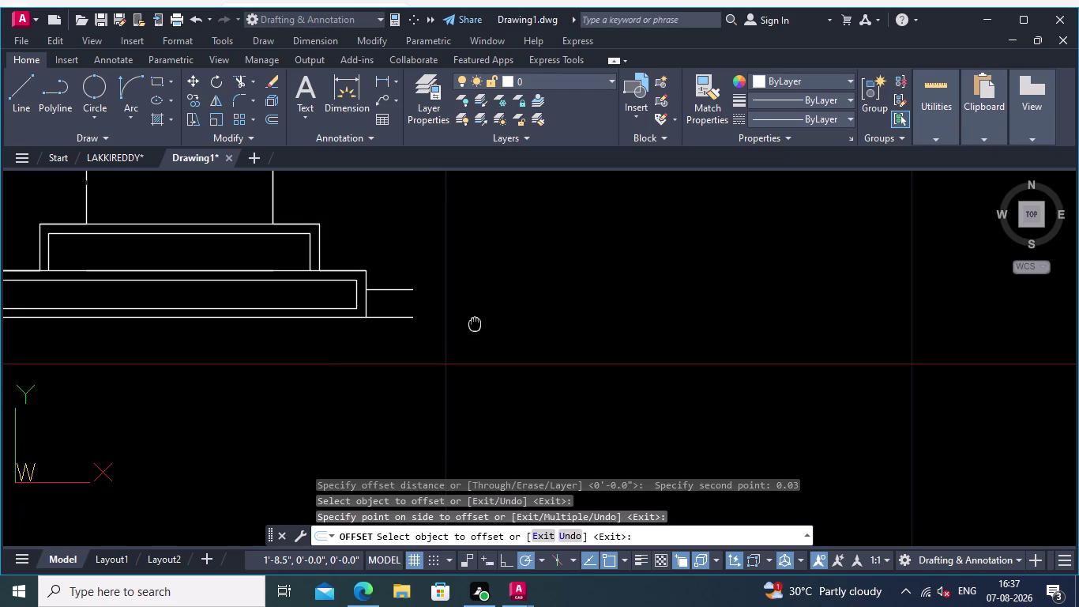
middle_drag(475, 322, 474, 323)
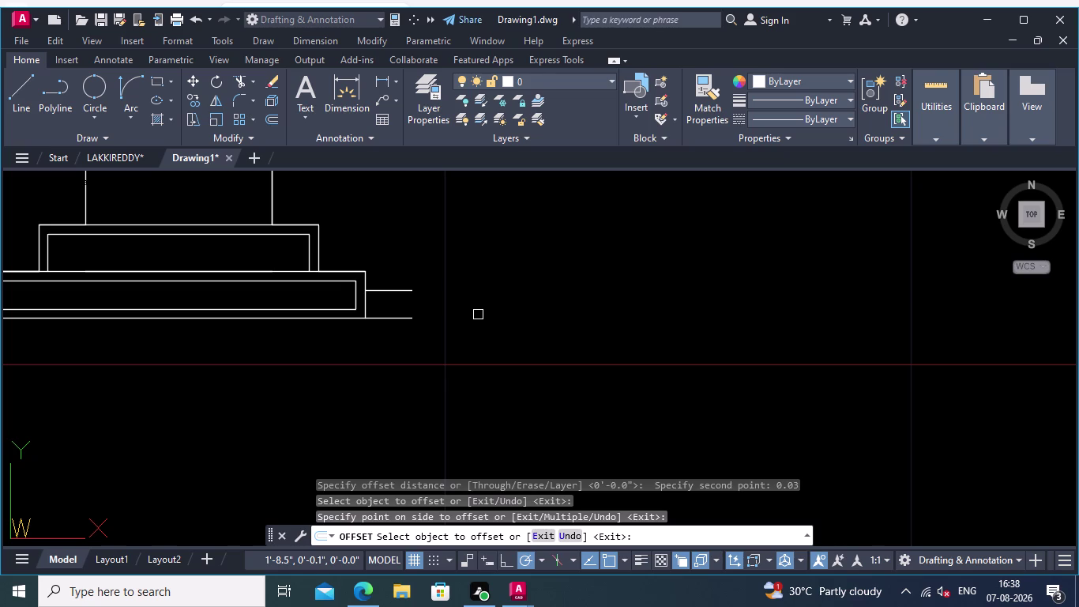
scroll(down, 3)
middle_drag(514, 284, 516, 385)
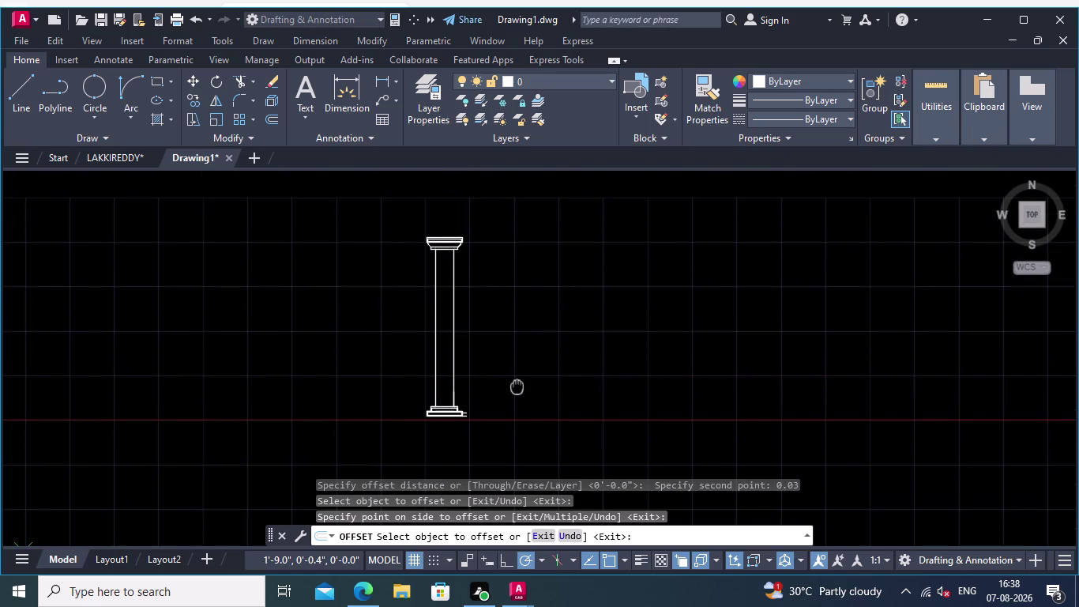
middle_drag(517, 386, 554, 287)
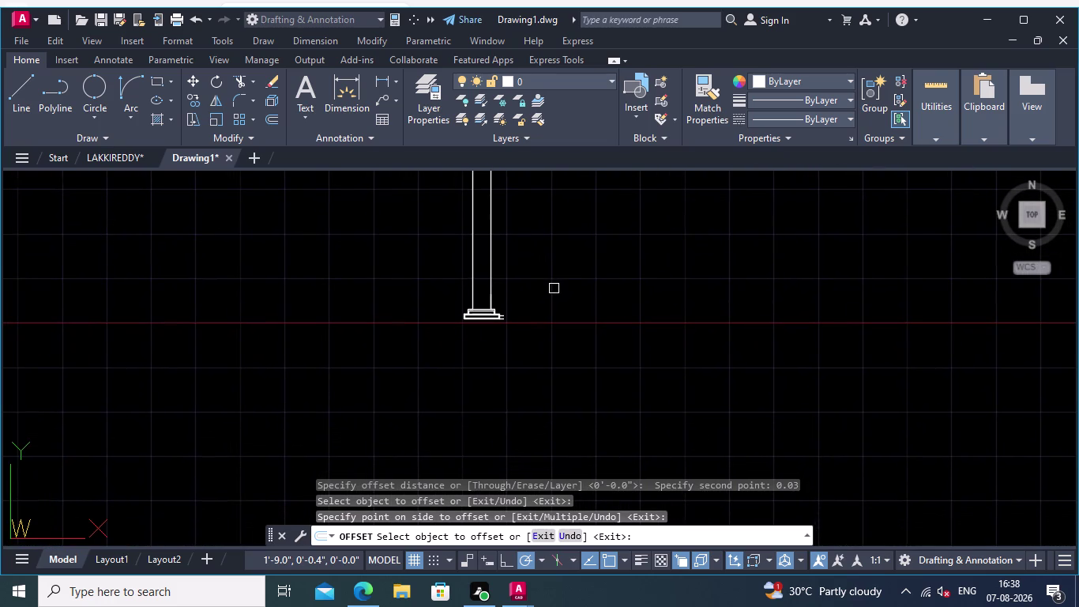
scroll(up, 3)
middle_drag(509, 297, 485, 339)
scroll(up, 3)
middle_drag(484, 338, 453, 279)
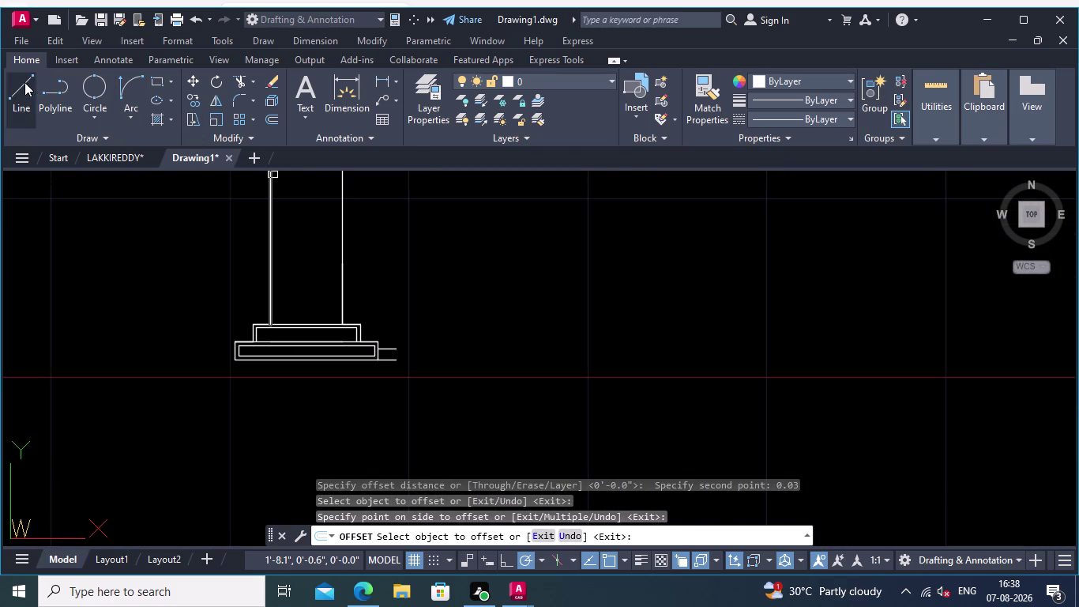
Draw a vertical end line joining the ends of the two short lines beside the base.
click(22, 82)
scroll(up, 3)
middle_drag(437, 362, 484, 398)
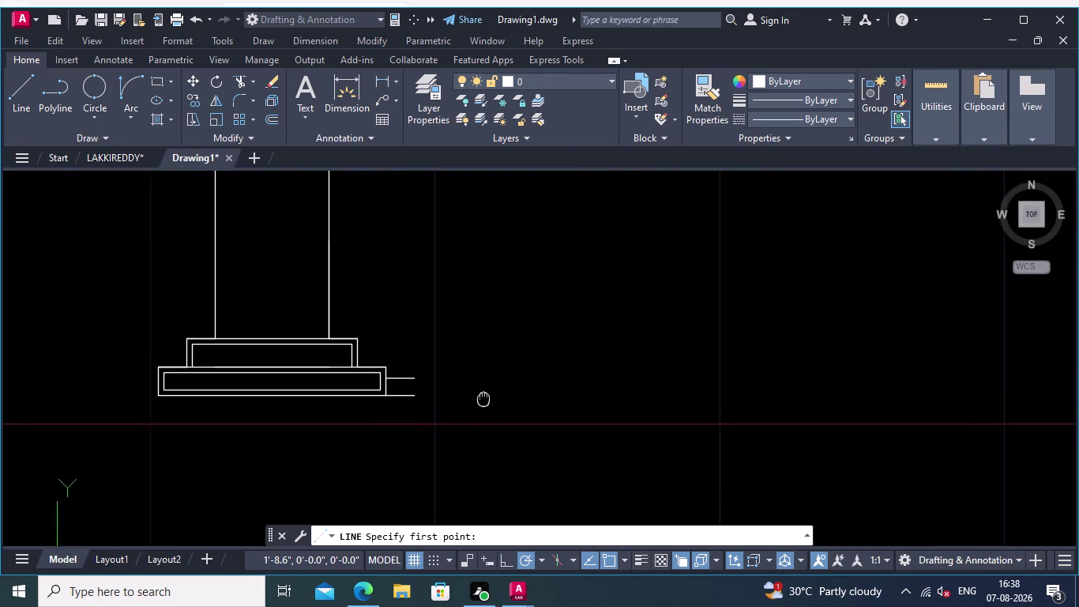
middle_drag(483, 399, 488, 414)
scroll(up, 3)
scroll(up, 3)
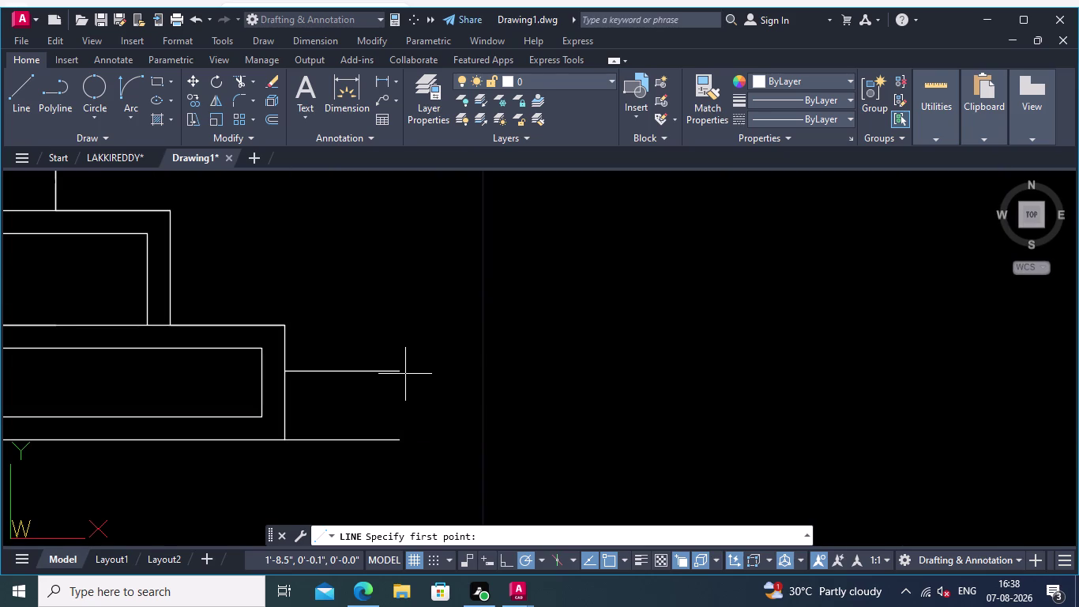
click(400, 372)
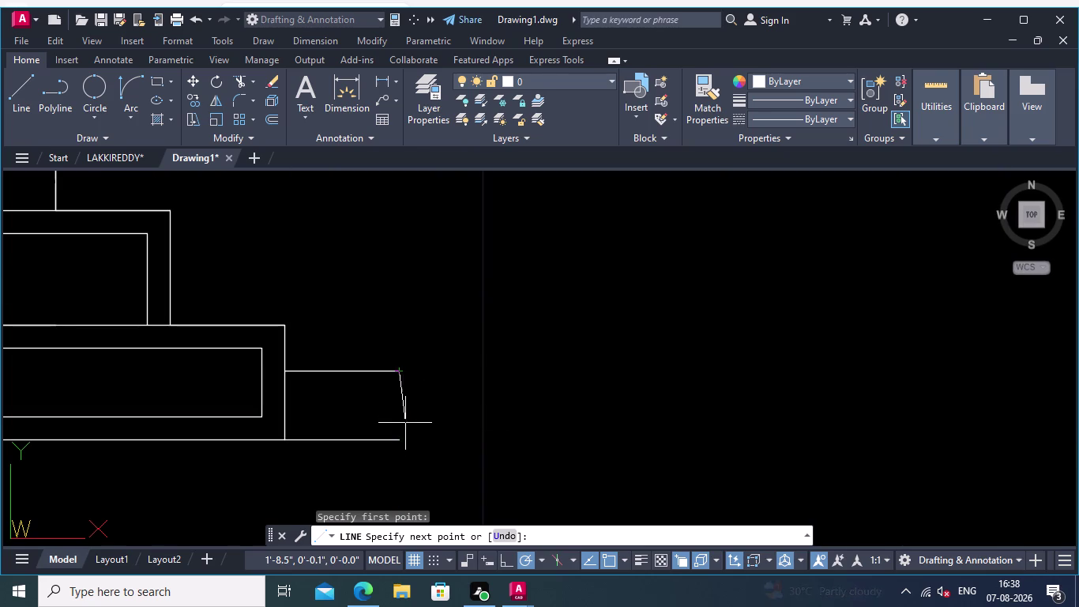
click(398, 442)
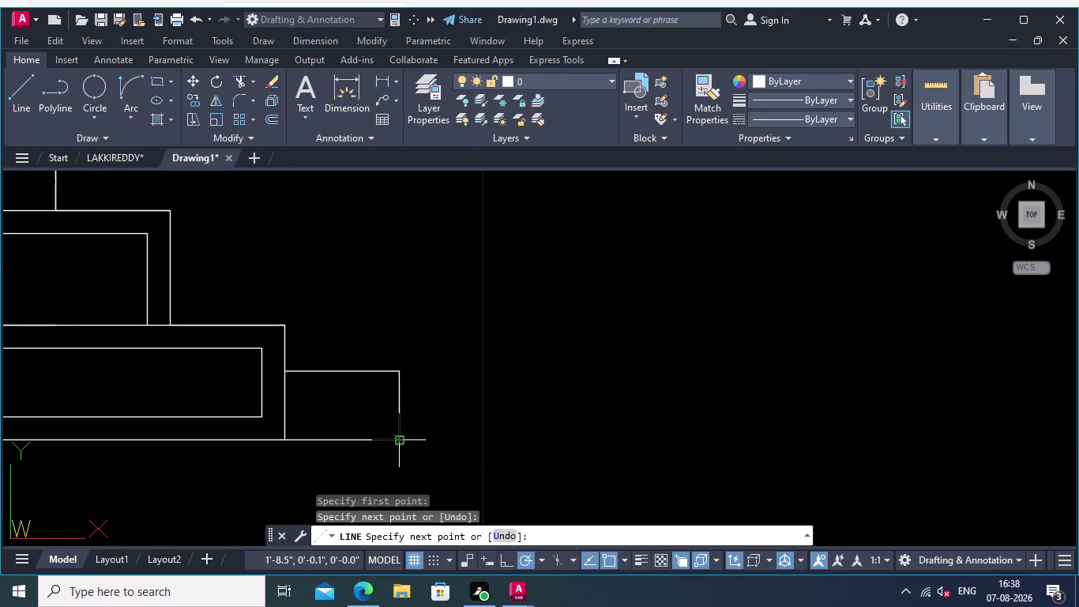
key(Return)
Pan and zoom up the column to frame the area just below the cap.
middle_drag(525, 377, 493, 355)
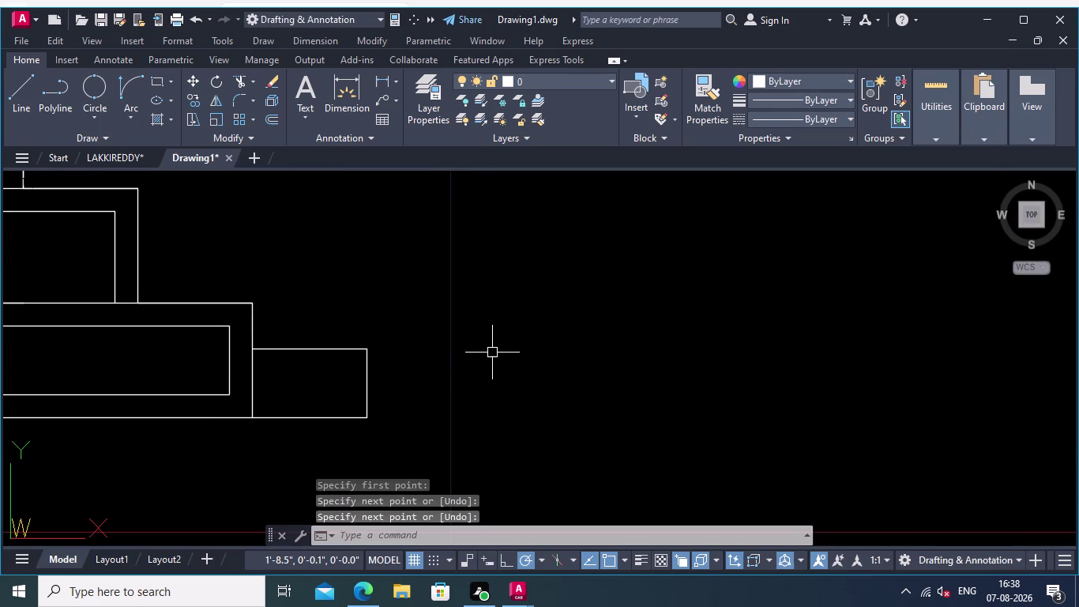
middle_drag(486, 352, 467, 419)
scroll(down, 3)
middle_drag(489, 327, 503, 386)
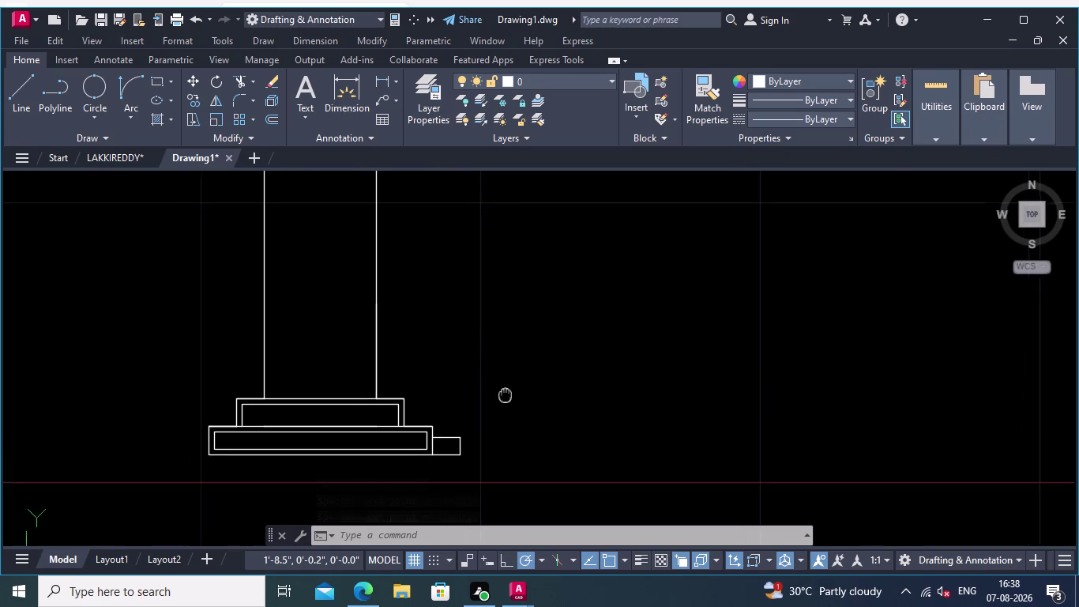
middle_drag(503, 387, 507, 395)
scroll(down, 3)
middle_drag(519, 335, 556, 475)
middle_drag(579, 361, 589, 370)
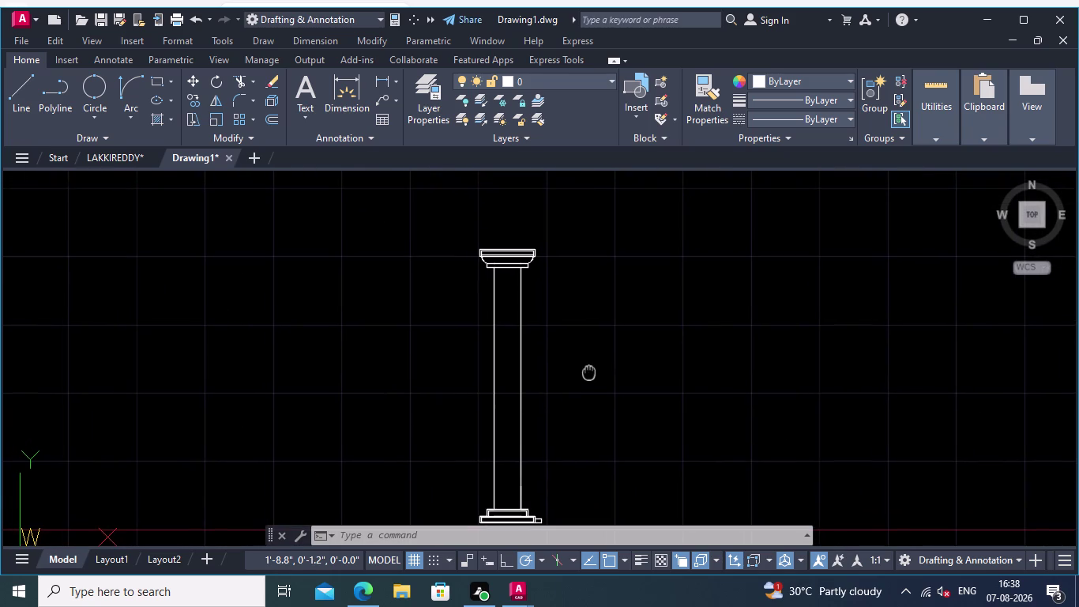
middle_drag(589, 371, 584, 406)
scroll(down, 3)
middle_drag(586, 396, 541, 396)
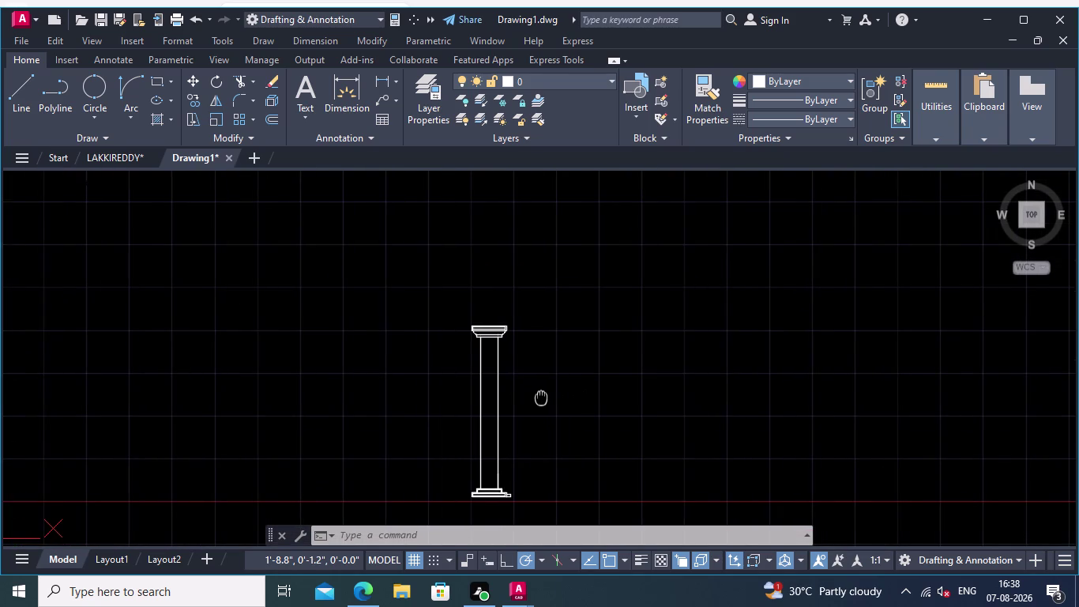
middle_drag(541, 395, 539, 396)
scroll(down, 3)
scroll(up, 3)
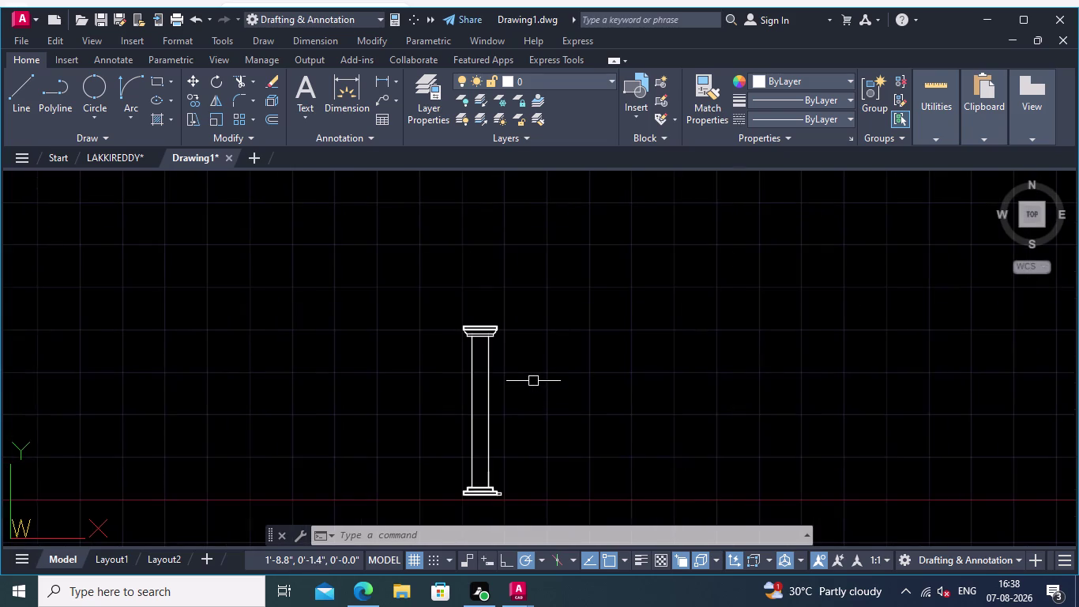
middle_drag(533, 380, 550, 411)
scroll(up, 3)
middle_drag(537, 392, 568, 440)
scroll(up, 3)
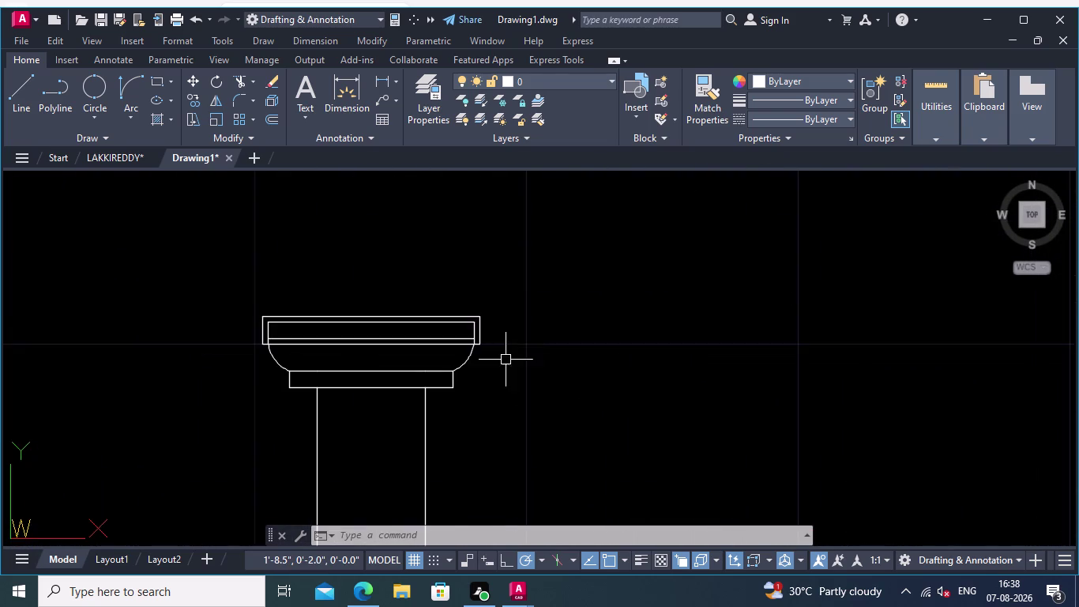
scroll(up, 3)
middle_drag(479, 297, 598, 404)
scroll(up, 3)
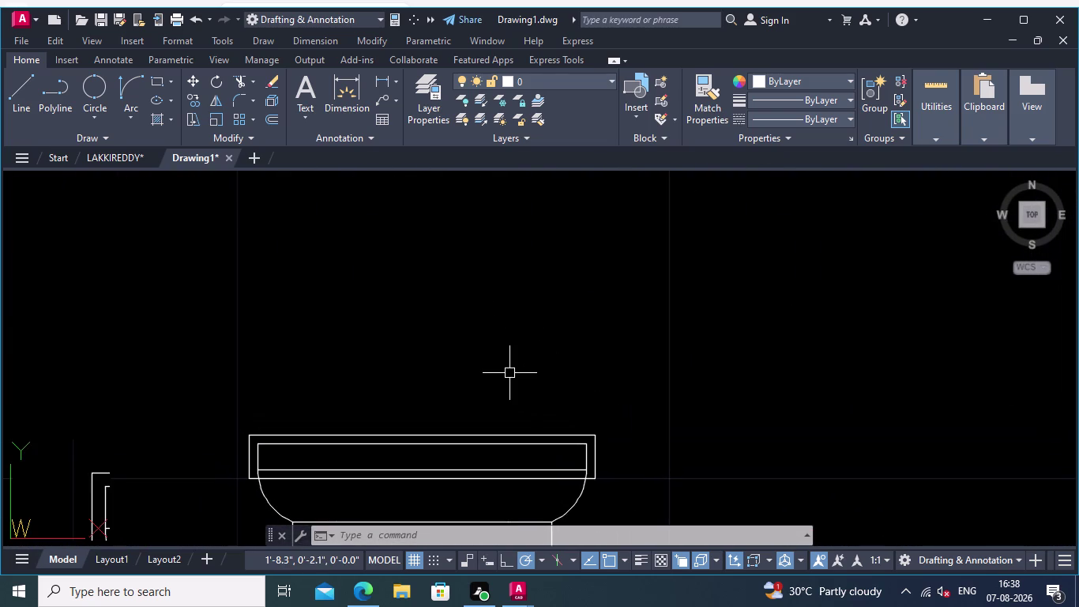
middle_drag(510, 373, 608, 358)
scroll(down, 3)
middle_drag(569, 380, 565, 361)
click(22, 80)
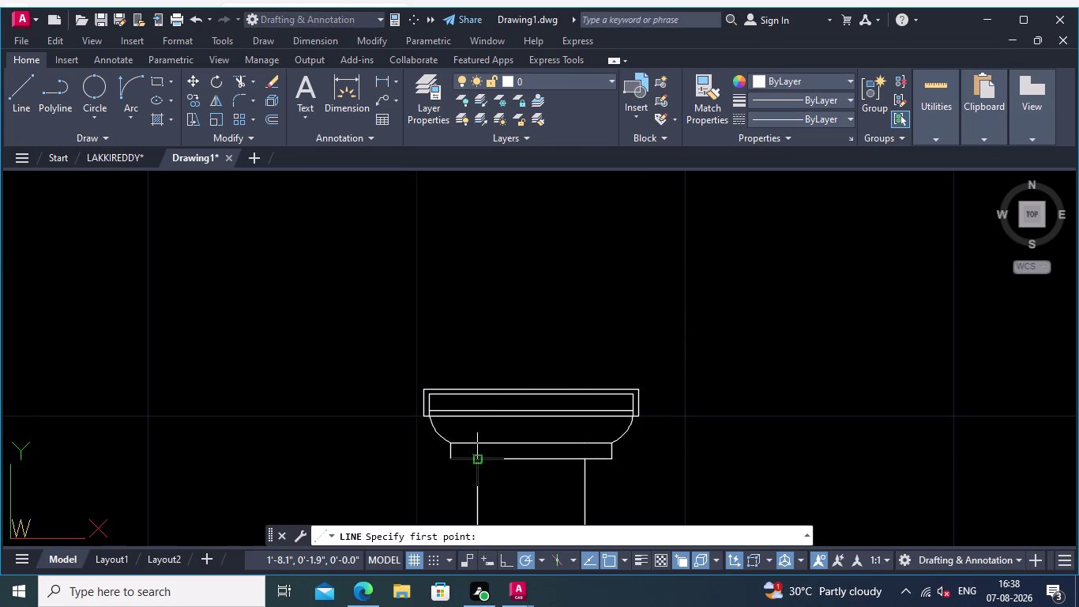
Draw a 0.57-long vertical line upward from the shaft's left edge under the cap.
click(478, 389)
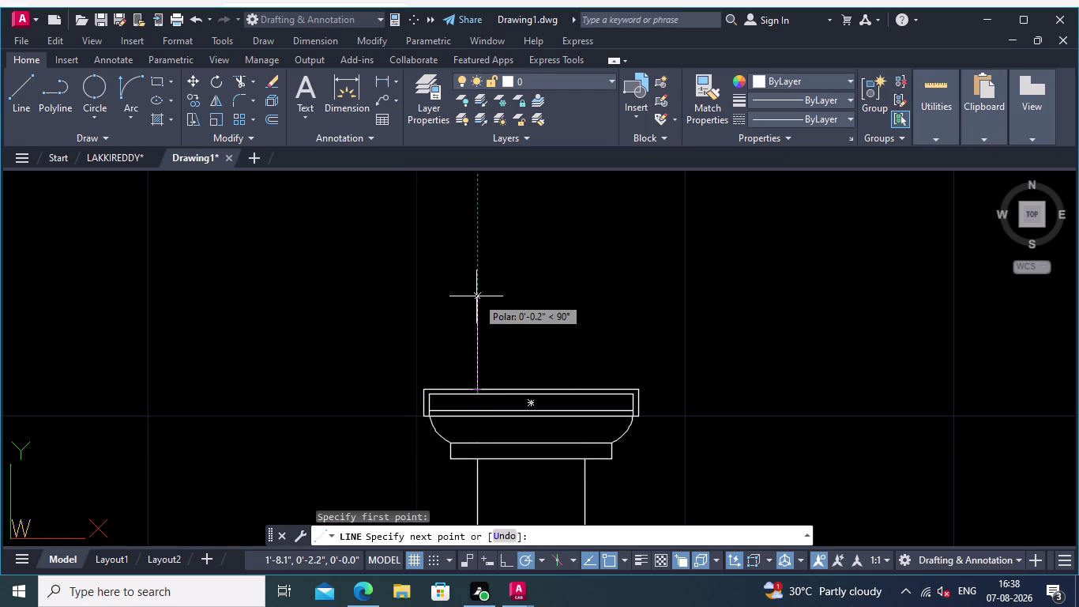
text(0.57)
key(Return)
key(Return)
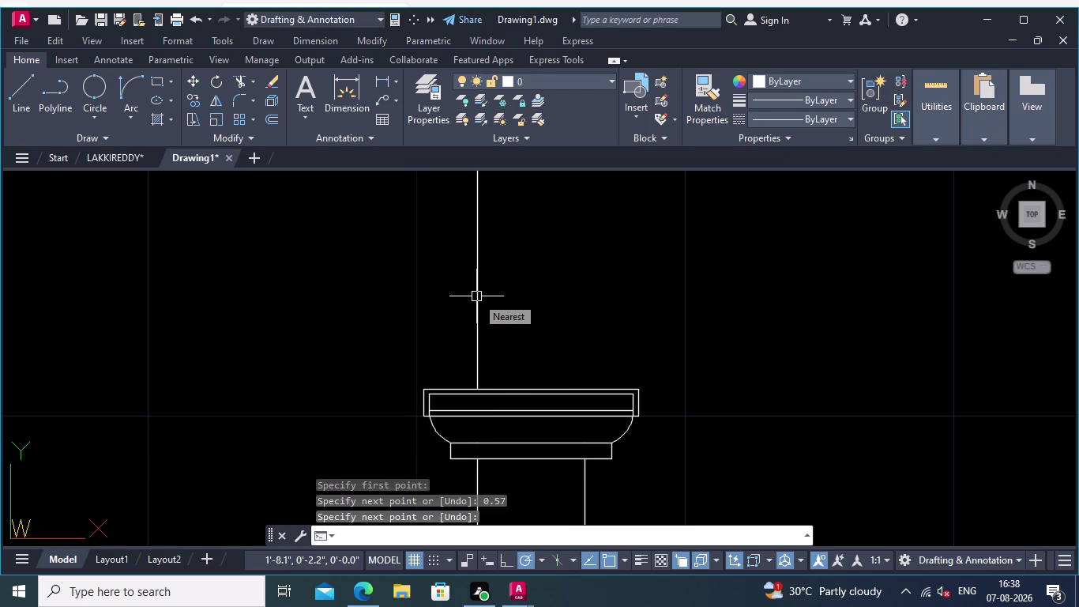
scroll(down, 3)
middle_drag(545, 319, 510, 415)
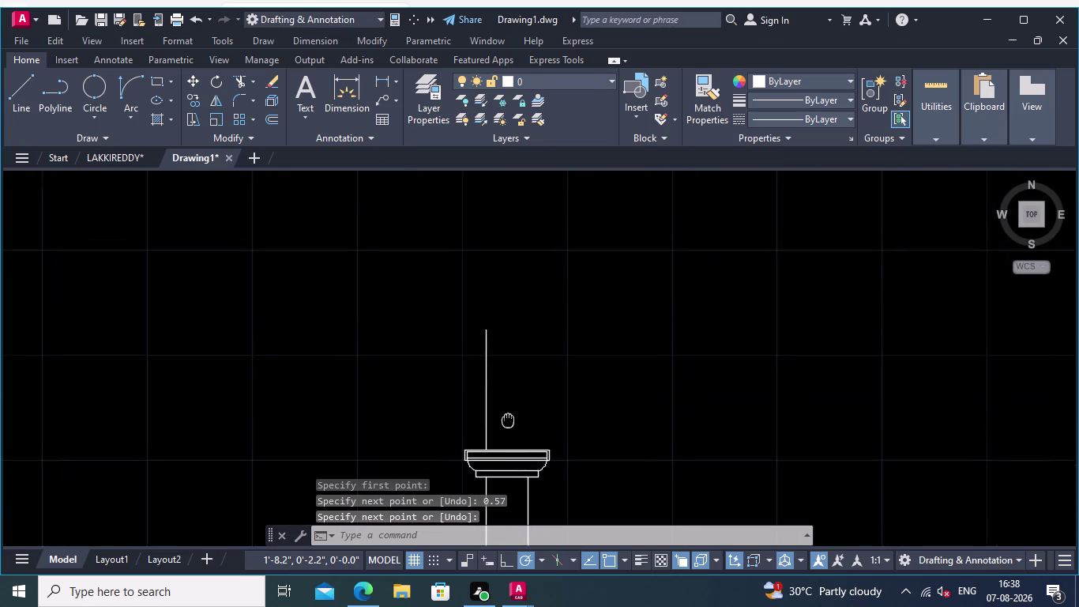
middle_drag(509, 414, 504, 429)
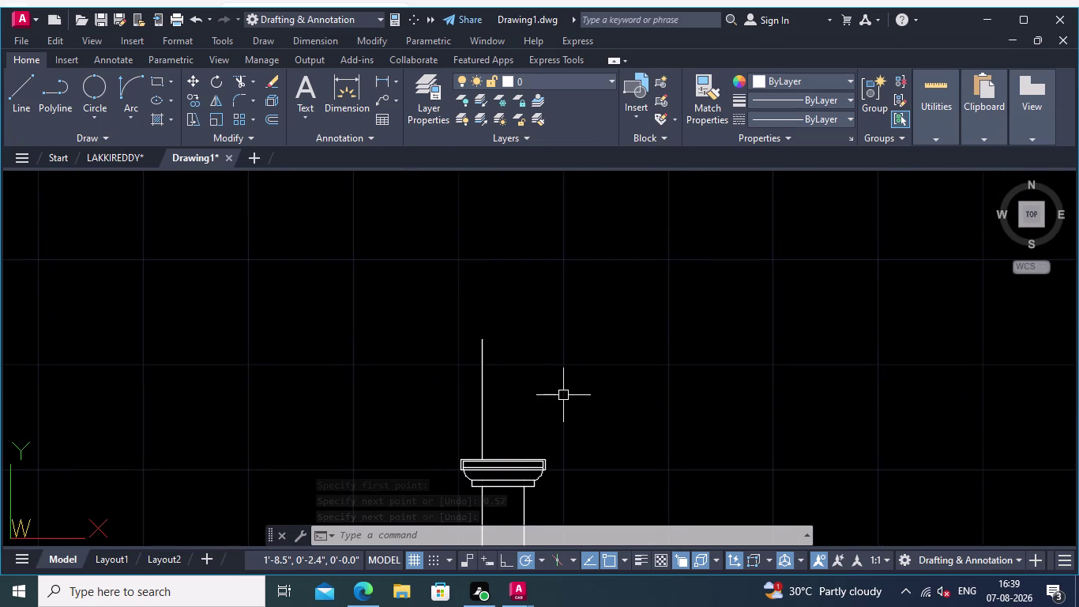
scroll(down, 3)
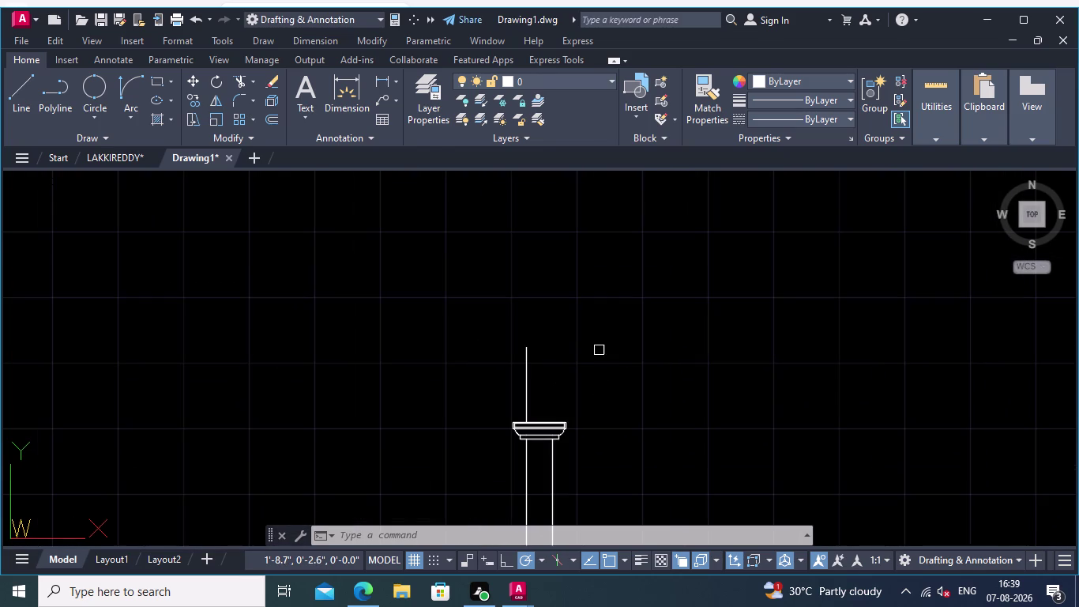
middle_drag(631, 287, 596, 297)
Draw a 0.57-long vertical line up from the shaft's right edge under the cap.
right_click(569, 280)
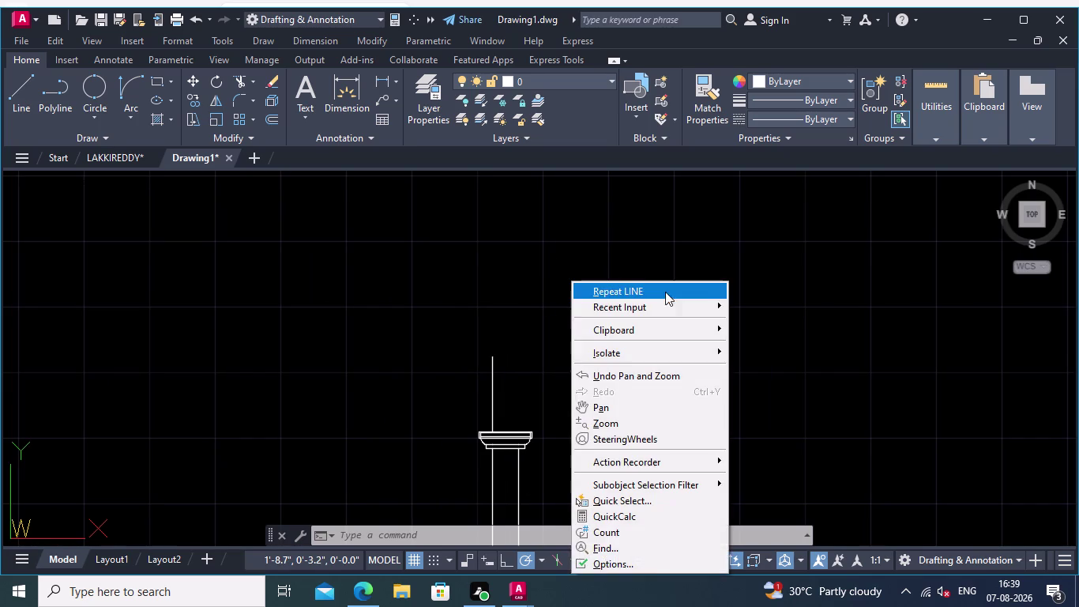
click(628, 291)
middle_drag(544, 452, 640, 425)
scroll(up, 3)
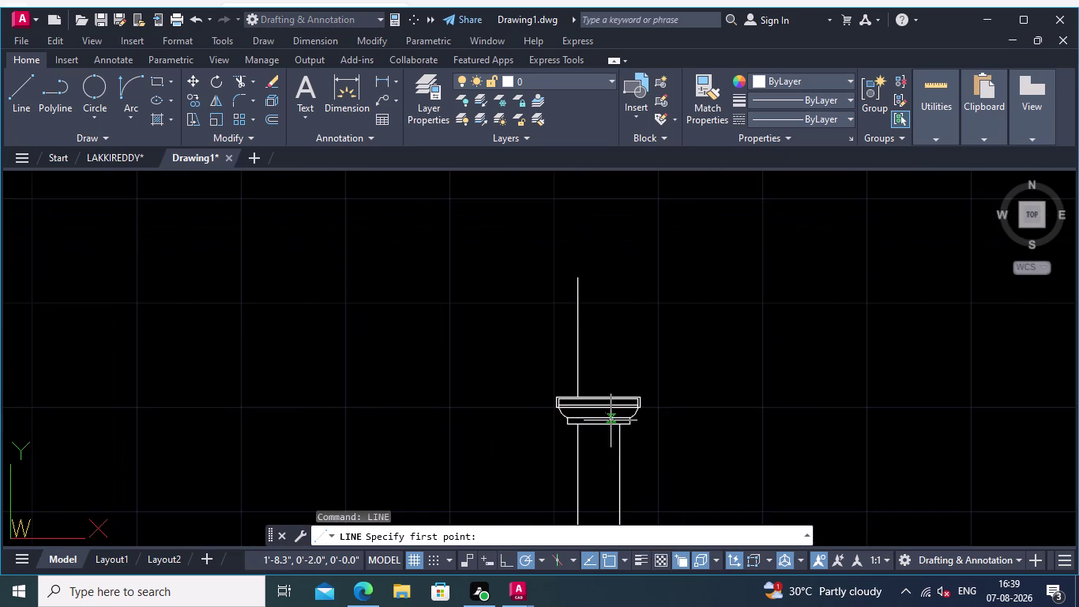
scroll(up, 3)
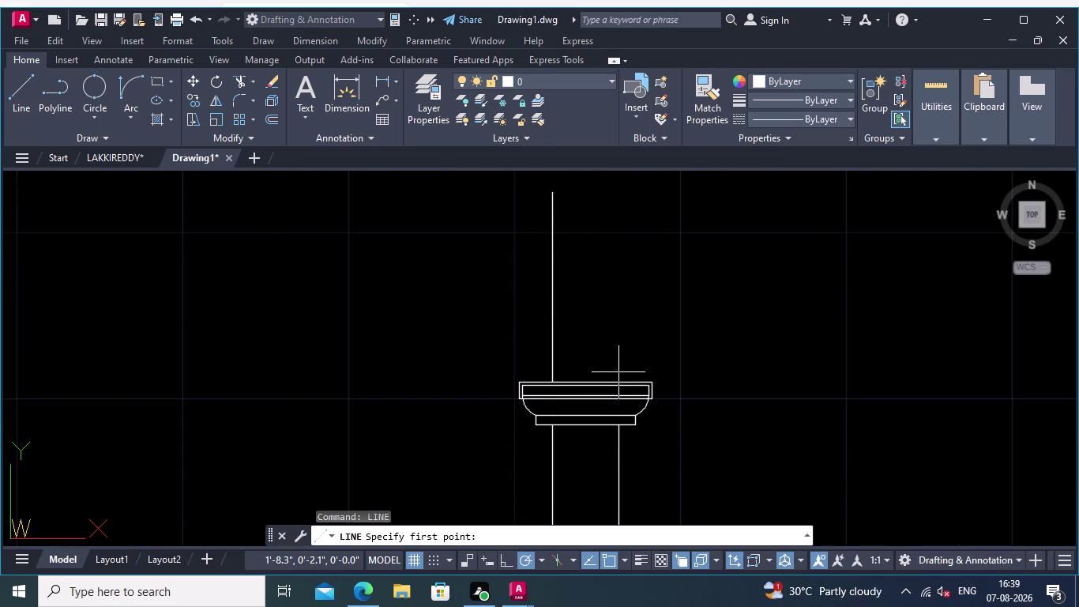
scroll(up, 3)
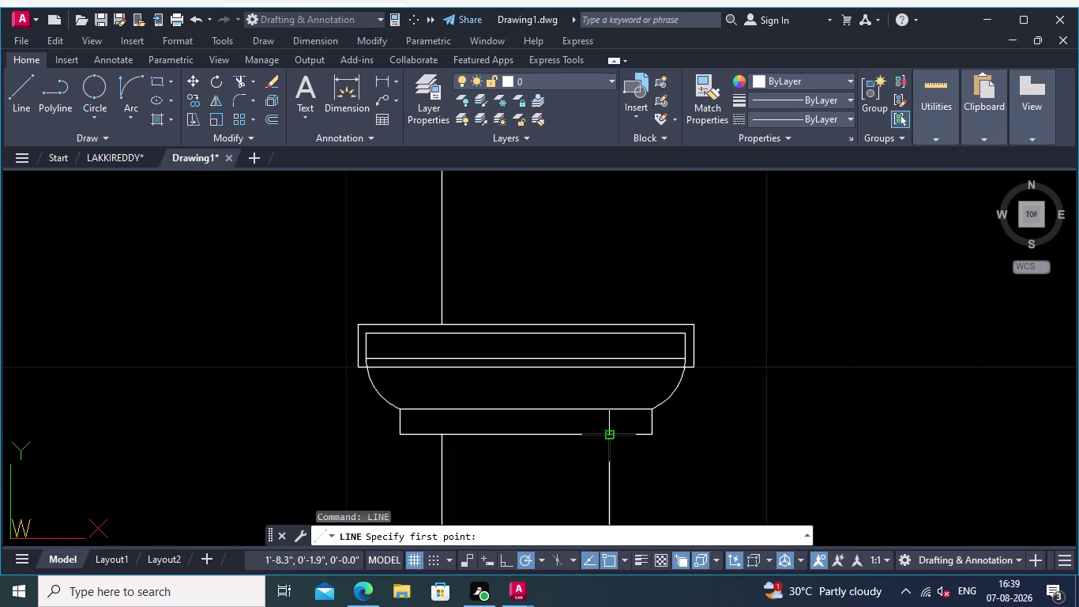
click(607, 324)
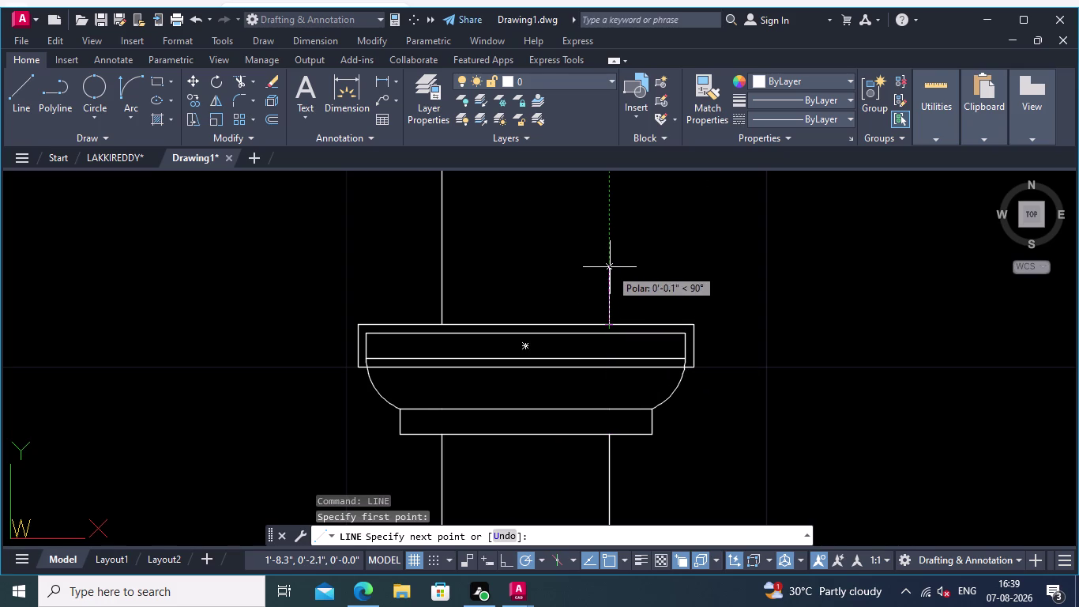
middle_drag(615, 255, 604, 289)
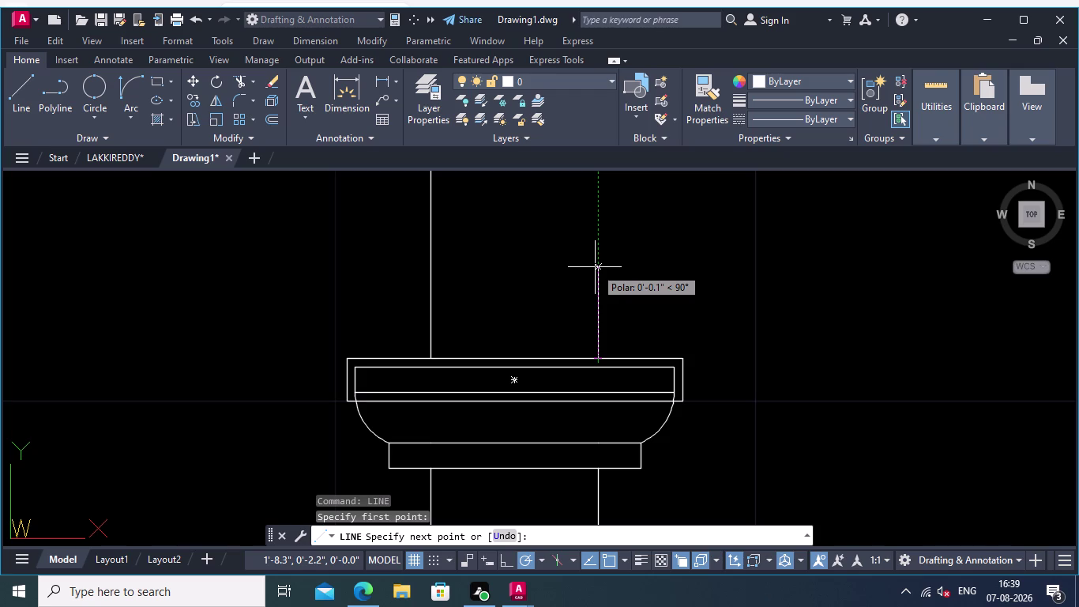
text(0.57)
key(Return)
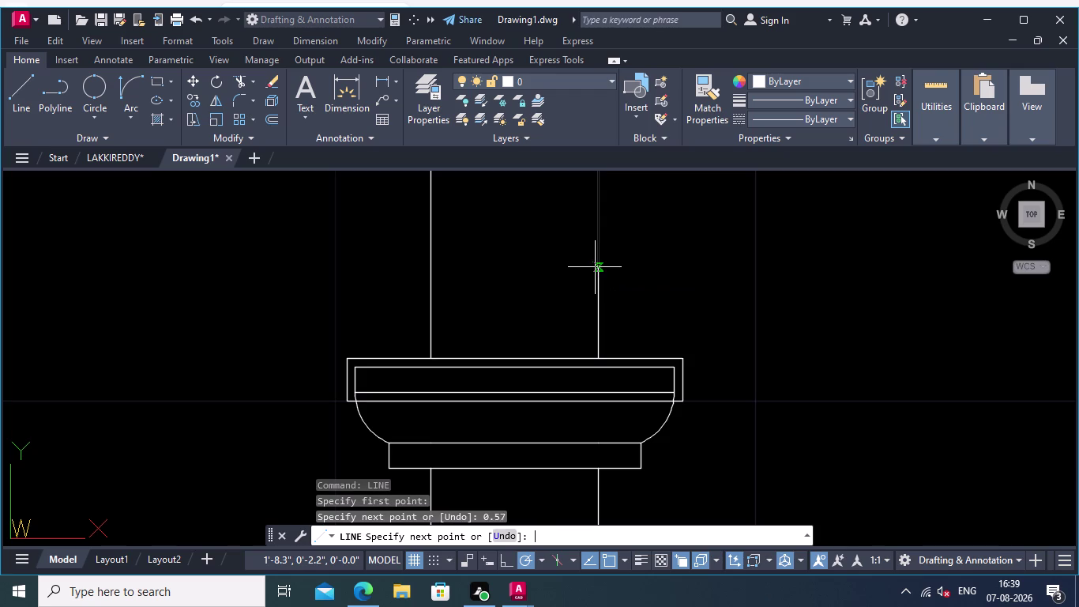
key(Return)
Frame both 0.57 vertical lines of the upper shaft in view.
scroll(down, 3)
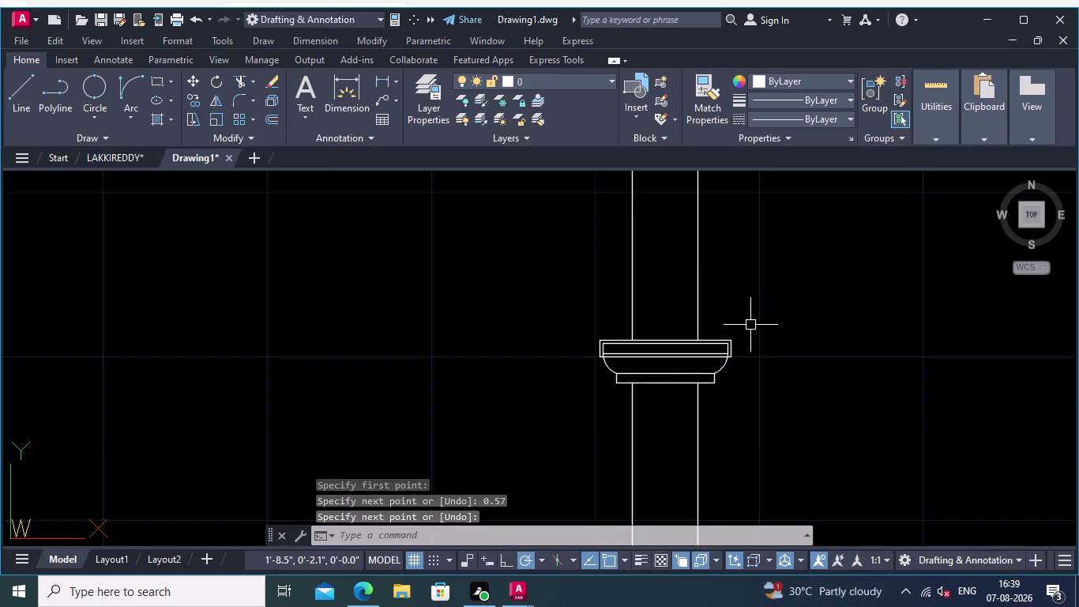
middle_drag(746, 333, 733, 403)
scroll(down, 3)
middle_drag(703, 320, 704, 344)
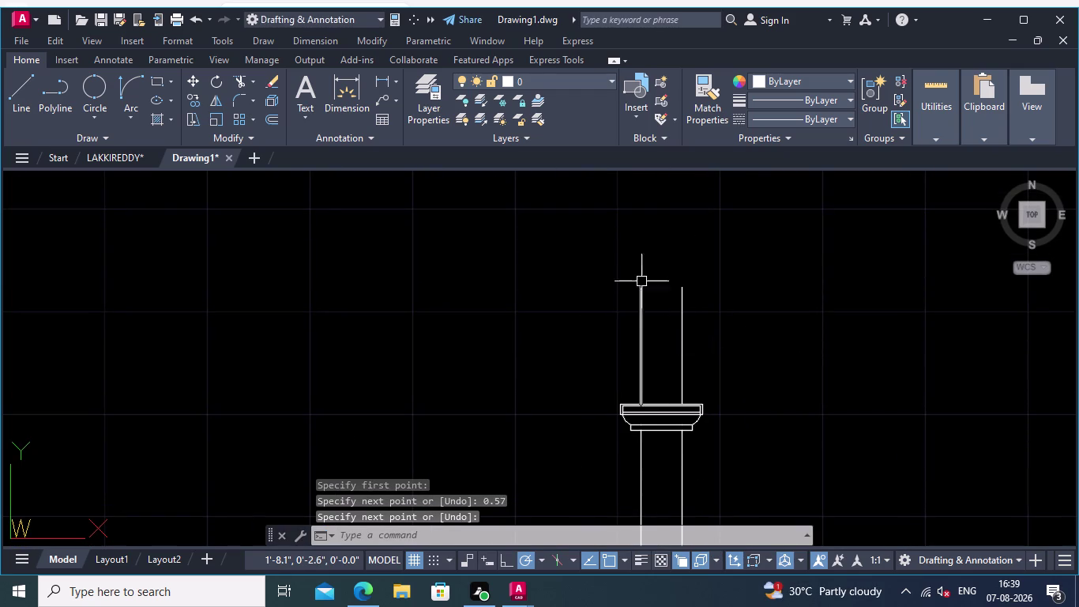
scroll(up, 3)
middle_drag(739, 313, 782, 345)
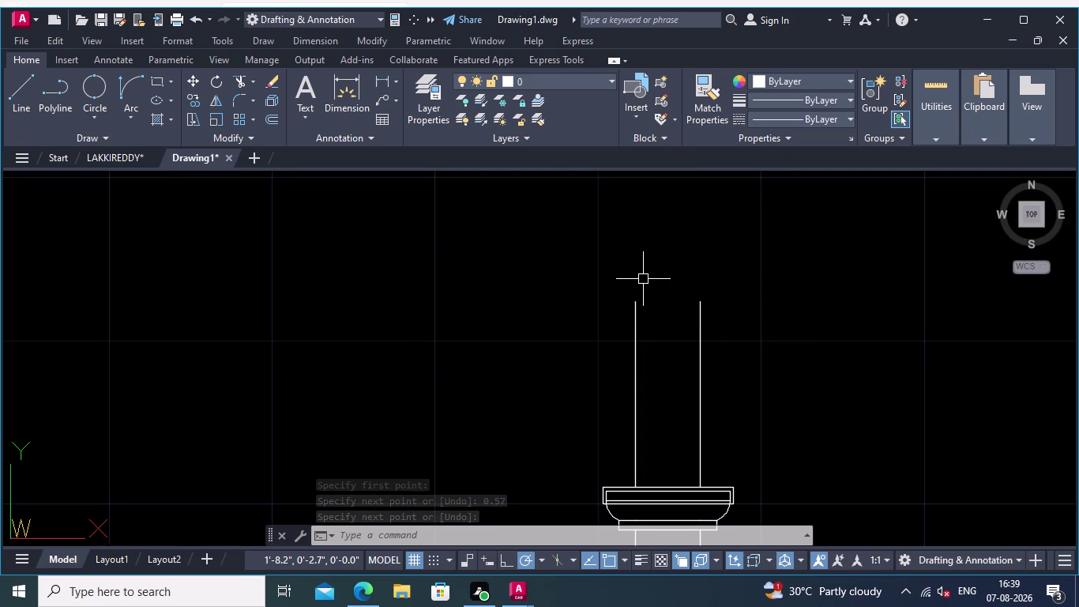
click(12, 89)
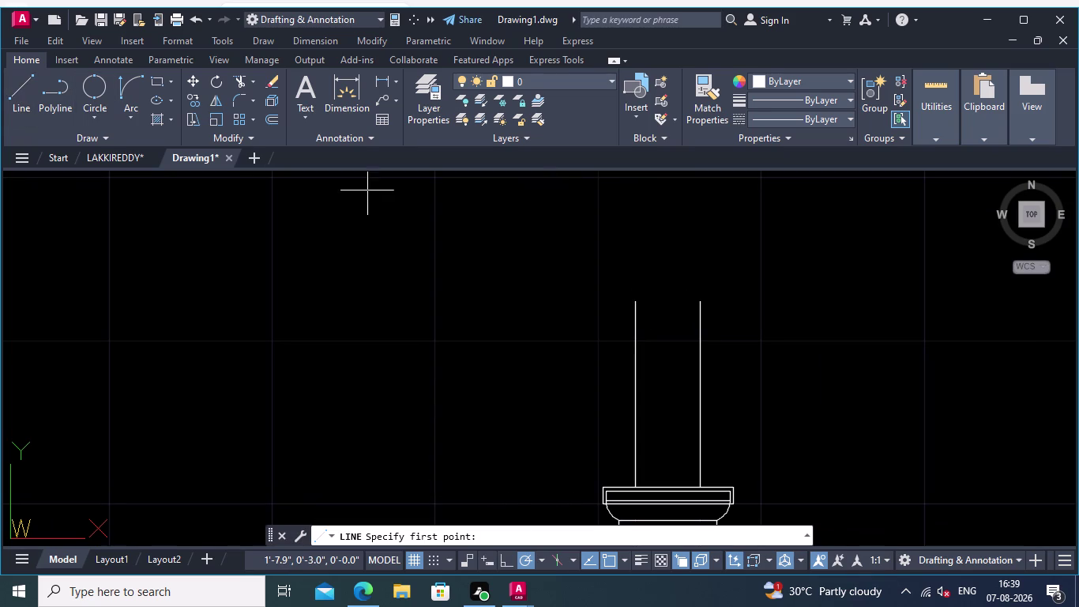
Extend a 0.05 horizontal line right from the upper shaft's top corner, undoing a misplaced segment.
scroll(up, 3)
middle_drag(673, 290, 565, 231)
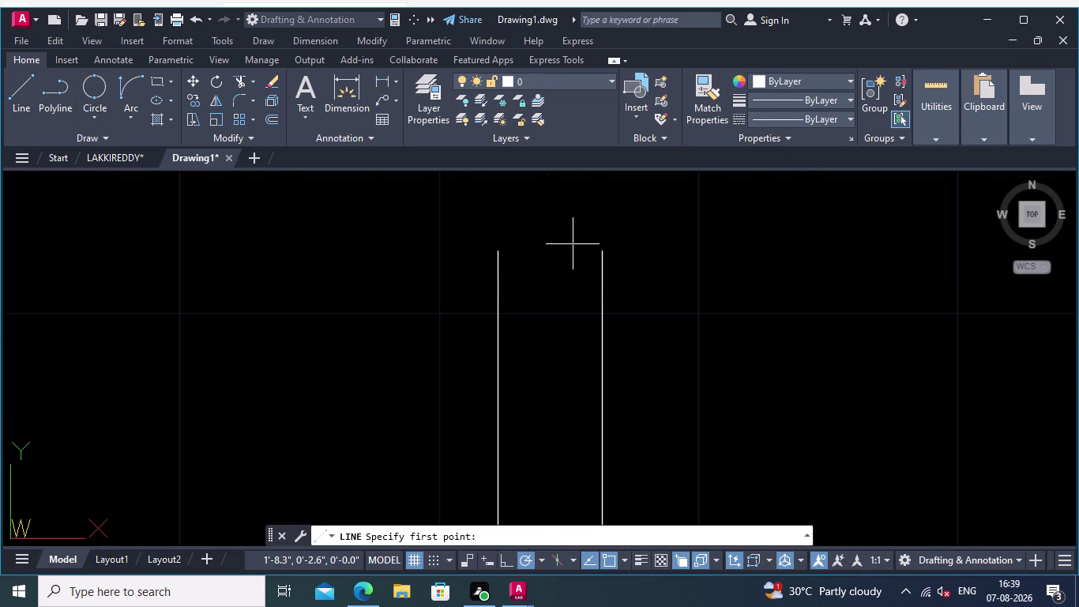
click(498, 251)
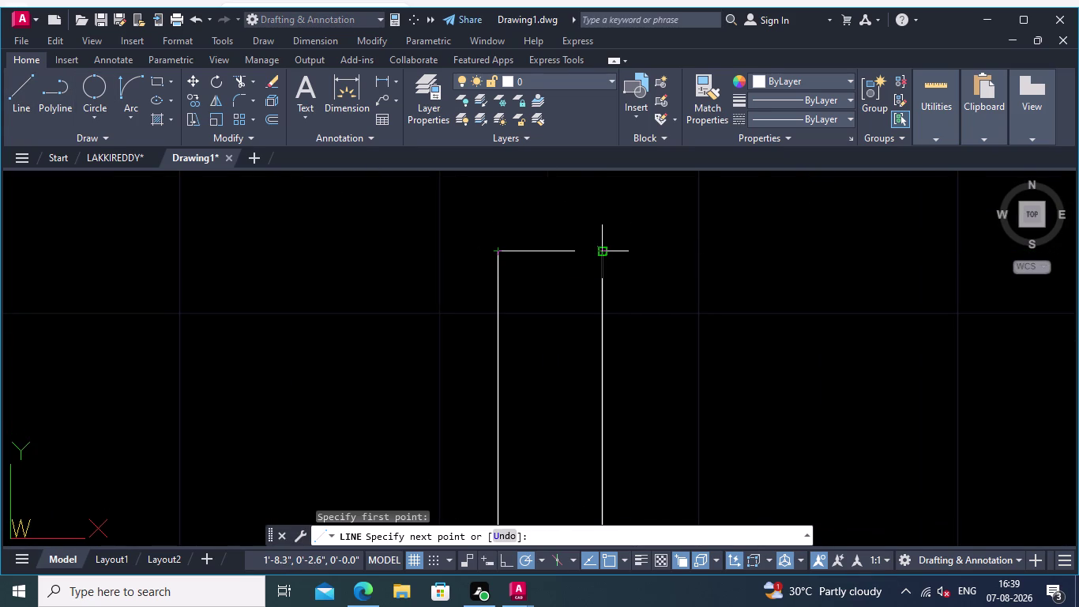
click(605, 247)
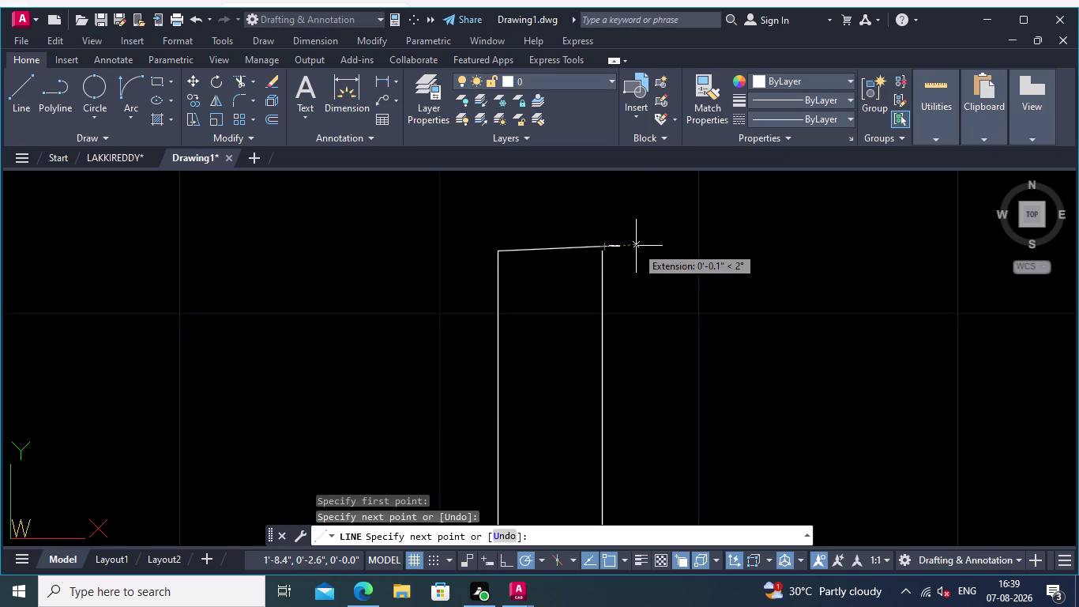
key(ctrl+z)
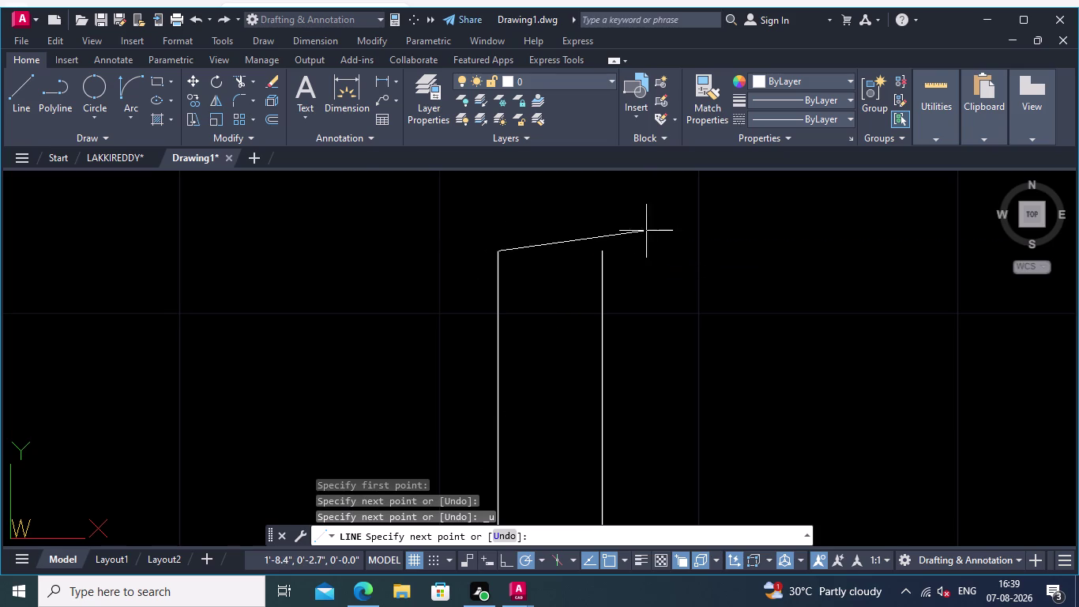
scroll(up, 3)
click(585, 250)
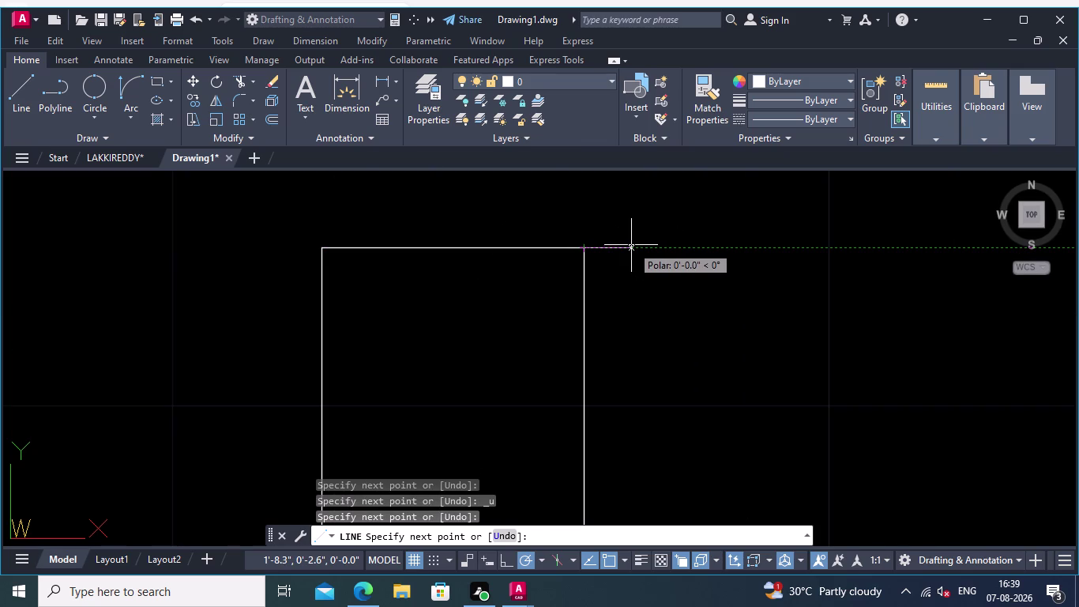
text(0.05)
key(Return)
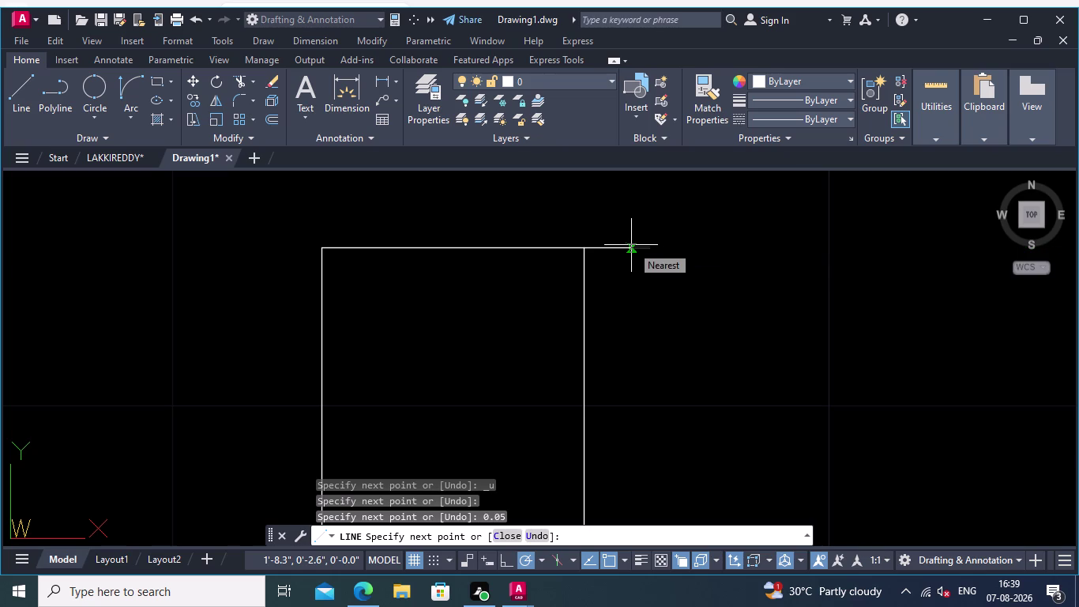
key(Return)
Add a matching 0.05 horizontal line left from the shaft's top left corner.
right_click(738, 293)
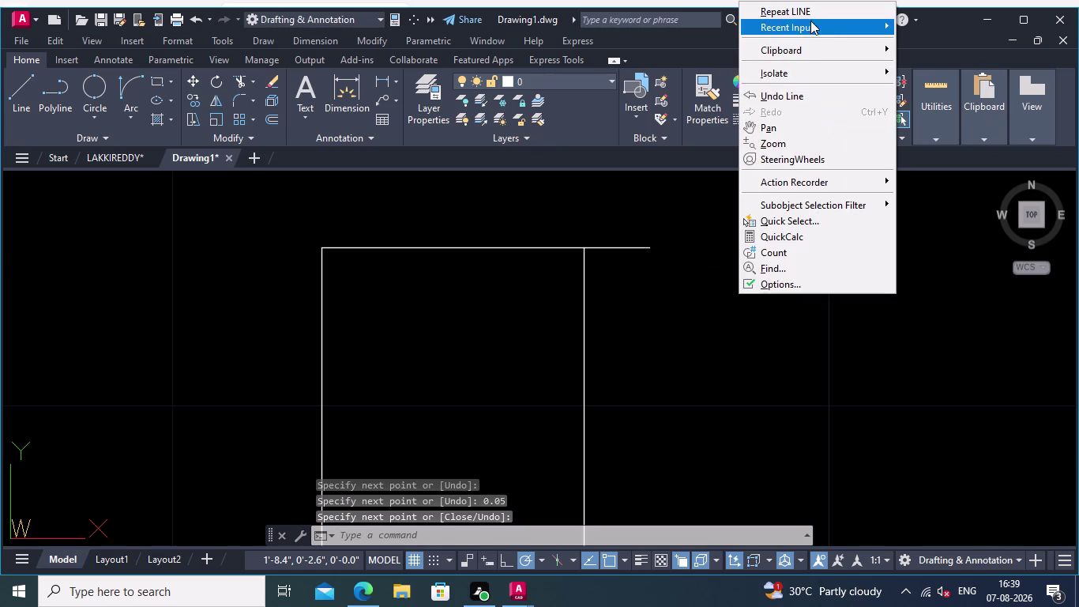
click(806, 10)
middle_drag(697, 283, 929, 280)
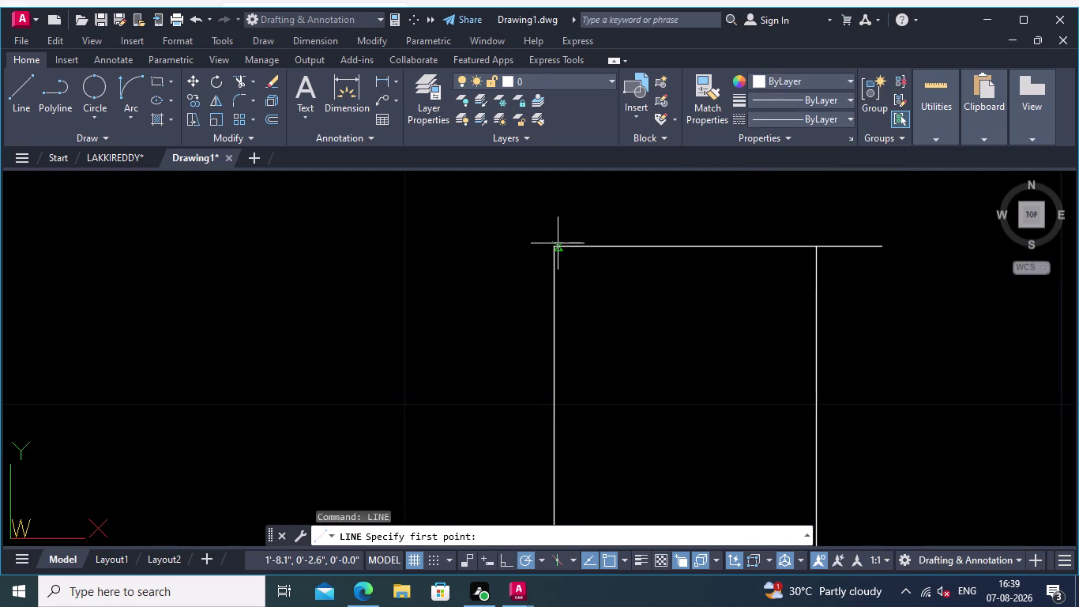
click(556, 247)
text(0.)
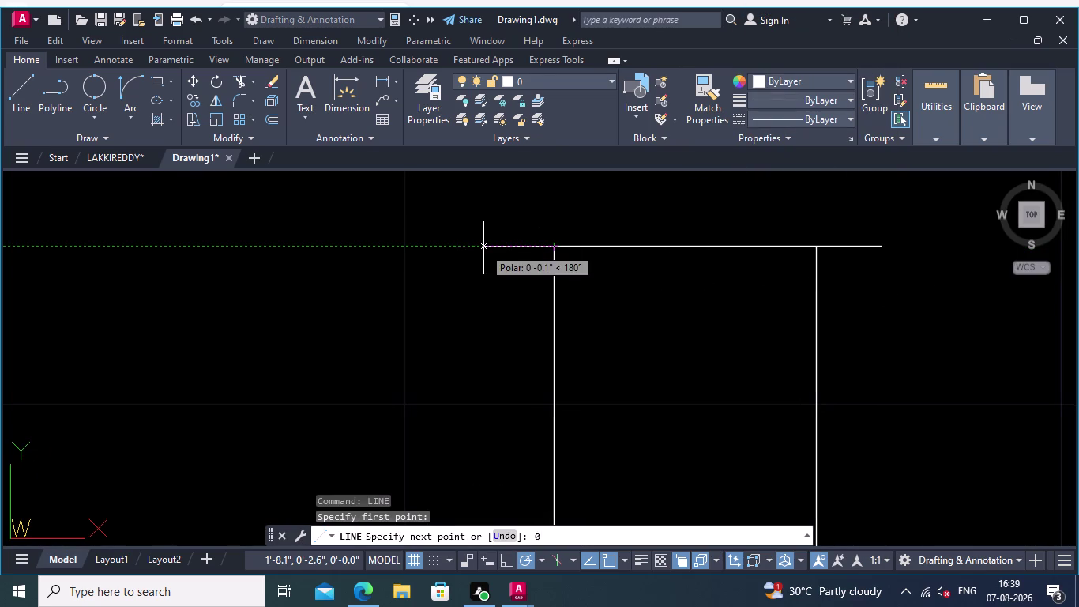
text(05)
key(Return)
key(Return)
scroll(down, 3)
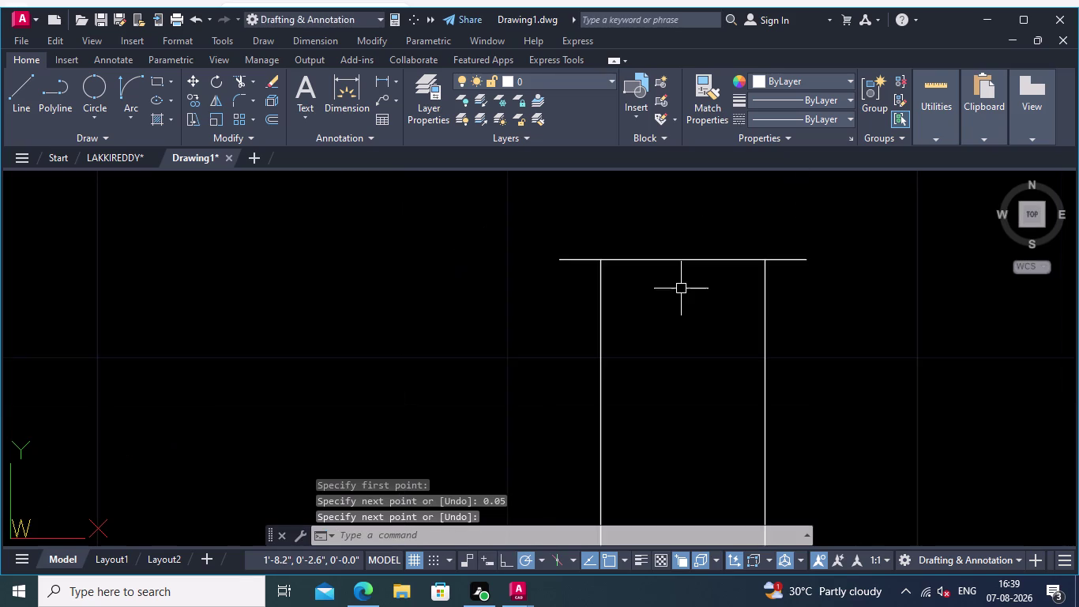
middle_drag(681, 289, 644, 320)
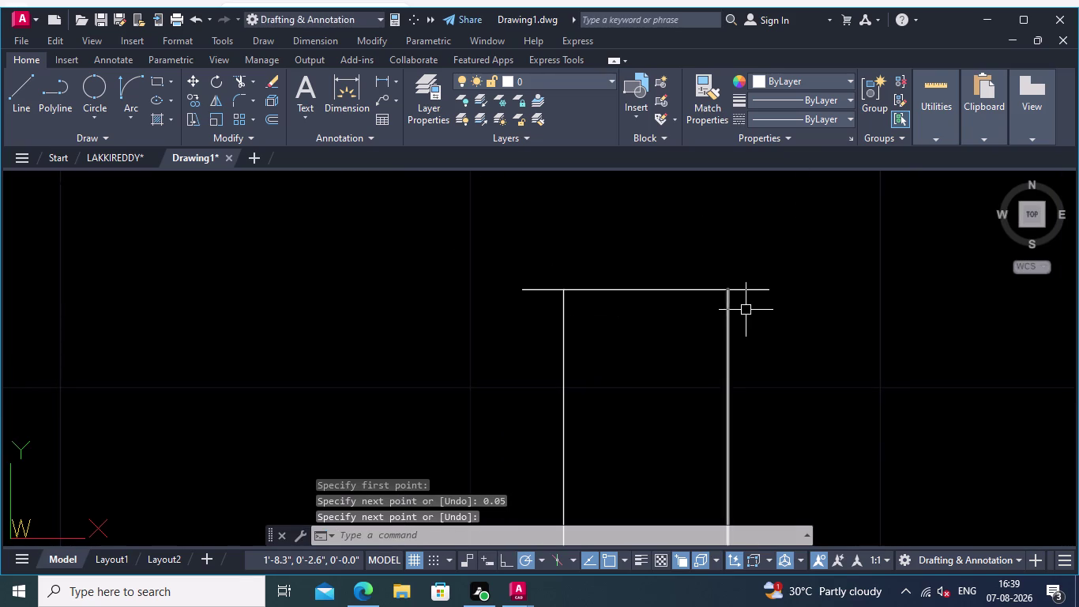
click(270, 116)
middle_drag(644, 265, 619, 260)
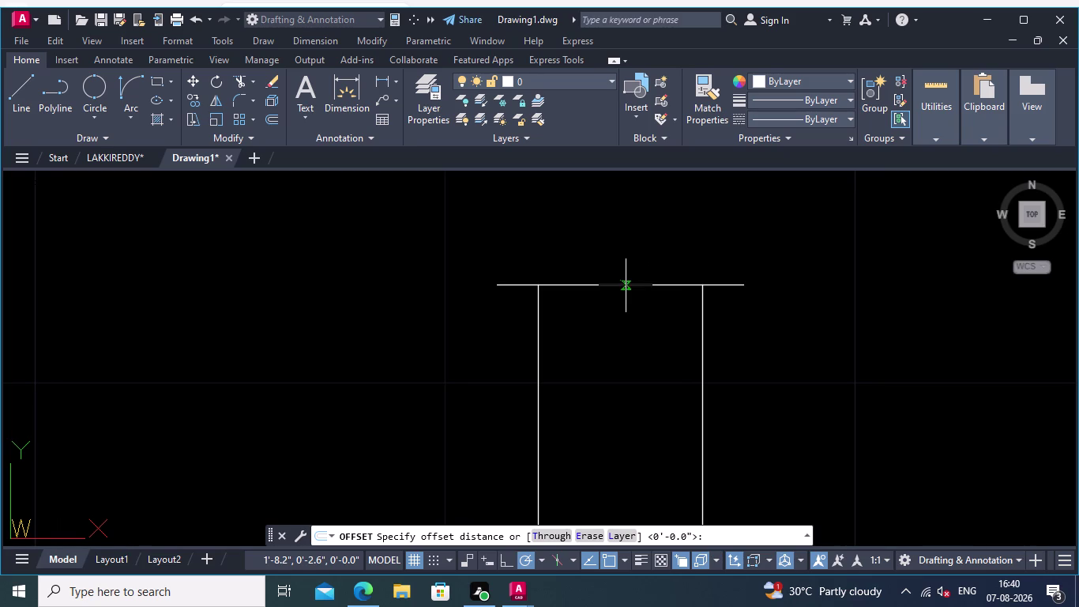
Offset the shaft's projecting top lines 0.03 upward to form a thin band.
click(626, 285)
text(0.03)
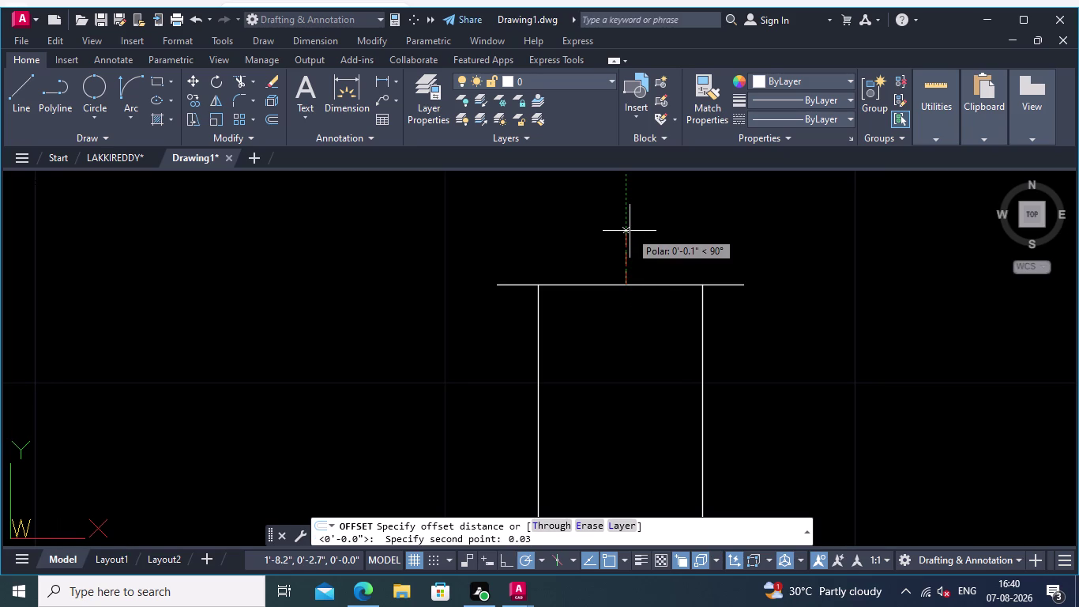
key(Return)
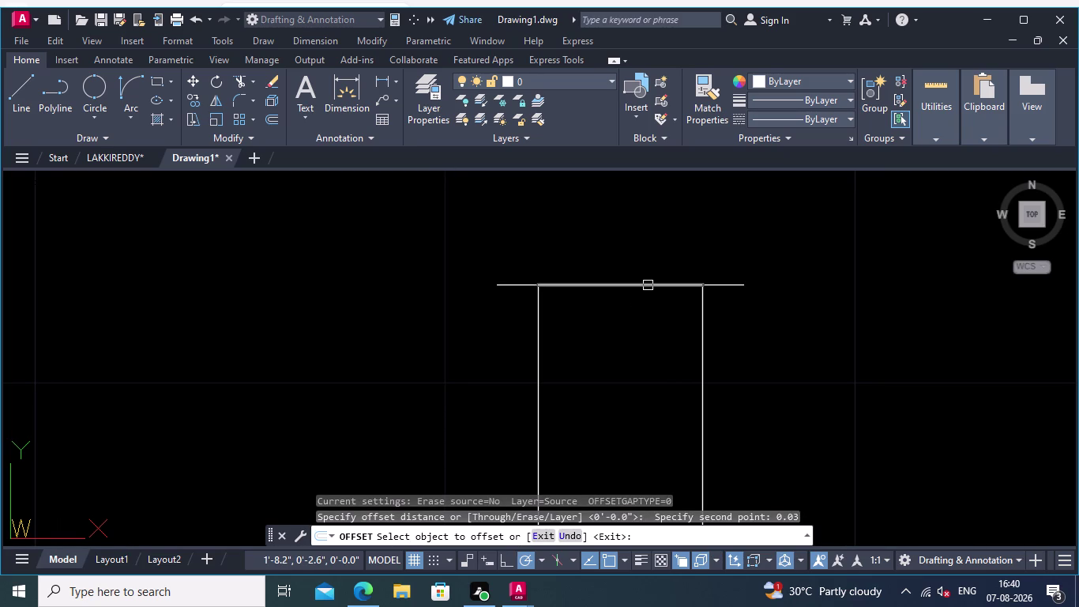
click(648, 285)
click(641, 236)
click(513, 283)
click(511, 267)
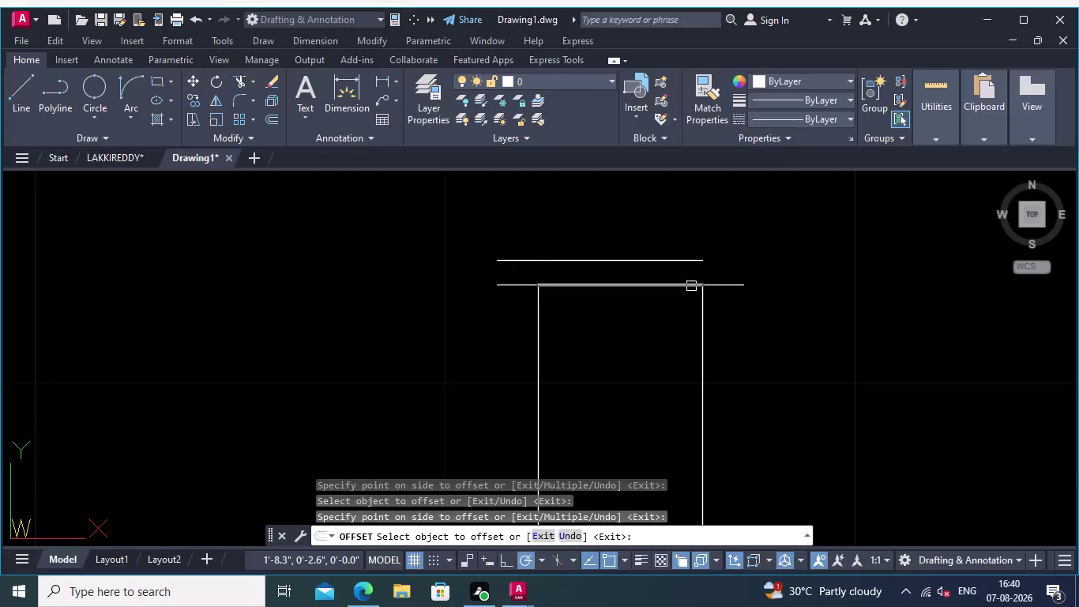
click(746, 285)
click(728, 259)
Pan down and center the view on the lower cap.
middle_drag(803, 256, 744, 257)
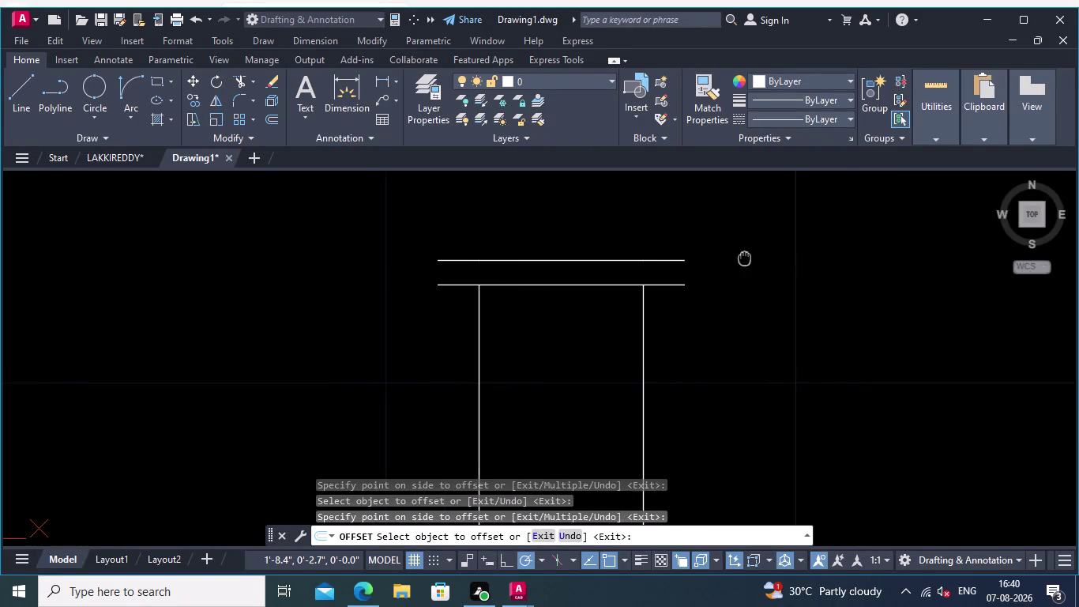
middle_drag(744, 257, 689, 256)
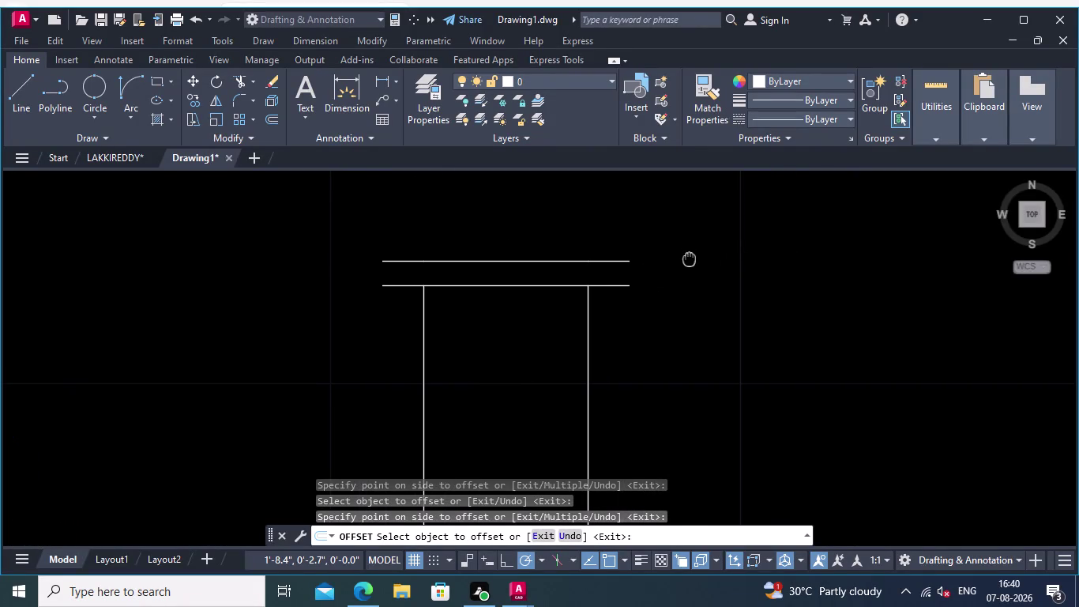
middle_drag(689, 256, 689, 257)
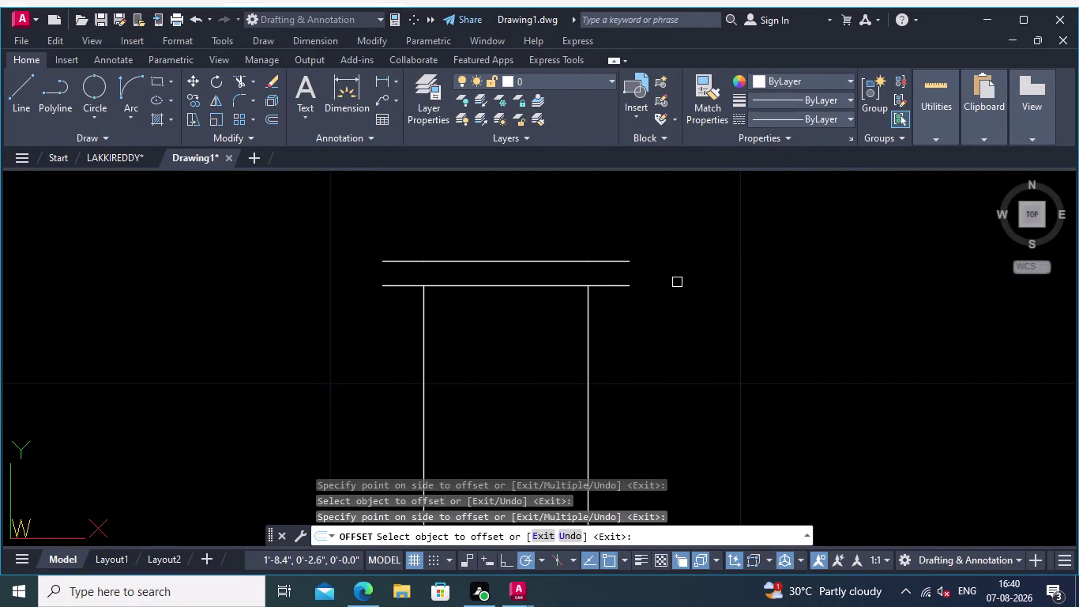
middle_click(677, 282)
scroll(down, 3)
middle_drag(661, 360, 622, 260)
scroll(up, 3)
middle_drag(610, 326, 622, 365)
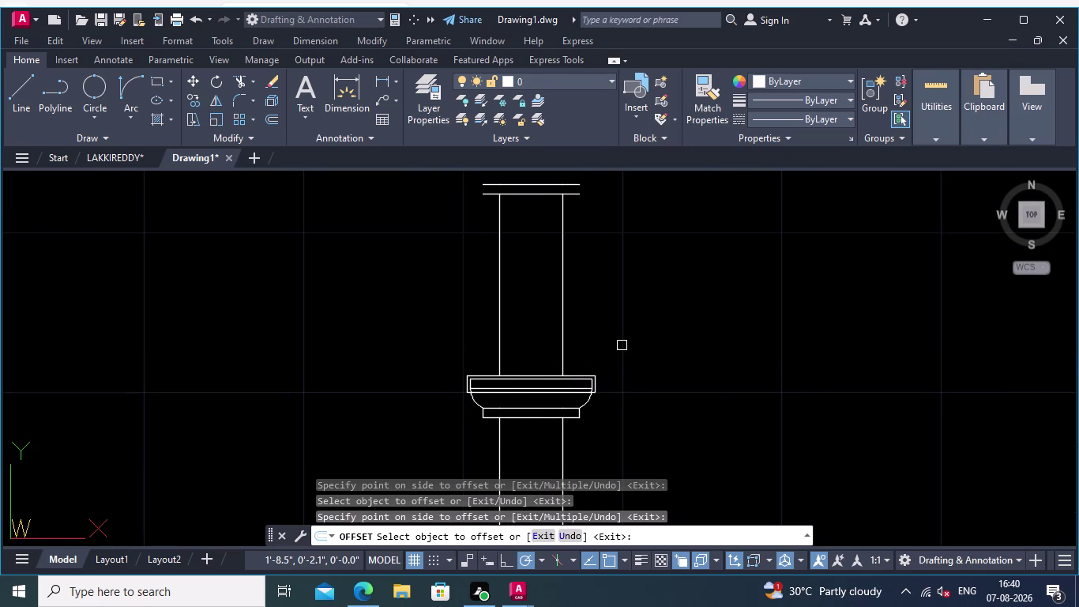
middle_drag(627, 399, 621, 399)
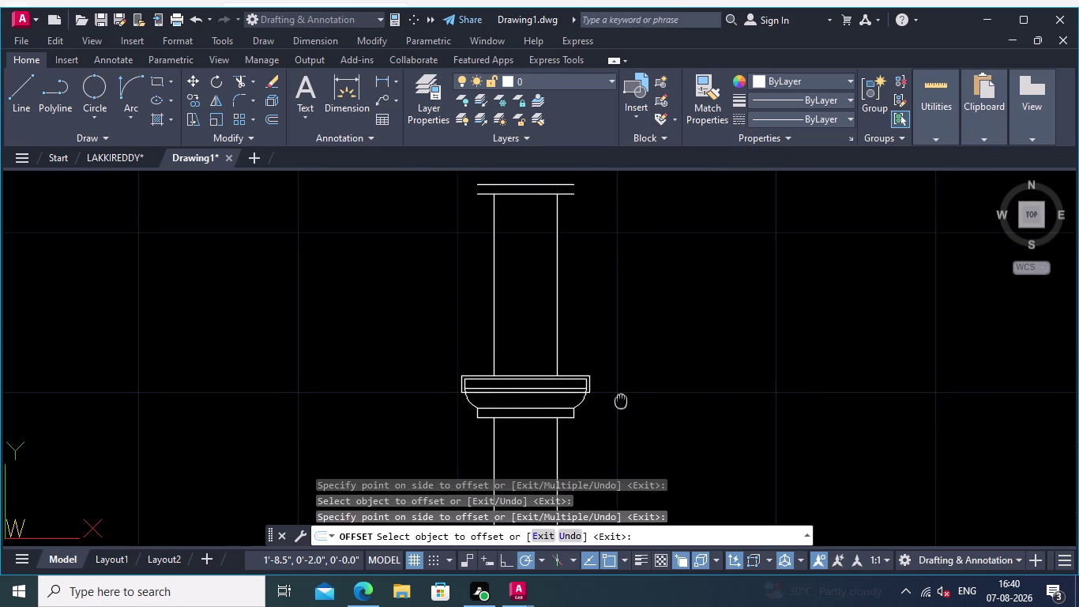
middle_drag(621, 400, 619, 400)
scroll(up, 3)
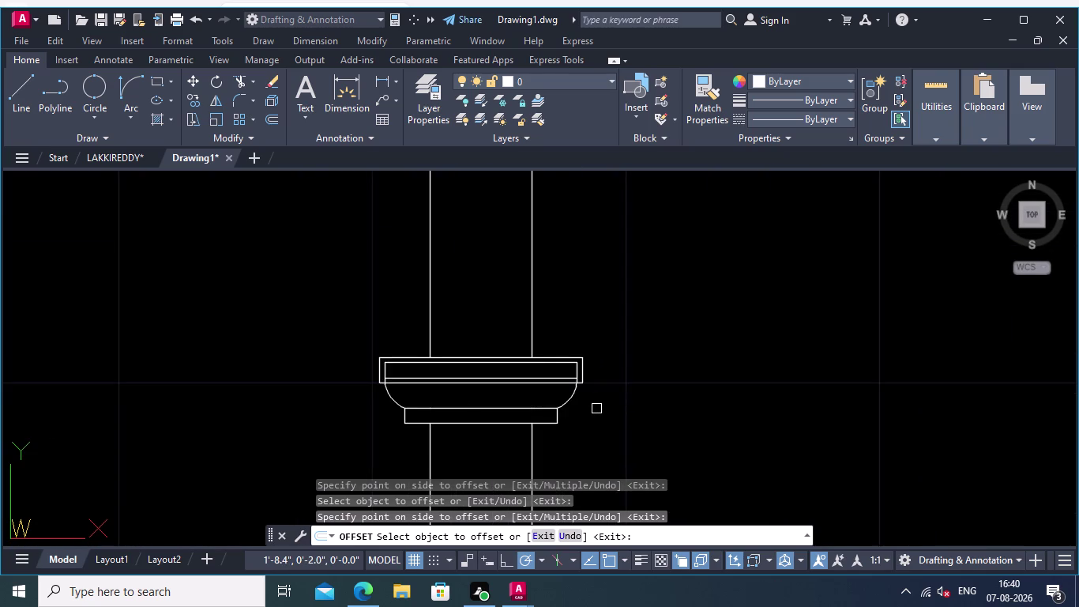
middle_drag(599, 407, 612, 407)
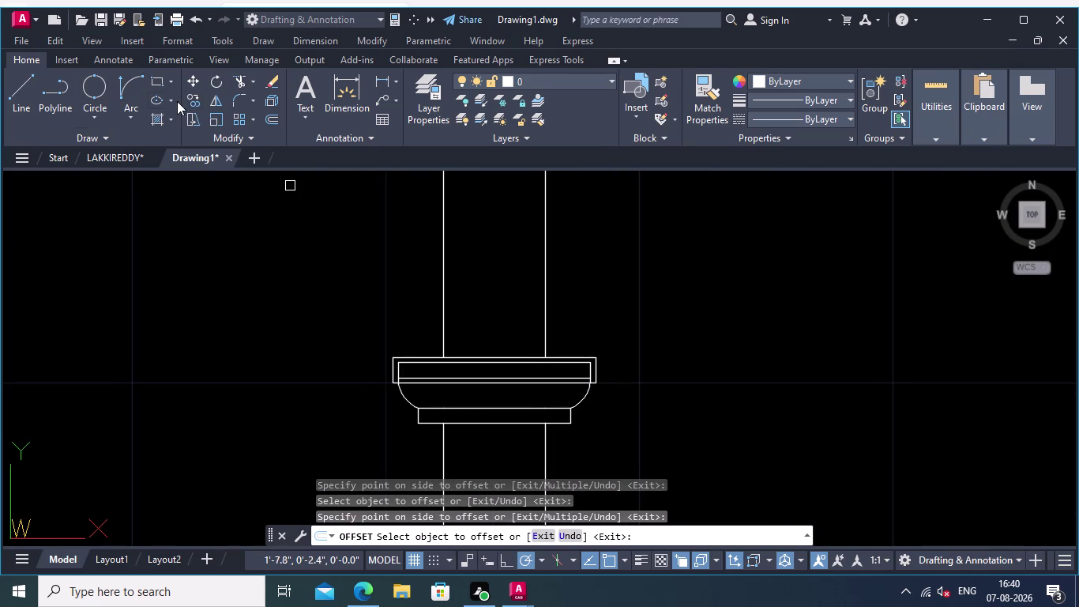
Select all the curved cap pieces to copy.
click(192, 98)
scroll(up, 3)
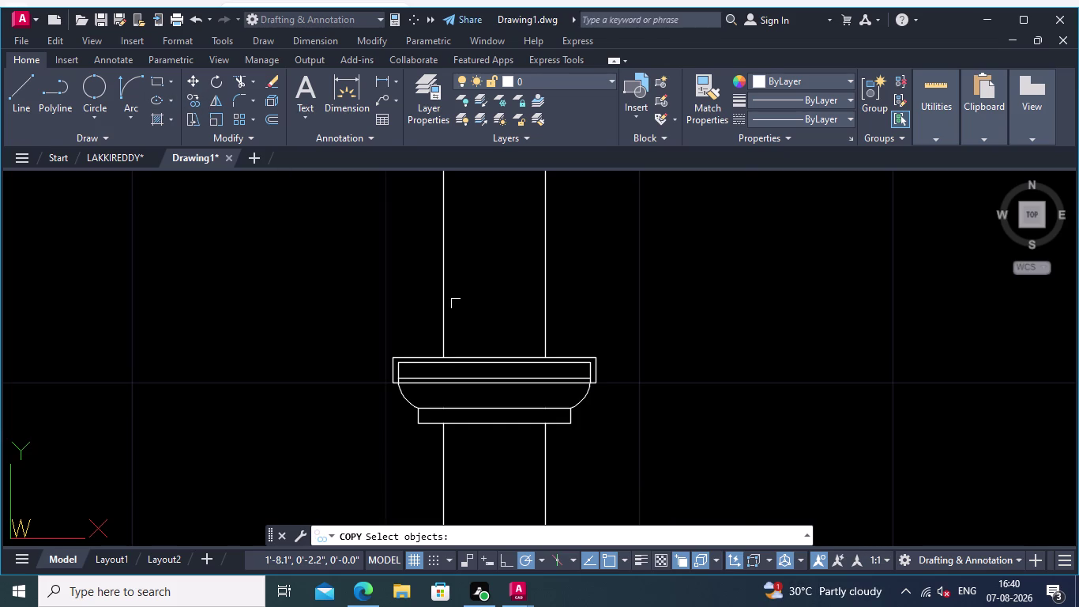
middle_drag(456, 302, 443, 182)
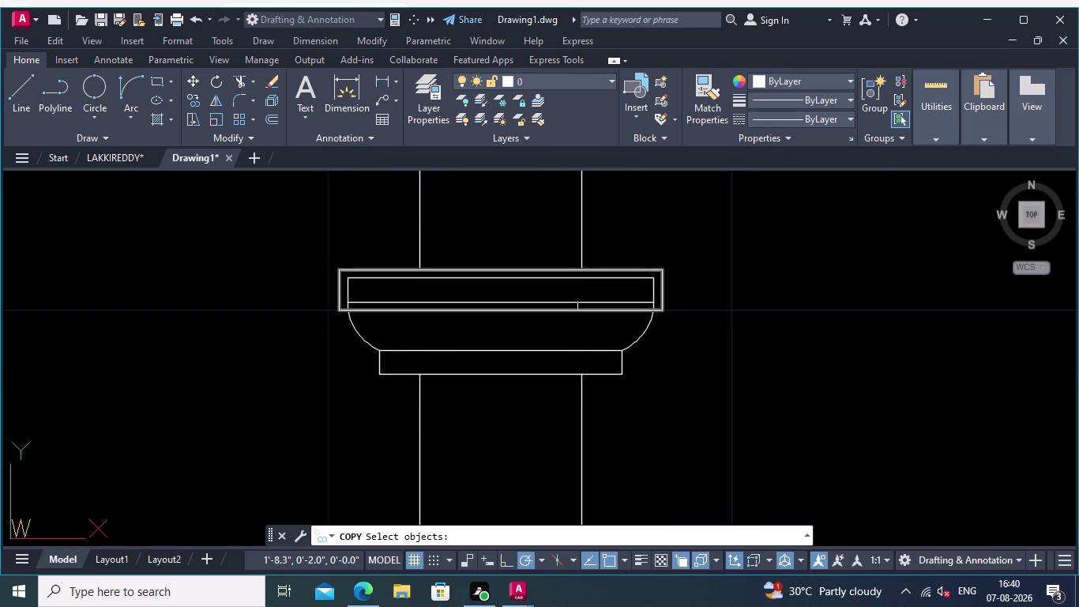
scroll(up, 3)
click(703, 344)
click(653, 242)
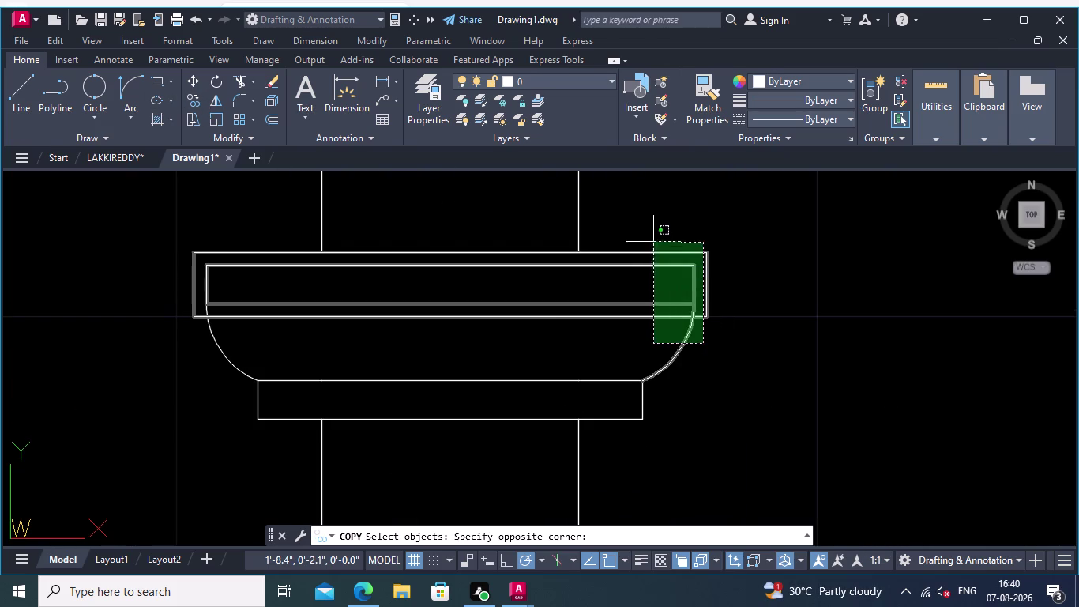
middle_drag(615, 279, 540, 214)
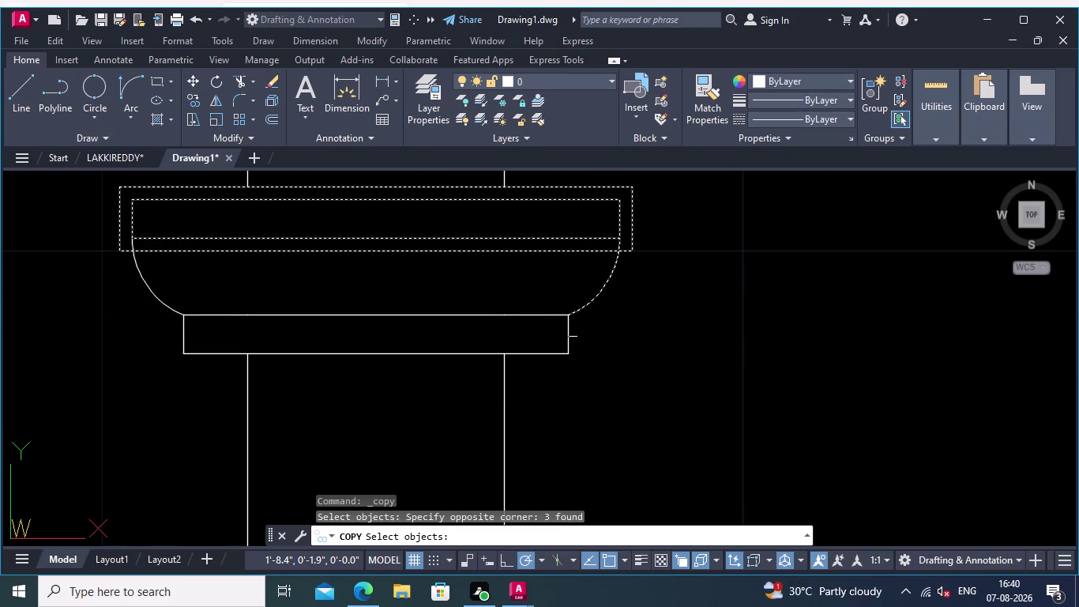
click(571, 334)
click(527, 318)
click(537, 354)
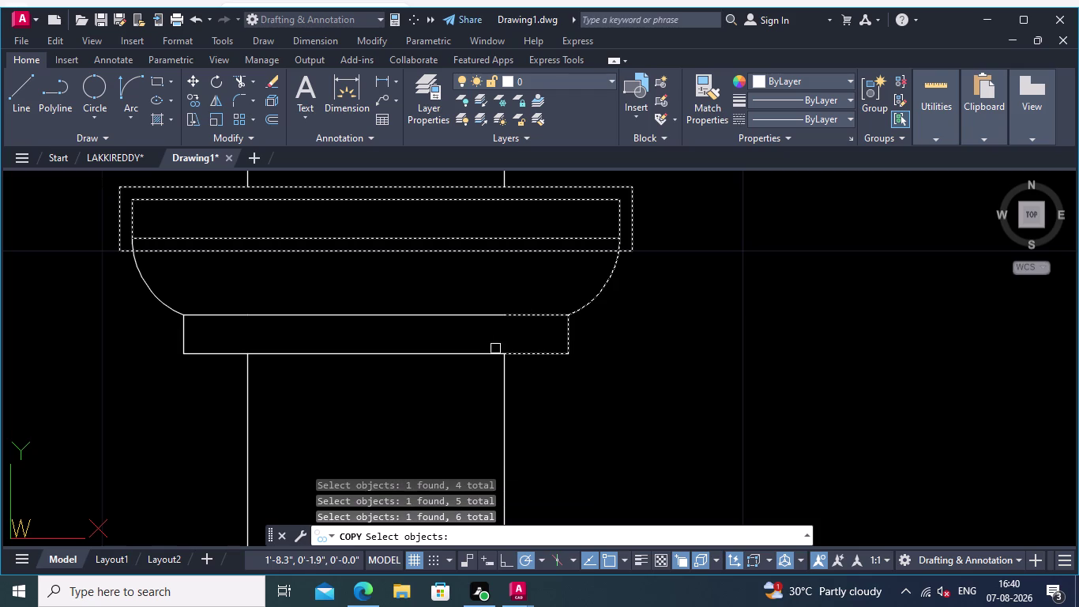
click(471, 355)
drag(471, 369, 462, 359)
click(425, 299)
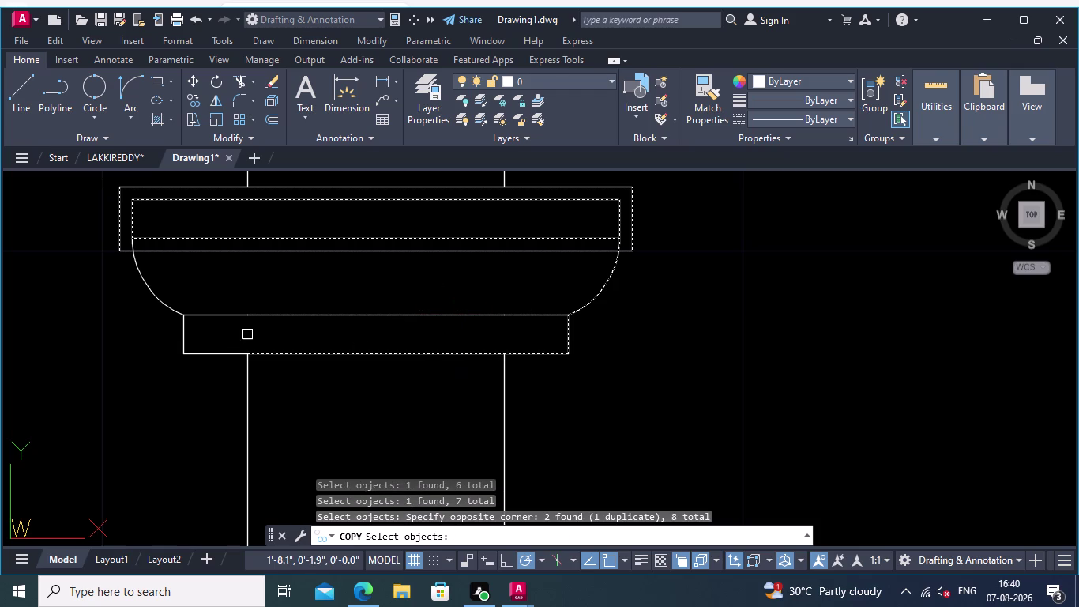
drag(208, 374, 208, 361)
click(182, 288)
scroll(down, 3)
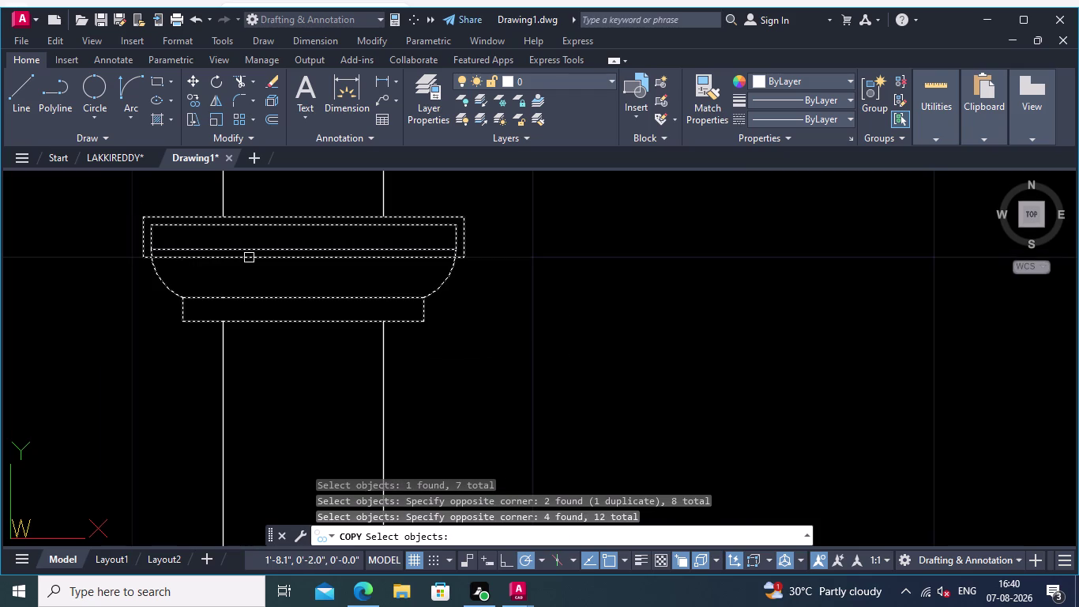
middle_drag(249, 257, 386, 297)
right_click(680, 233)
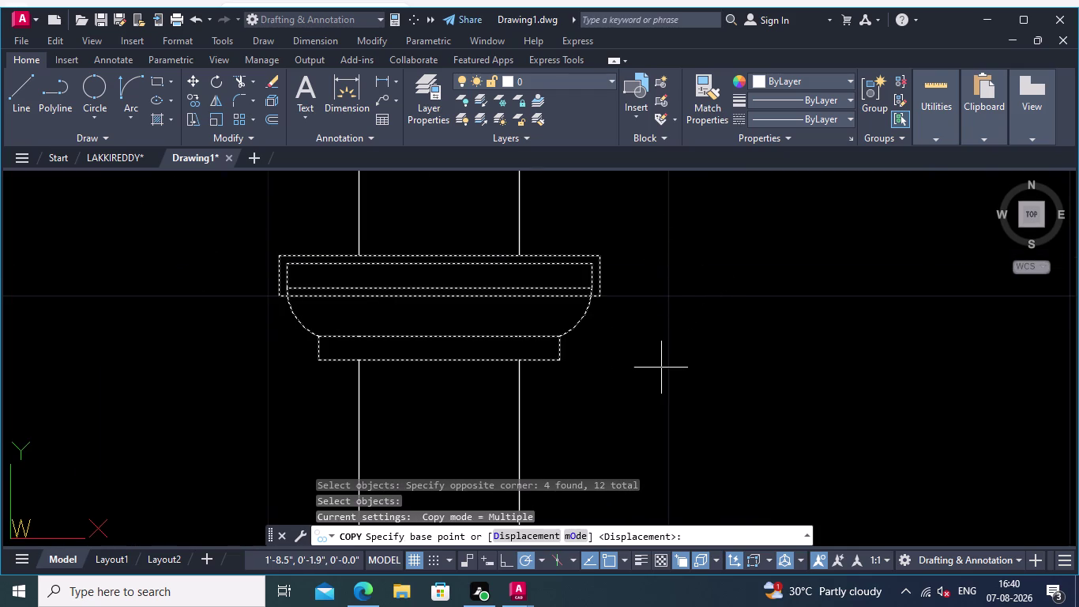
Copy the cap from its bottom base point onto the top of the upper shaft.
scroll(down, 3)
middle_drag(729, 271, 740, 339)
middle_drag(741, 333, 714, 274)
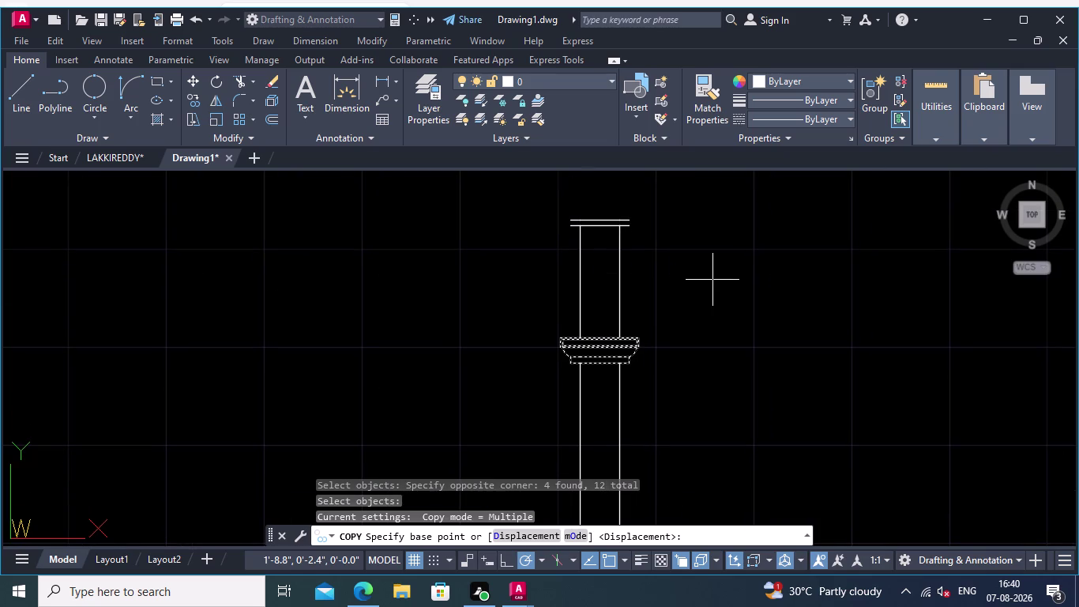
scroll(up, 3)
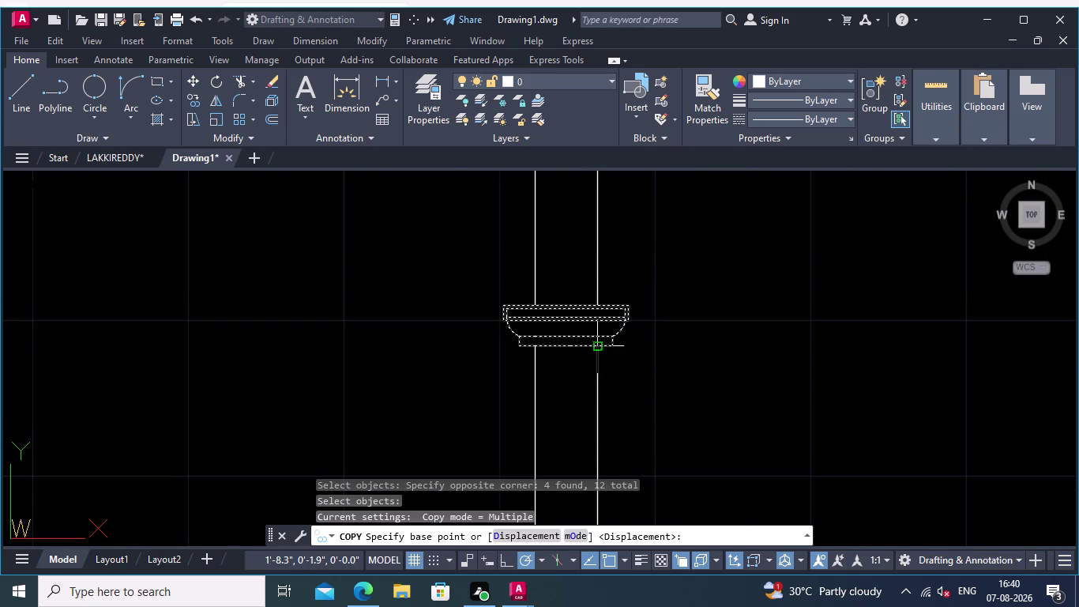
click(601, 343)
middle_drag(675, 287, 681, 464)
scroll(up, 3)
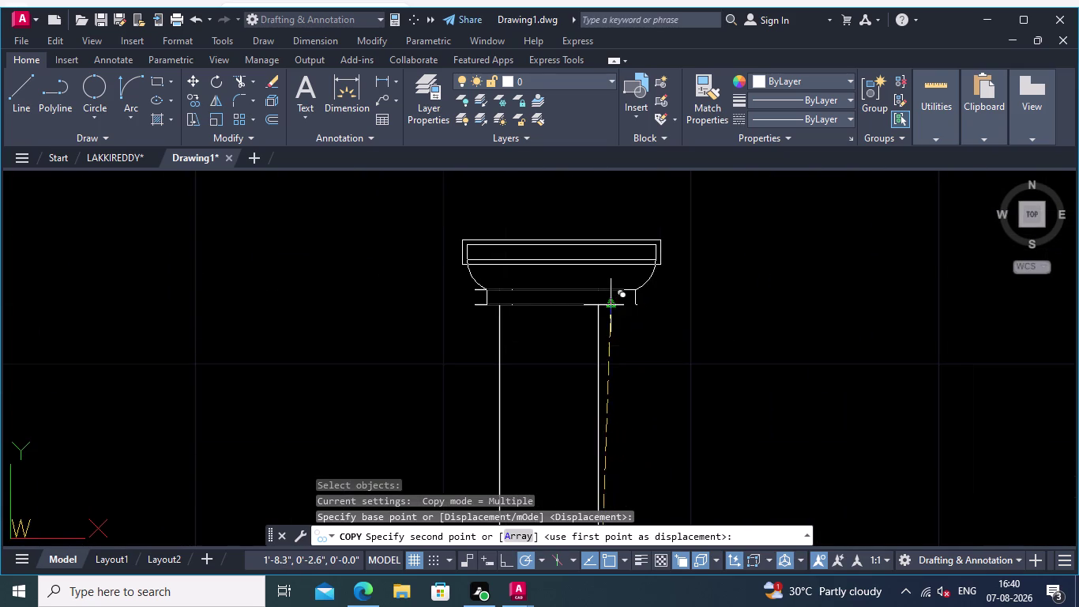
click(595, 308)
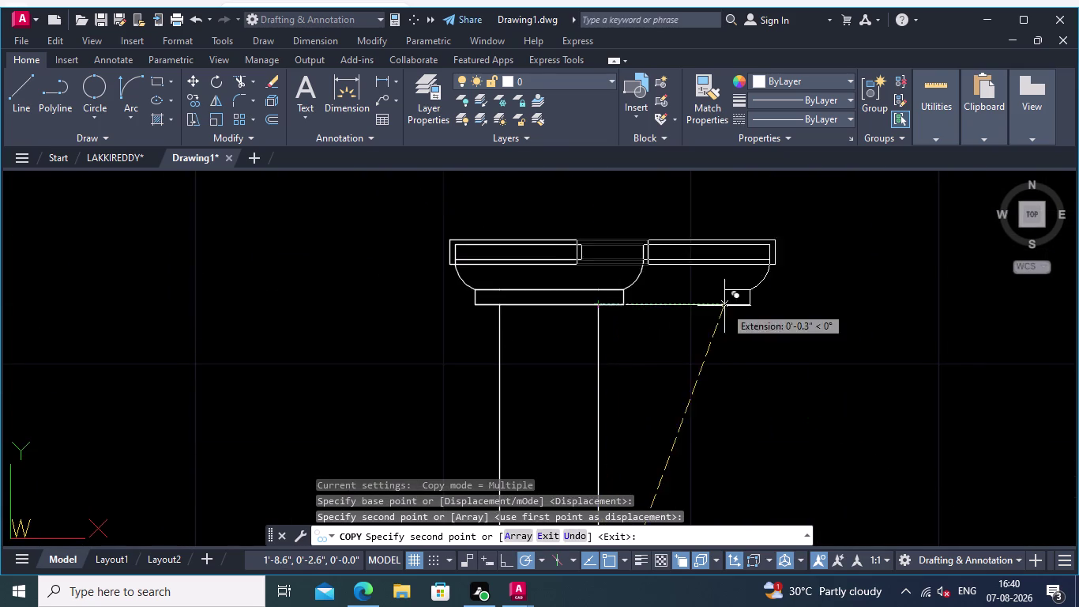
scroll(down, 3)
middle_drag(790, 357, 686, 327)
key(Escape)
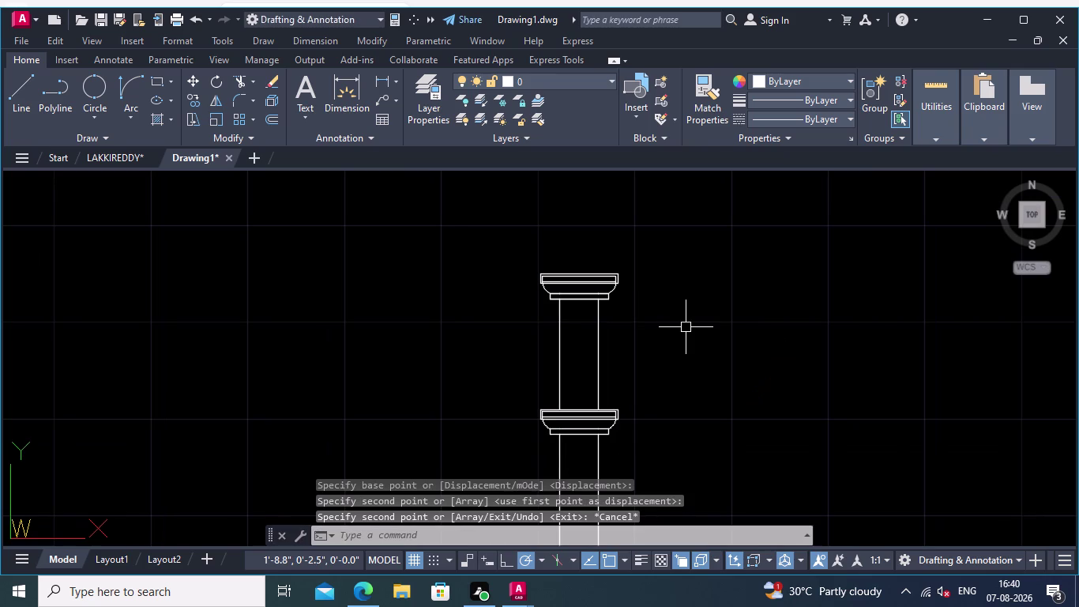
middle_drag(827, 230, 703, 209)
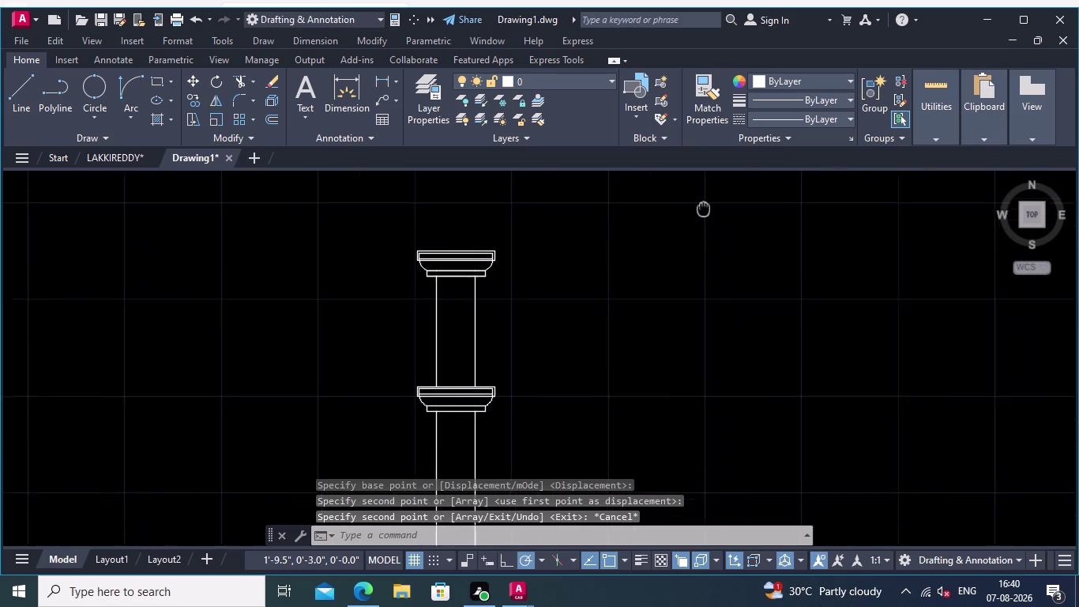
Return the view to the column base and launch the Polyline tool.
middle_drag(704, 208, 699, 193)
scroll(down, 3)
middle_drag(693, 238, 558, 137)
scroll(down, 3)
scroll(up, 3)
scroll(up, 3)
middle_drag(515, 362, 546, 362)
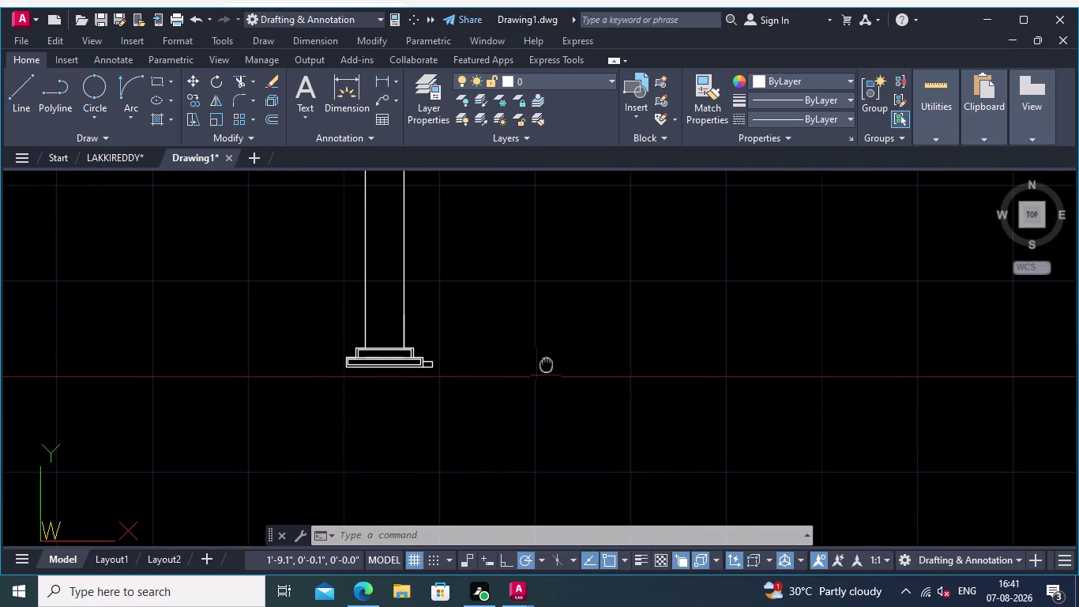
middle_drag(546, 363, 549, 342)
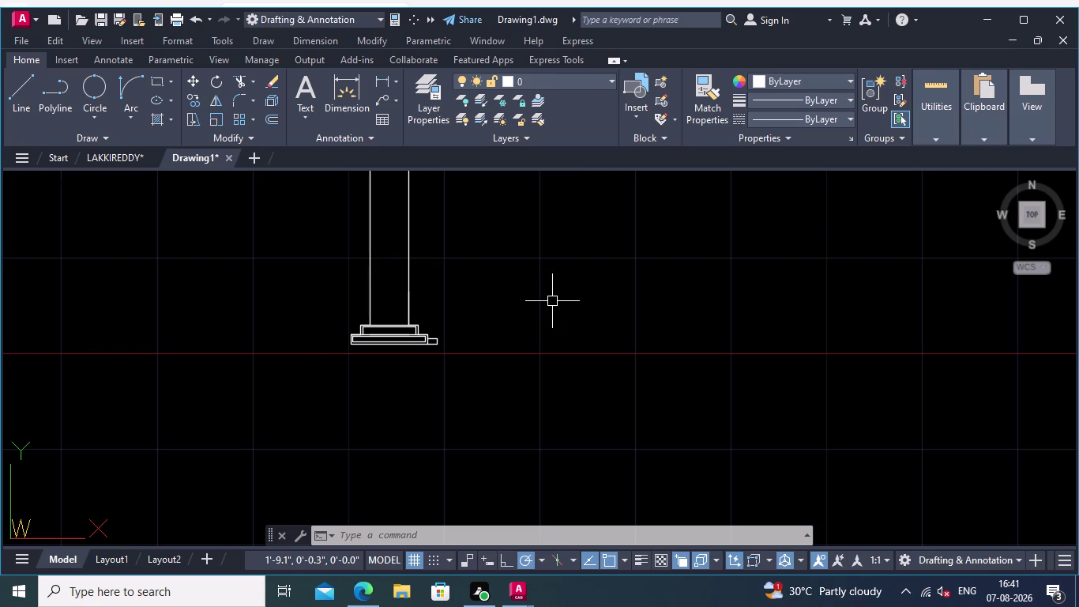
middle_drag(552, 302, 508, 258)
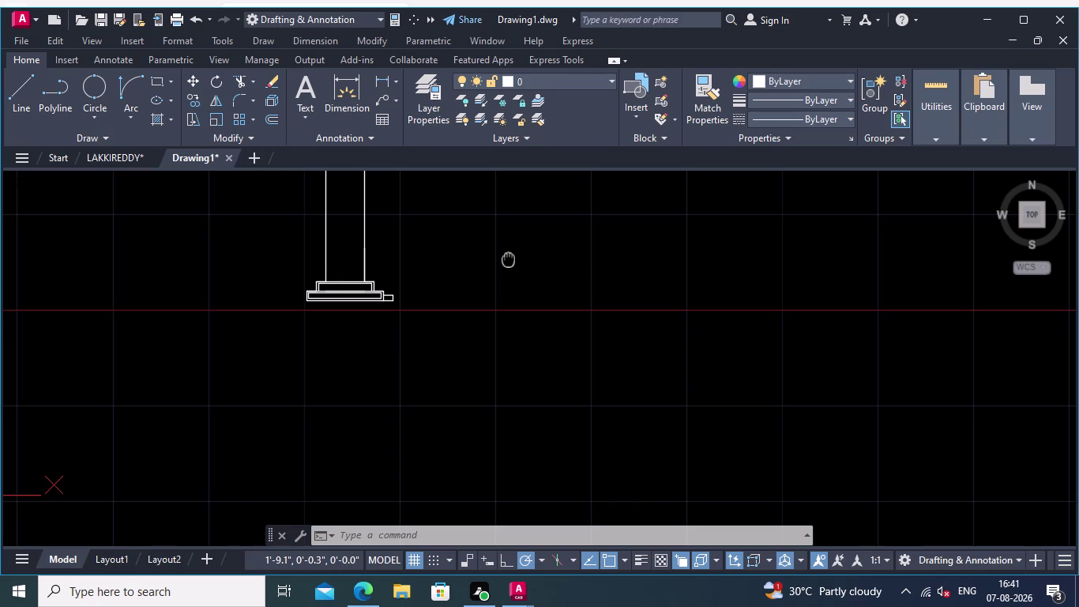
middle_drag(508, 258, 506, 258)
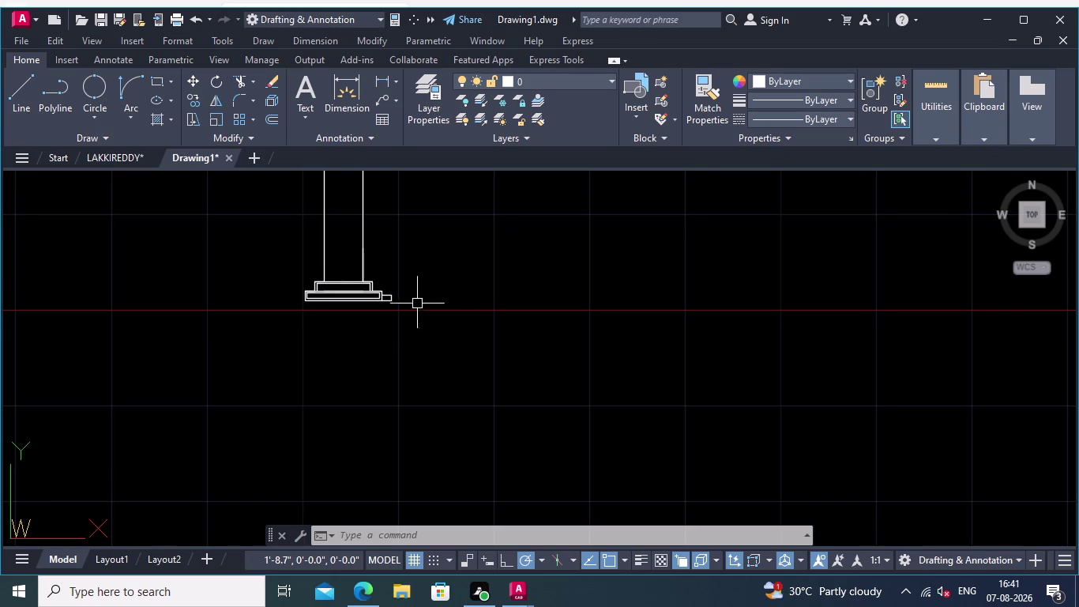
scroll(up, 3)
scroll(up, 3)
middle_drag(424, 305, 434, 332)
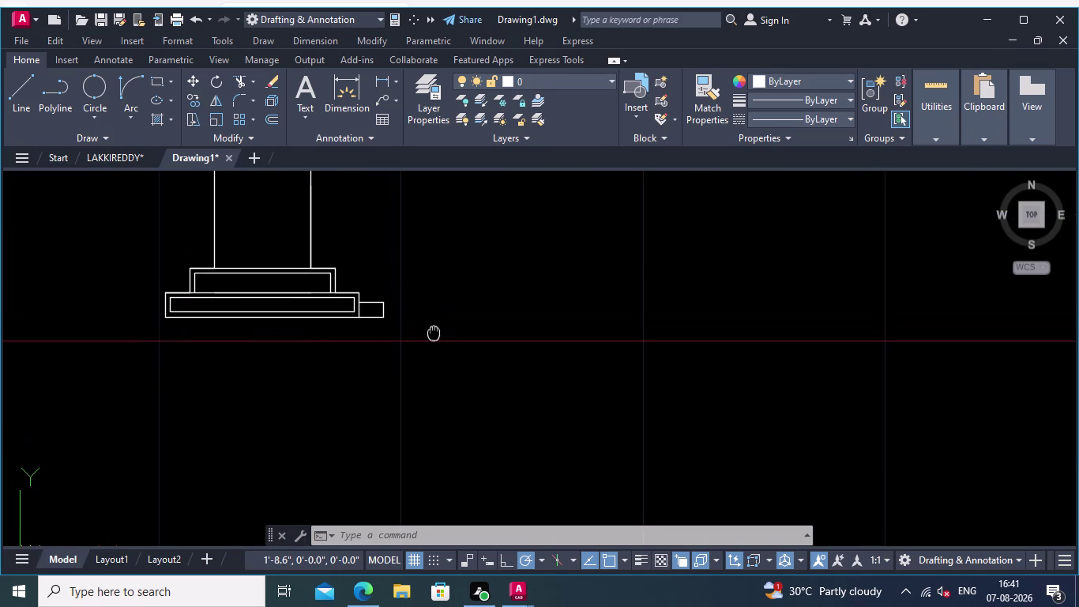
middle_drag(434, 331, 433, 333)
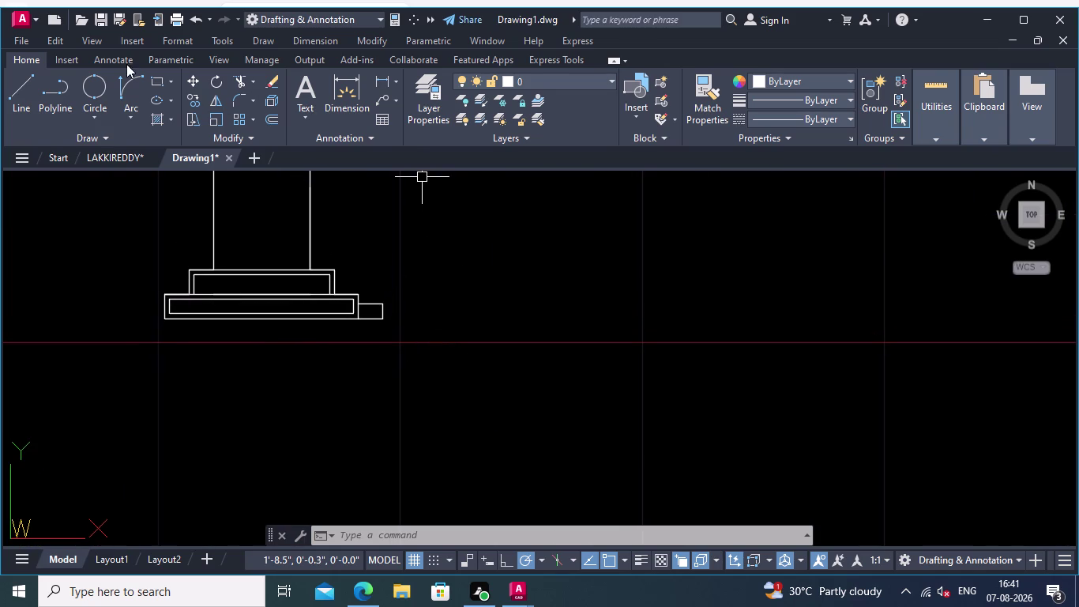
click(59, 87)
Start the polyline at the base's outer corner and run it straight up beside the shaft.
middle_drag(396, 349, 398, 353)
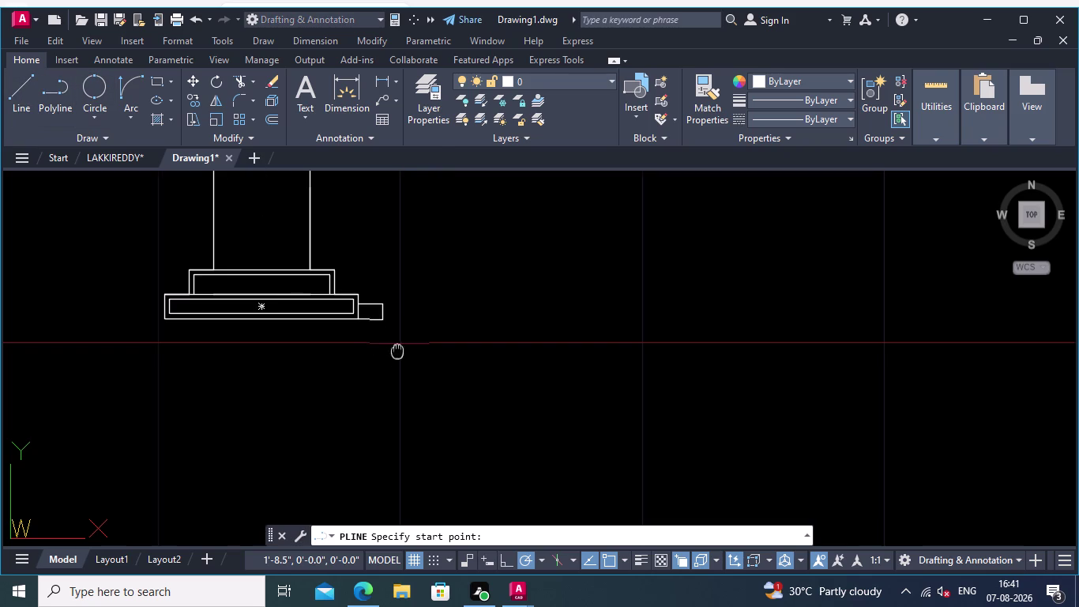
middle_drag(398, 353, 396, 400)
scroll(up, 3)
middle_drag(397, 387, 481, 481)
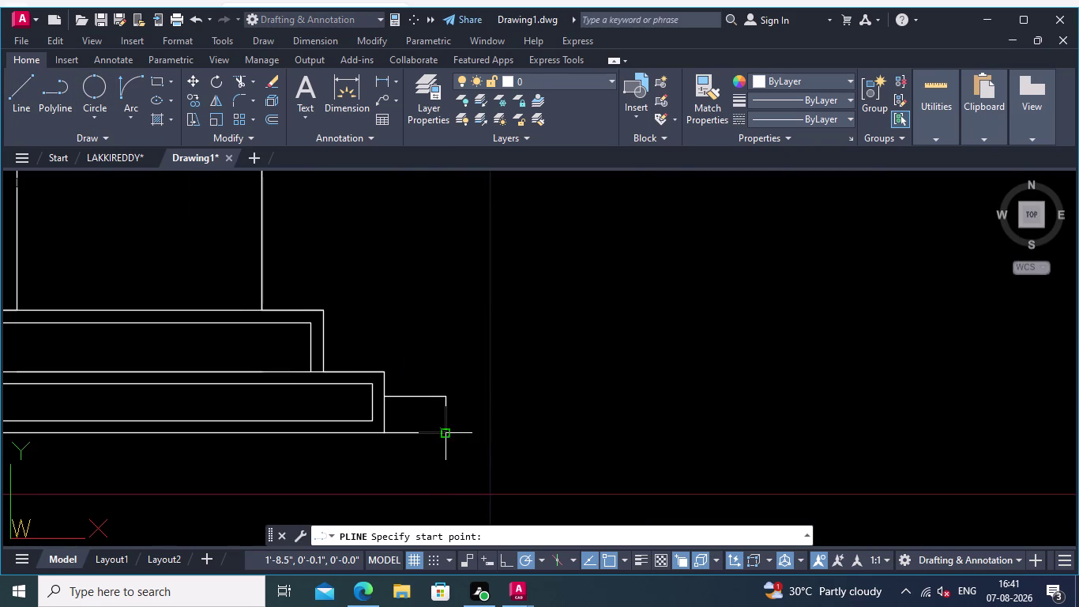
click(445, 434)
middle_drag(441, 280, 479, 381)
scroll(down, 3)
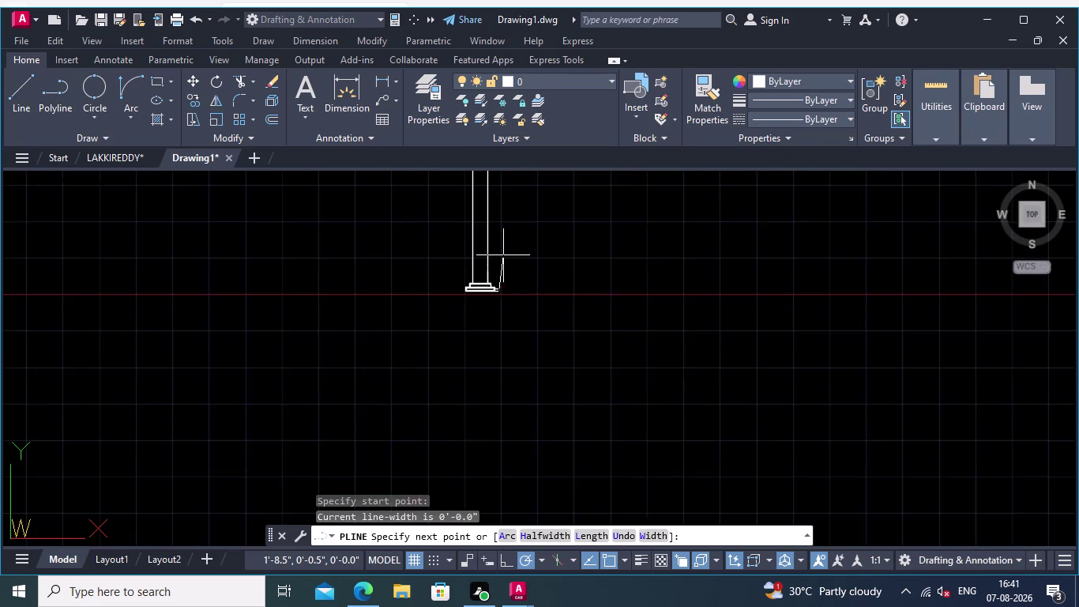
middle_drag(503, 255, 524, 455)
scroll(up, 3)
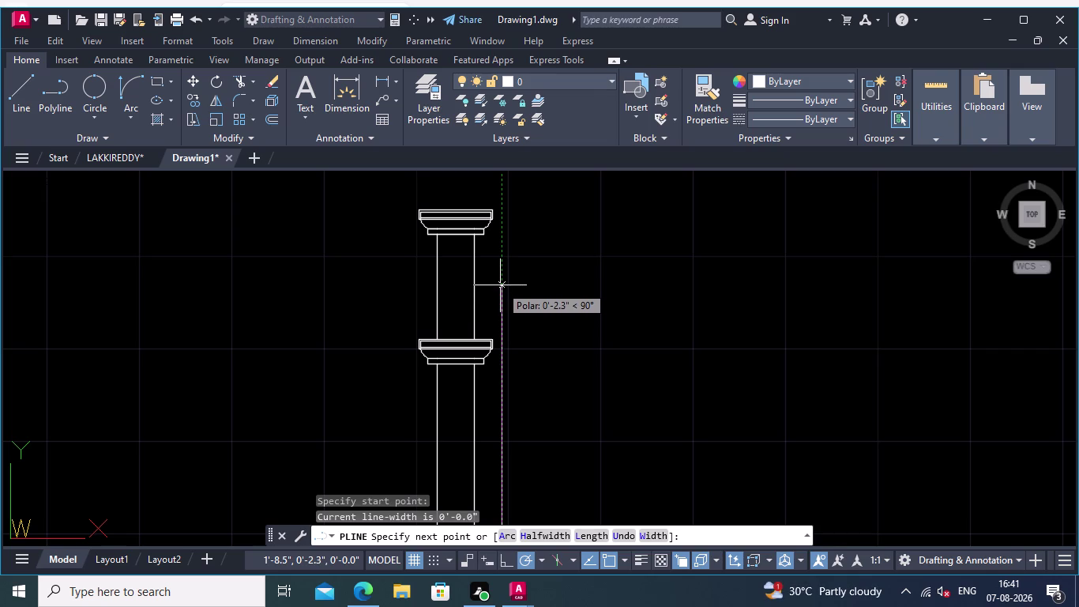
scroll(up, 3)
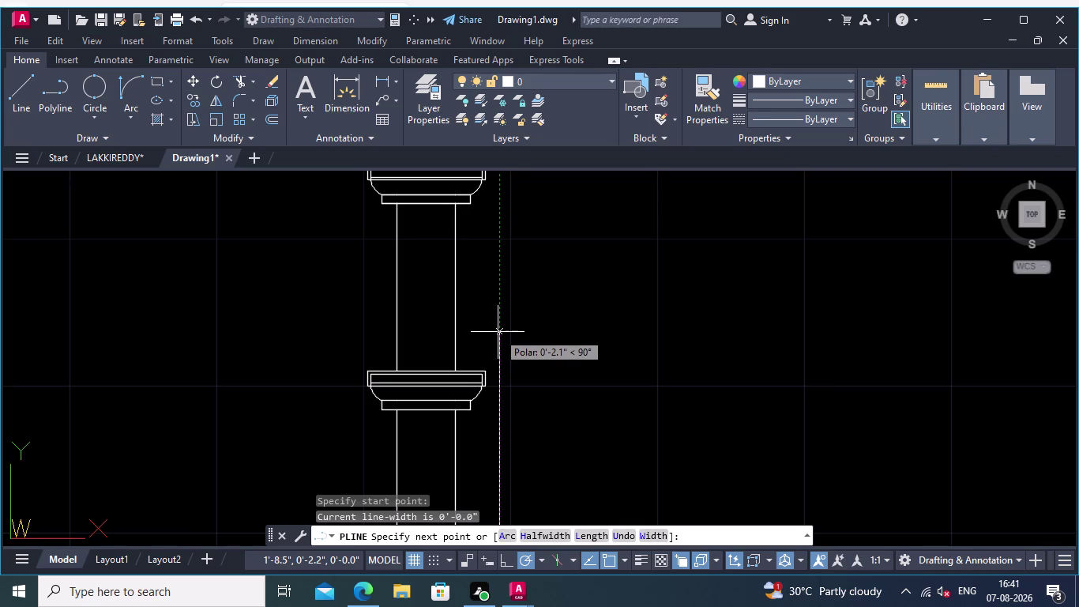
click(498, 331)
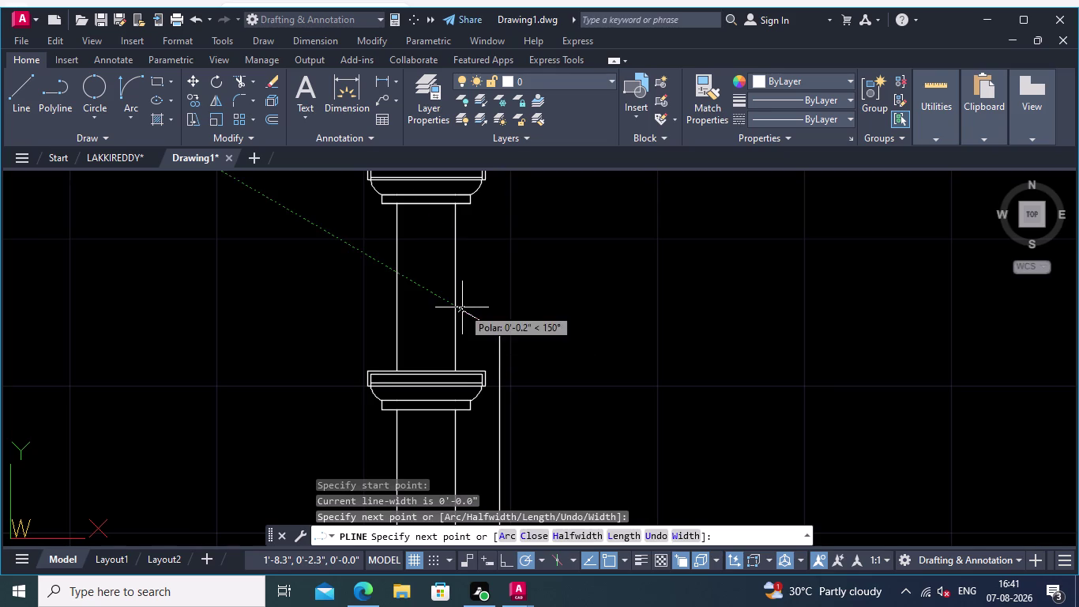
Slope the polyline back inward to end on the shaft edge.
scroll(up, 3)
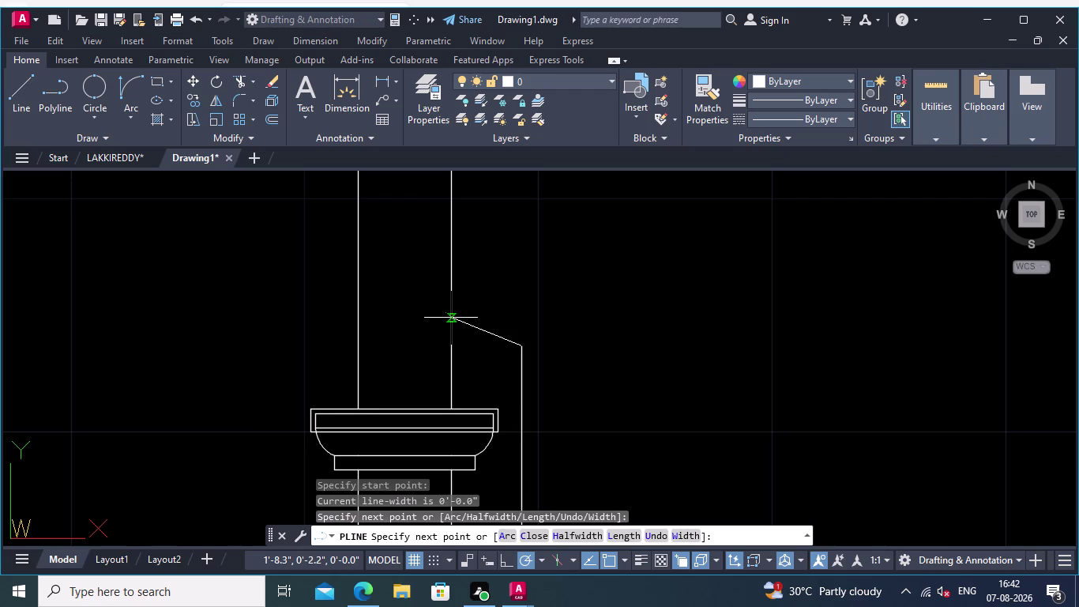
click(451, 318)
key(Return)
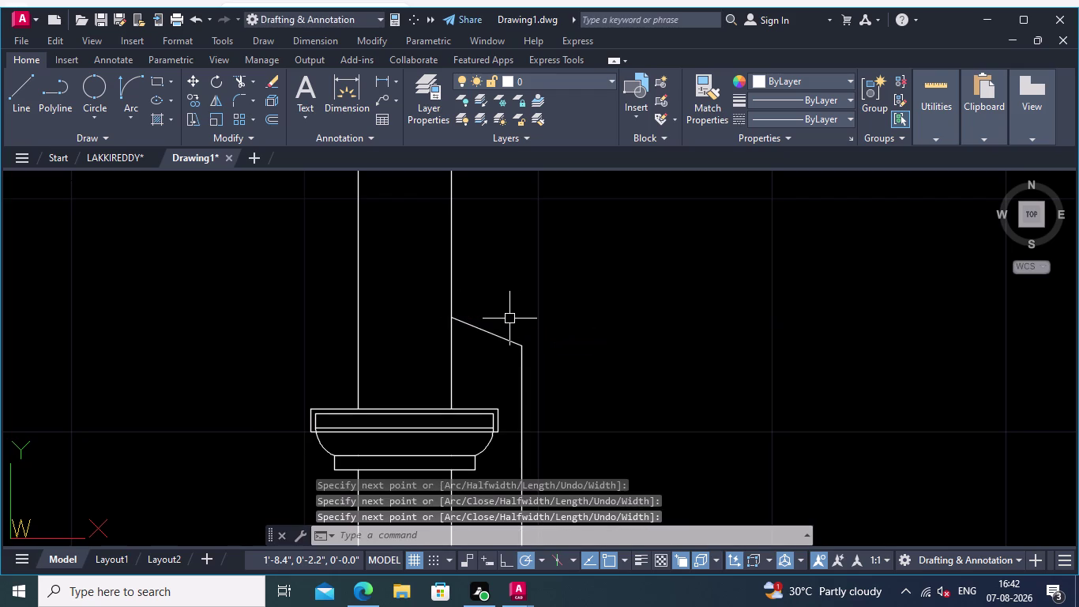
middle_drag(545, 319, 560, 277)
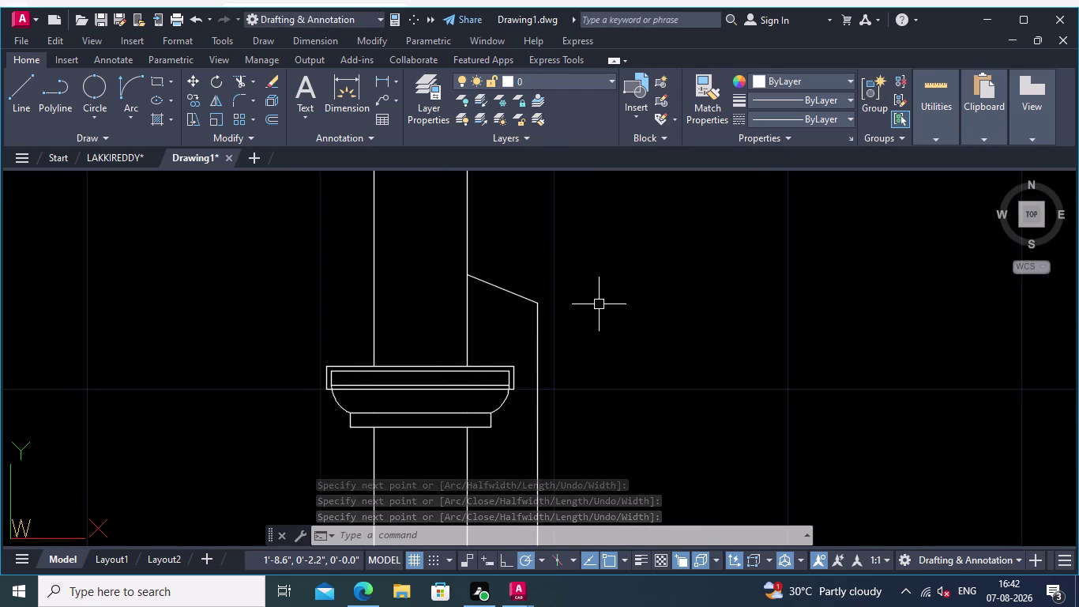
click(271, 113)
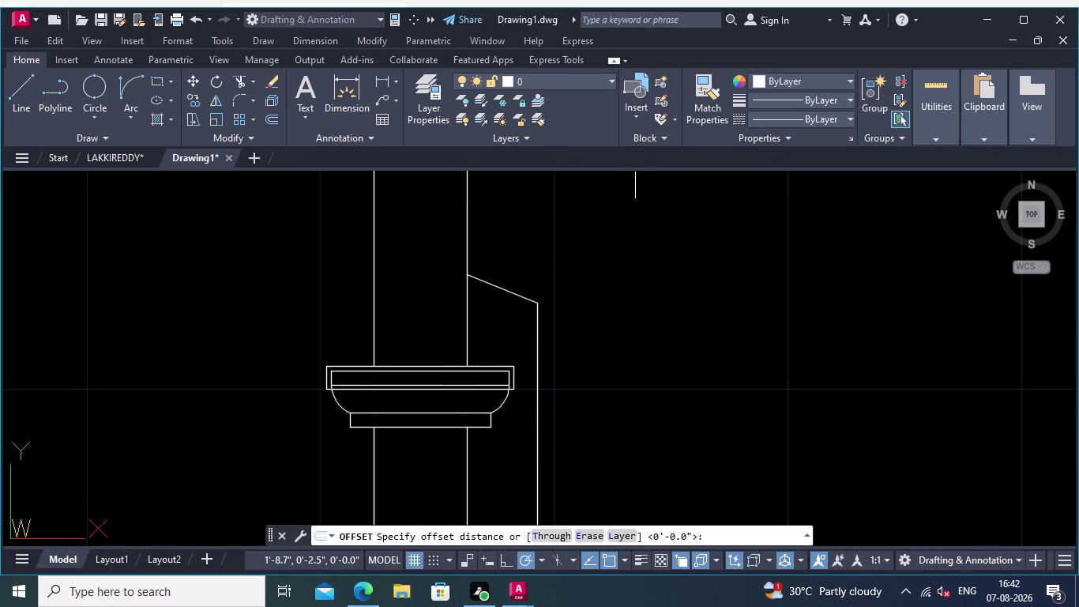